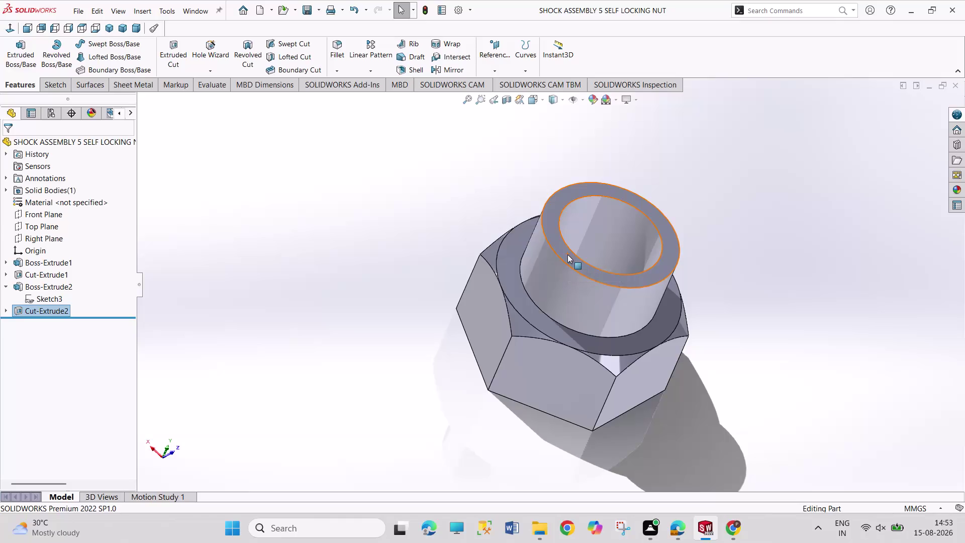
Create a new Part document, check the washer drawing, and return to SOLIDWORKS.
key(Return)
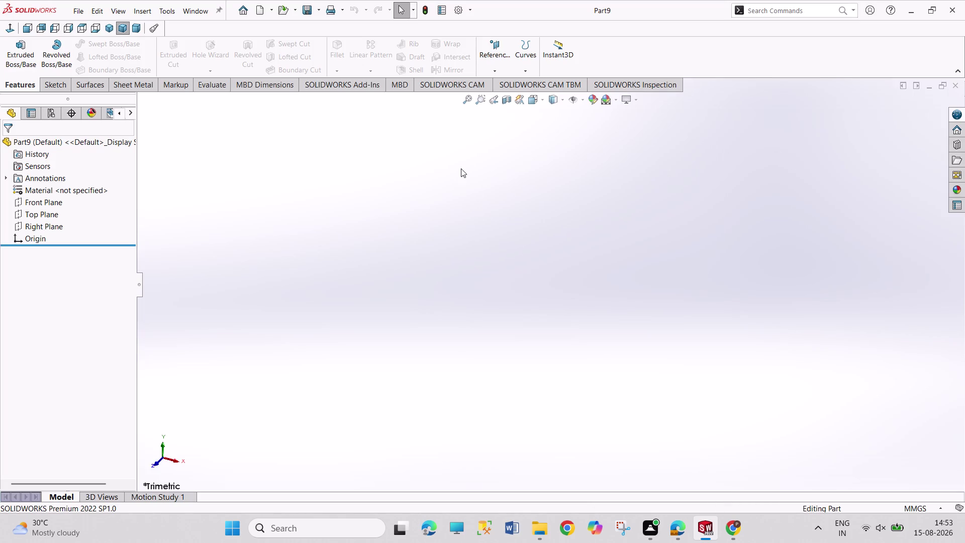
drag(461, 171, 677, 287)
drag(449, 162, 619, 246)
drag(468, 156, 773, 367)
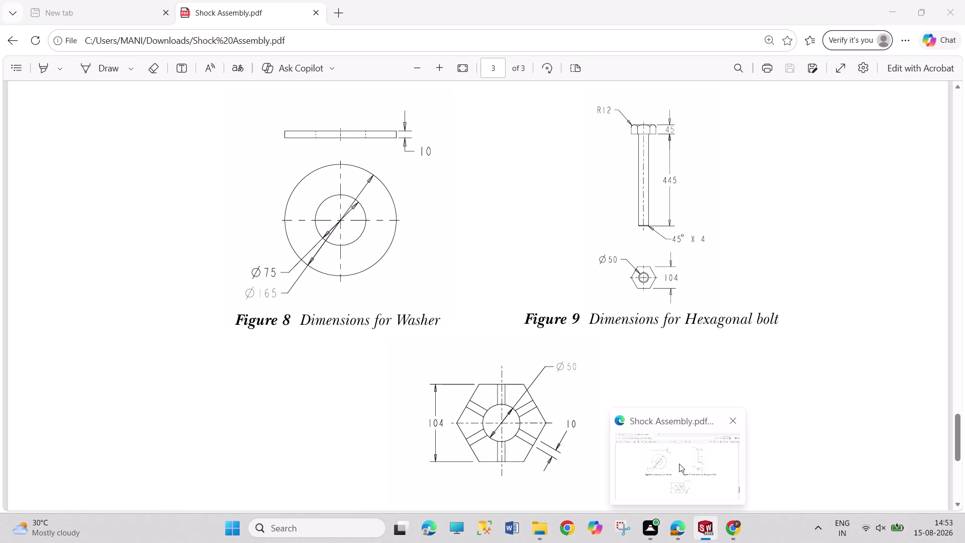
click(55, 213)
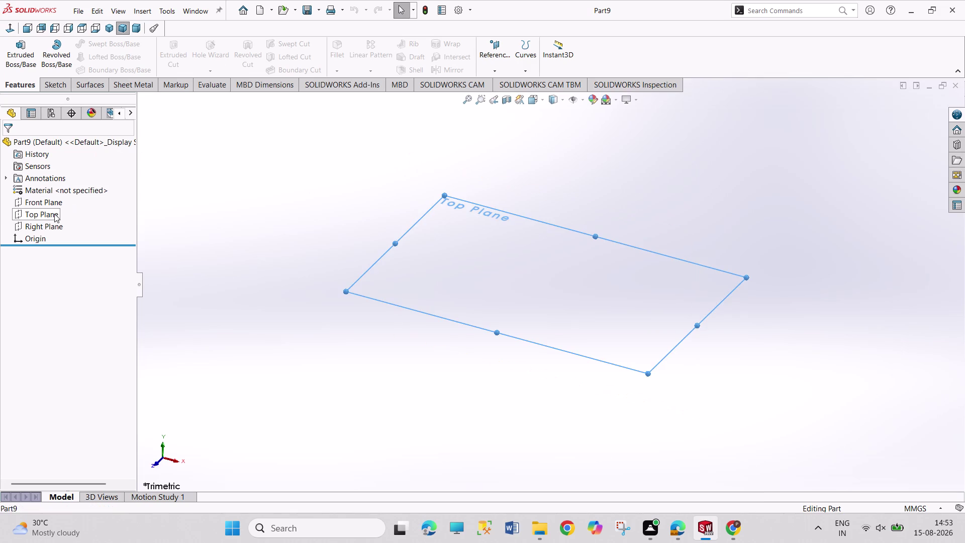
Sketch two circles centred on the origin on the Top Plane.
click(63, 199)
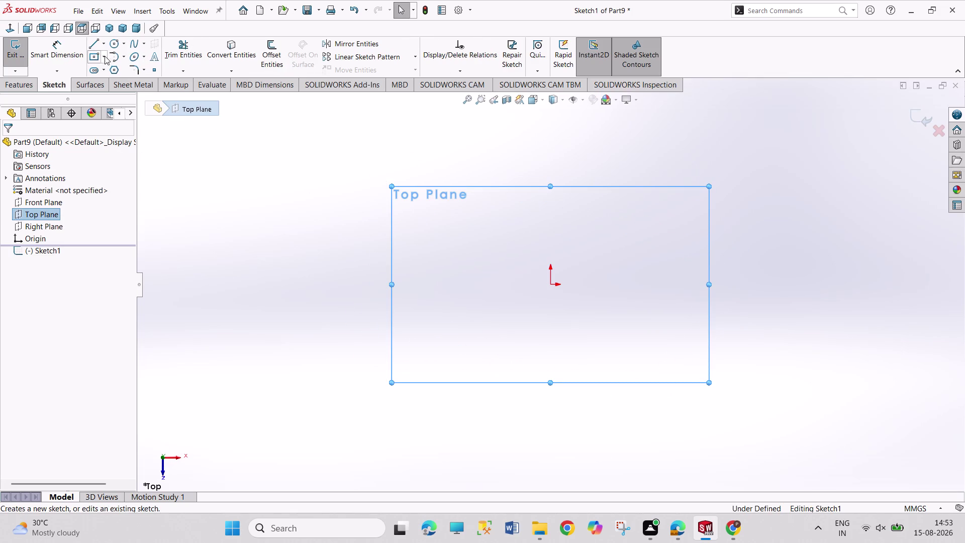
click(109, 45)
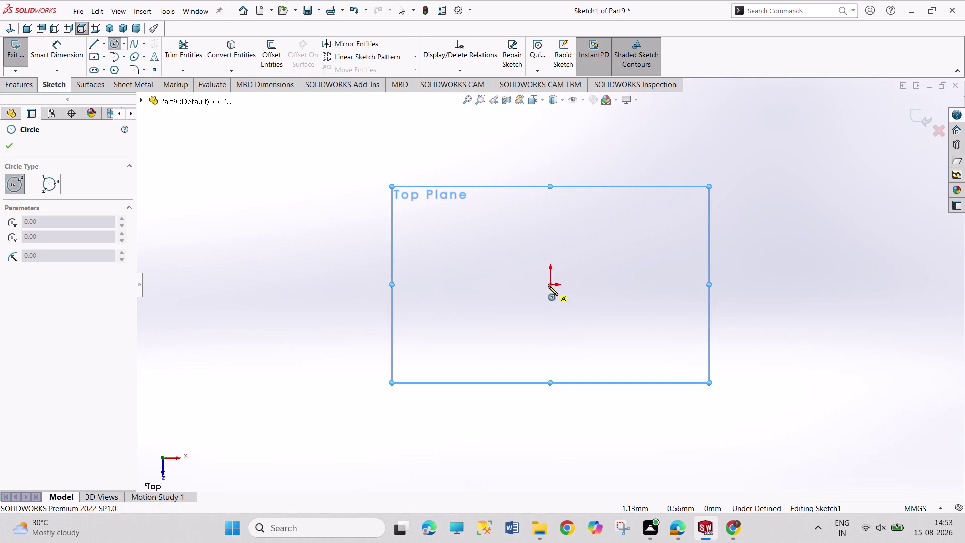
drag(548, 285, 551, 298)
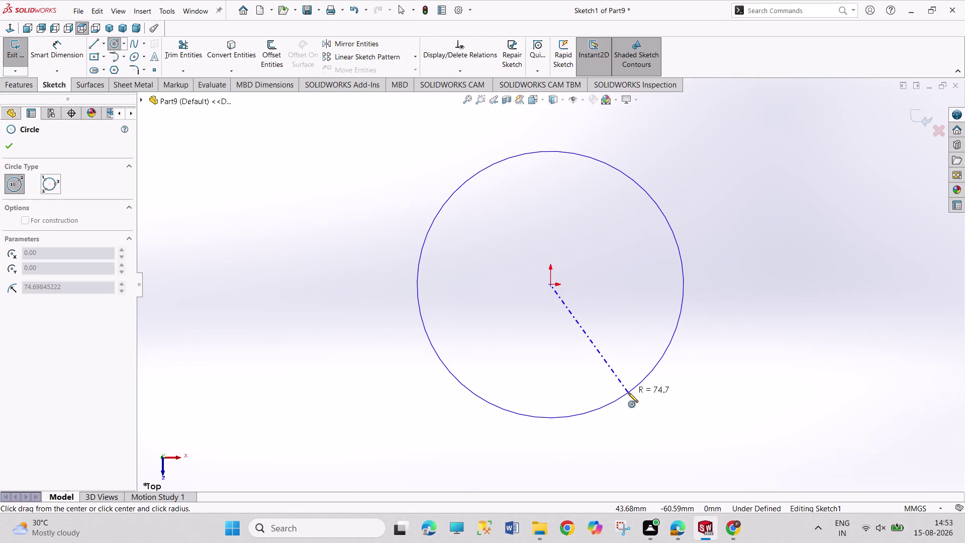
click(653, 403)
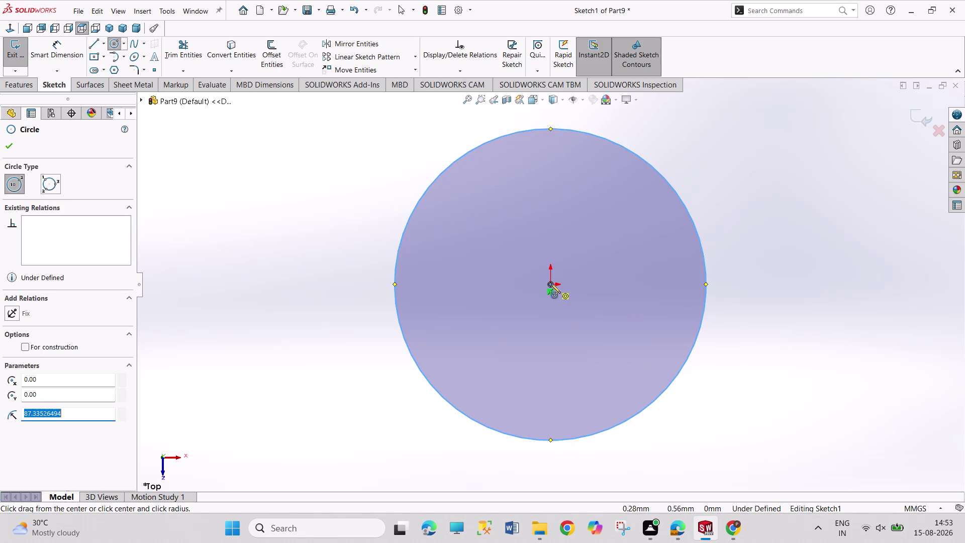
drag(550, 283, 551, 287)
click(583, 369)
right_drag(838, 383, 759, 146)
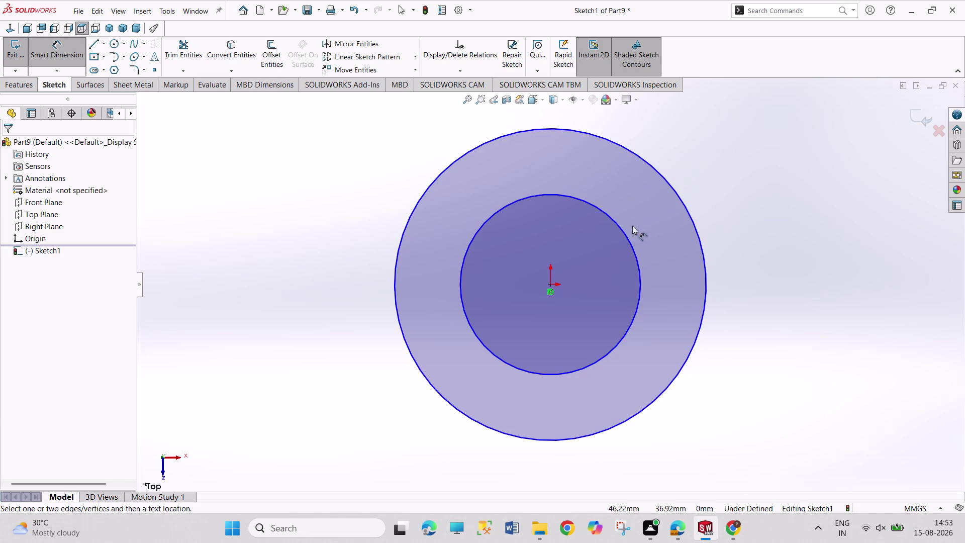
Dimension the inner circle to Ø75 and add a diameter dimension to the outer circle.
click(628, 242)
click(780, 180)
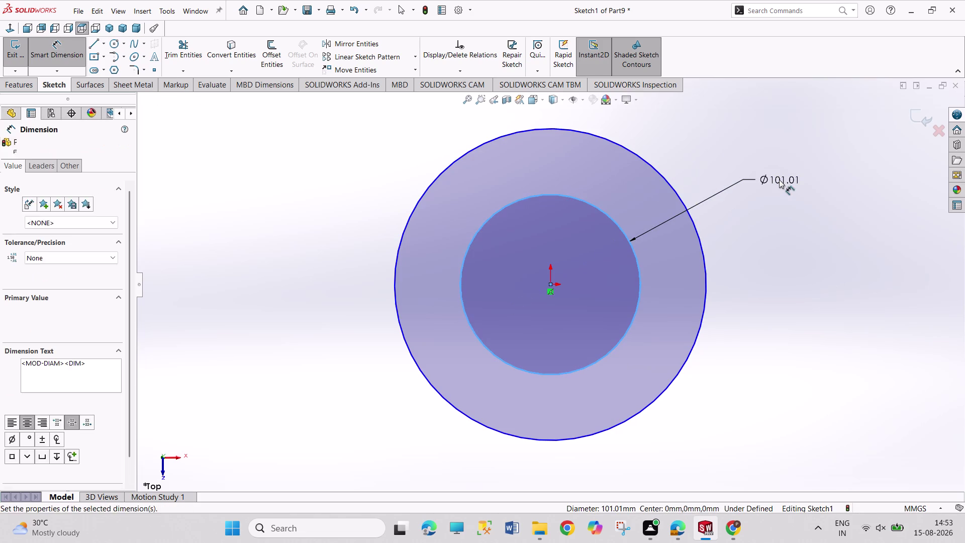
text(75)
key(Return)
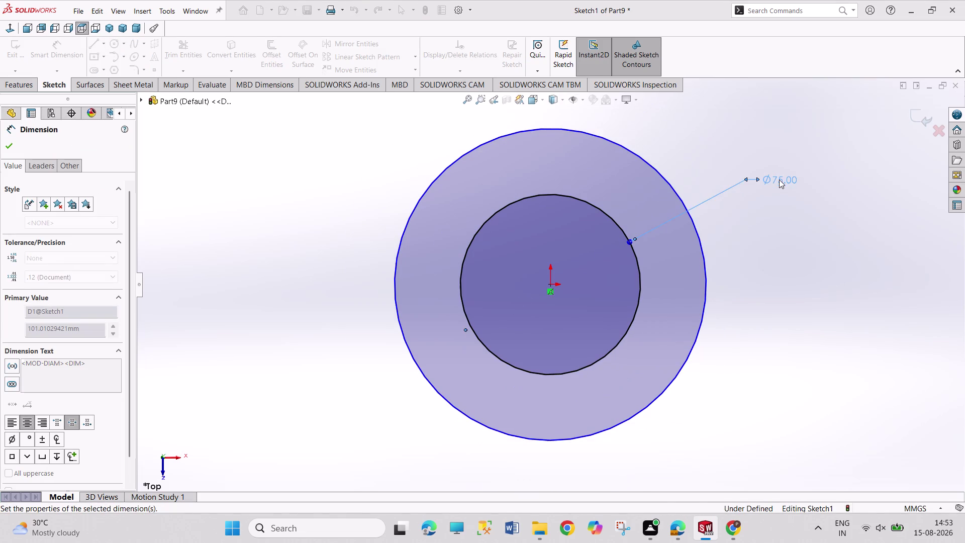
click(676, 192)
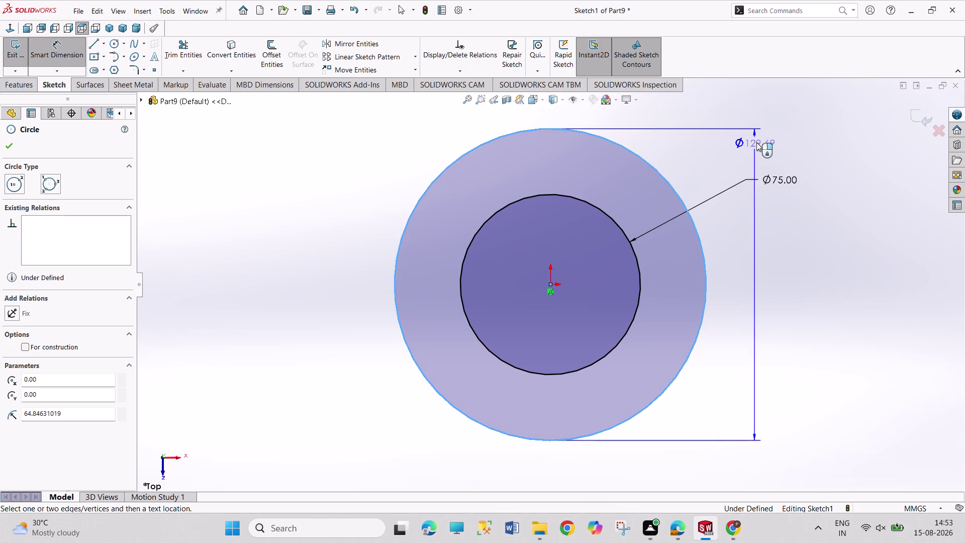
click(777, 107)
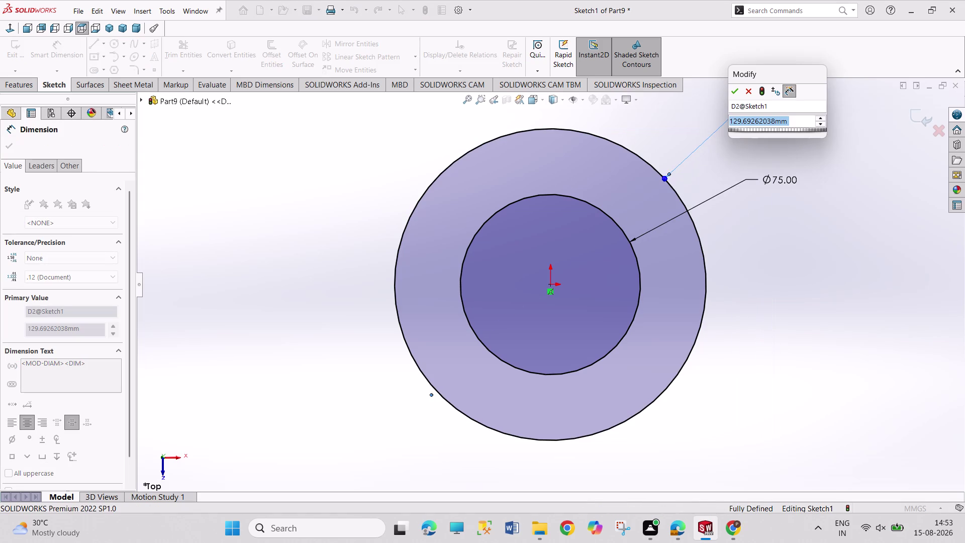
text(73)
key(BackSpace)
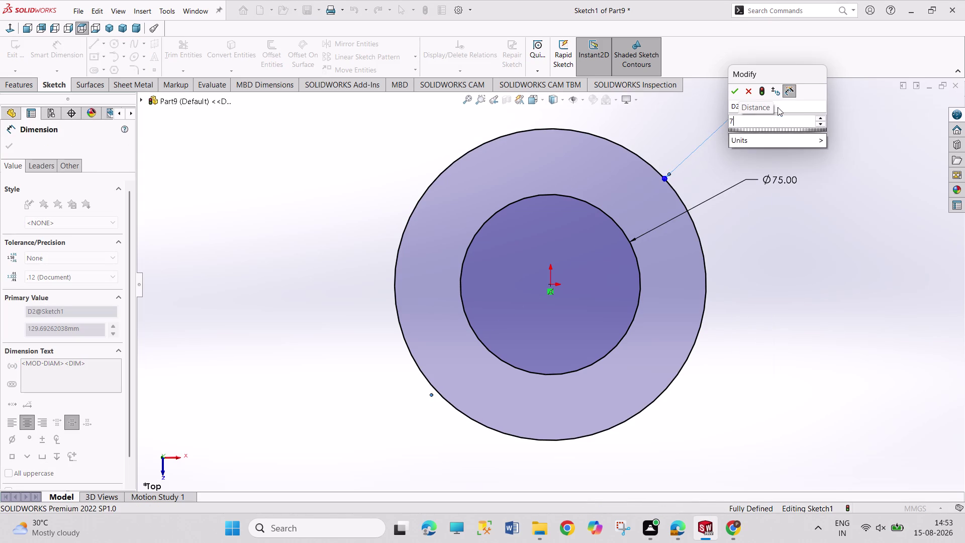
text(65)
key(Return)
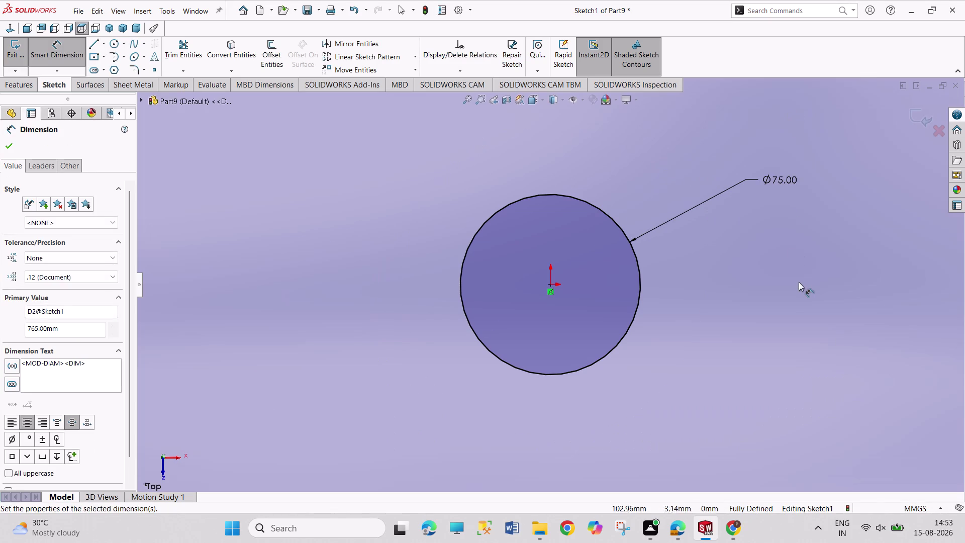
scroll(up, 3)
scroll(up, 3)
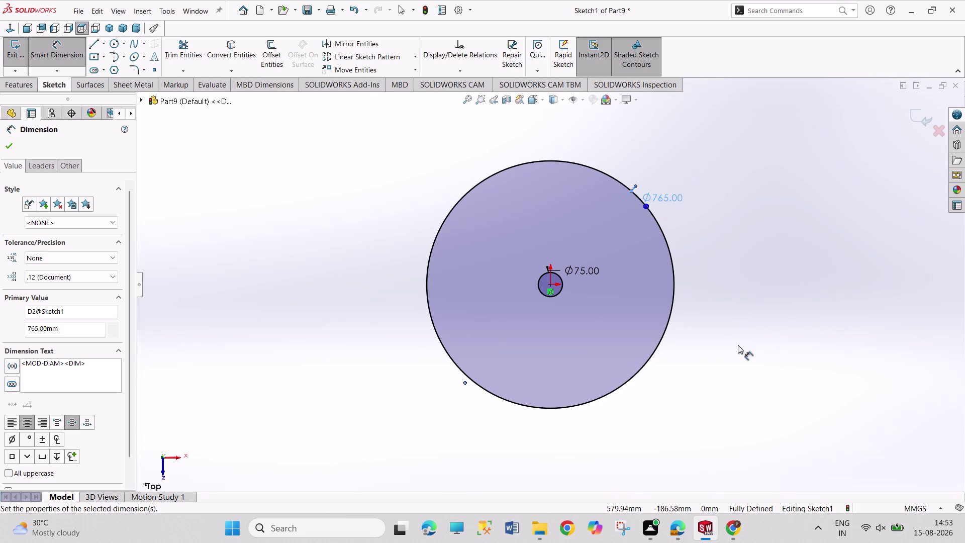
right_click(738, 345)
click(757, 378)
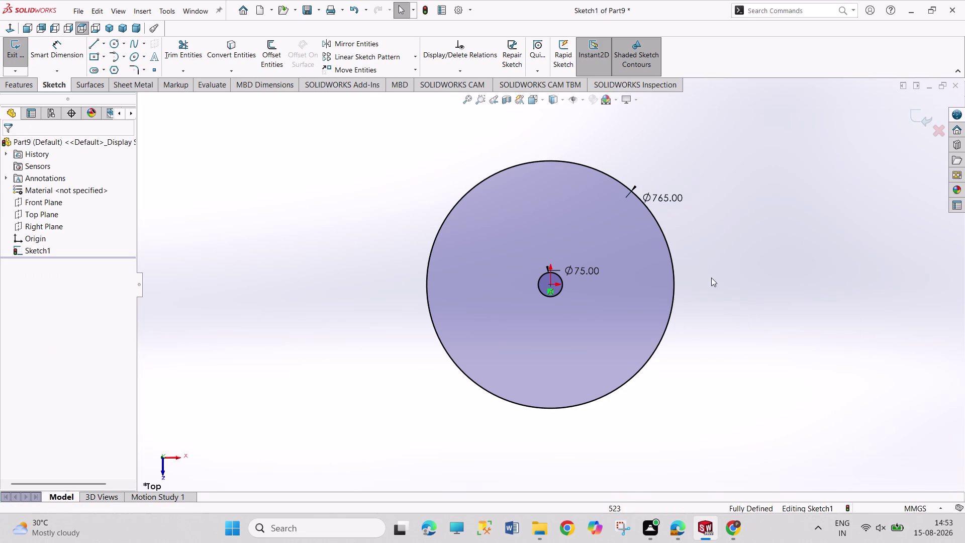
Correct the outer diameter to Ø165 and reposition the diameter labels.
double_click(675, 195)
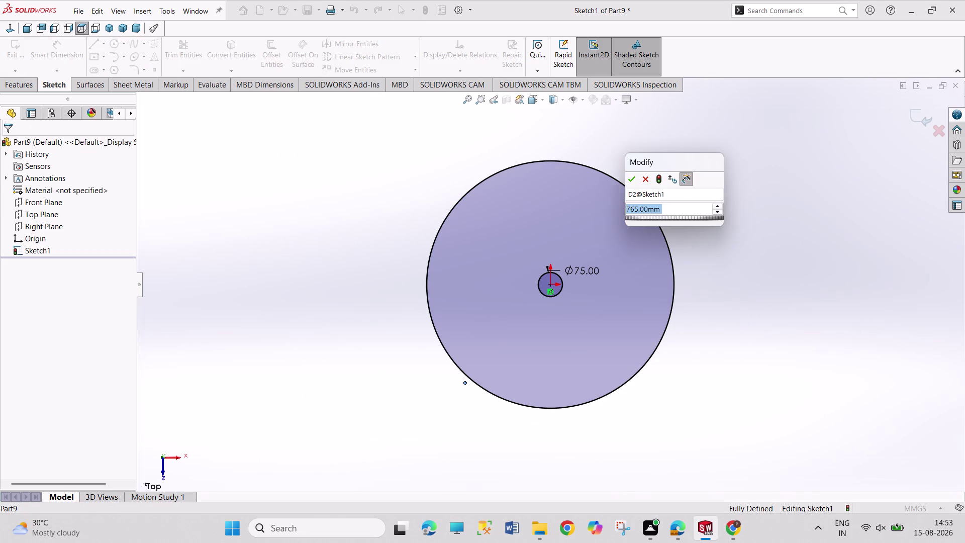
text(165)
key(Return)
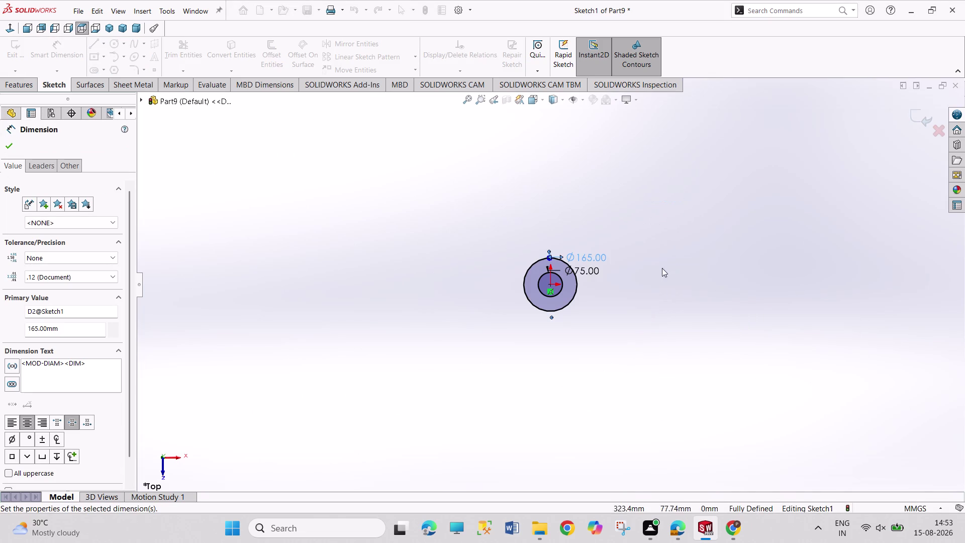
drag(585, 273, 638, 272)
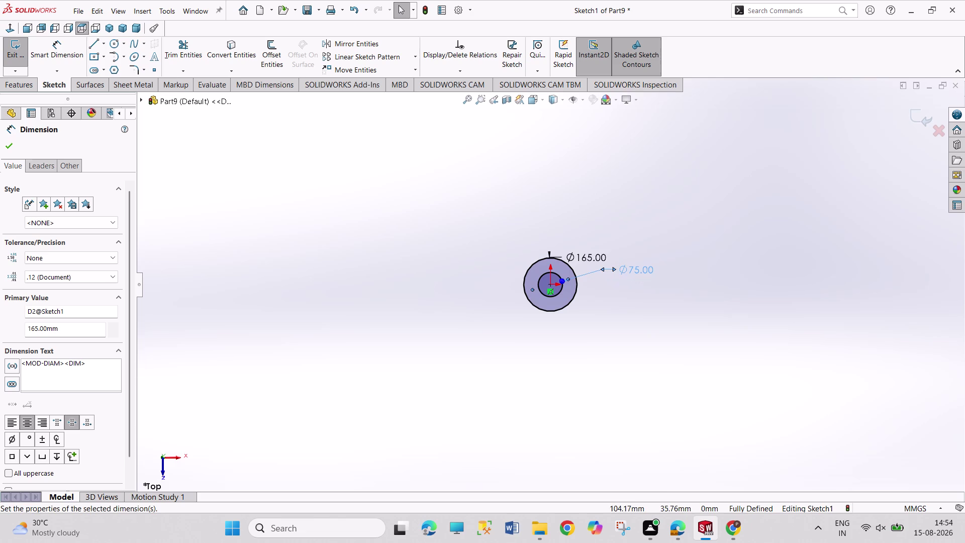
drag(587, 259, 637, 249)
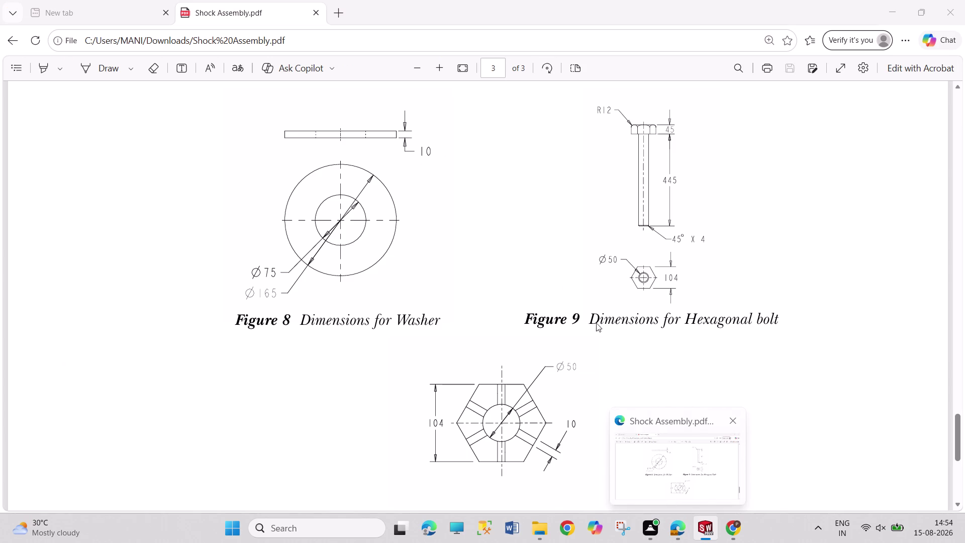
Exit the washer sketch and preview it as a 10 mm boss extrusion.
scroll(up, 3)
scroll(down, 3)
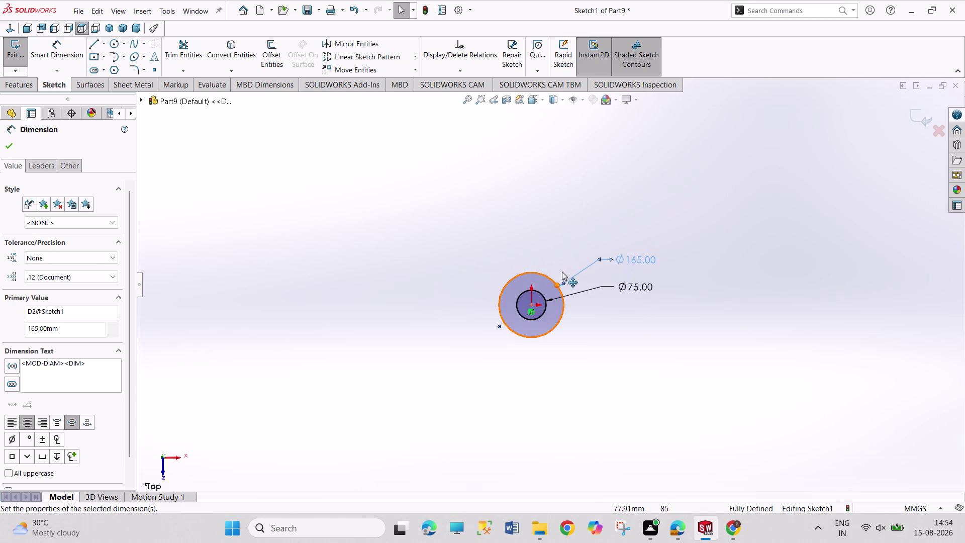
scroll(down, 3)
scroll(down, 3)
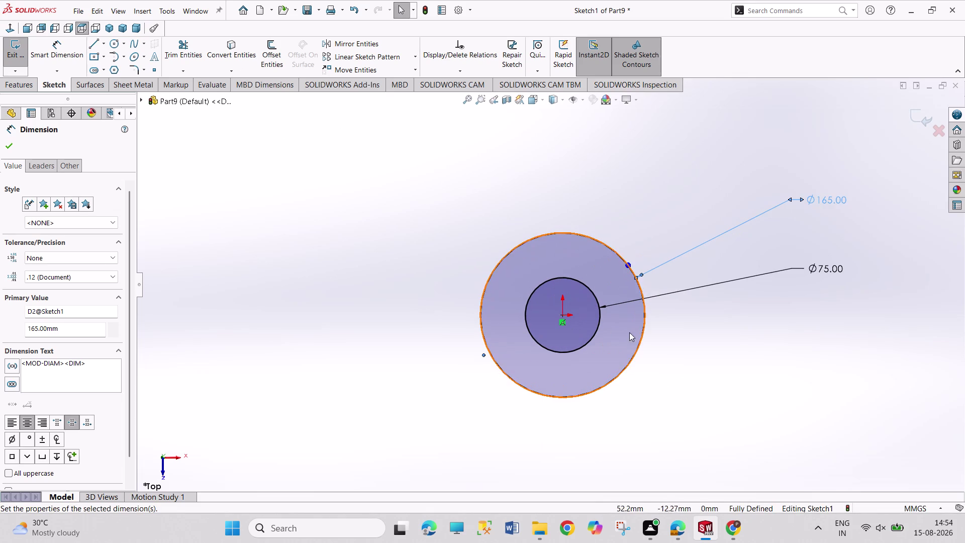
click(10, 60)
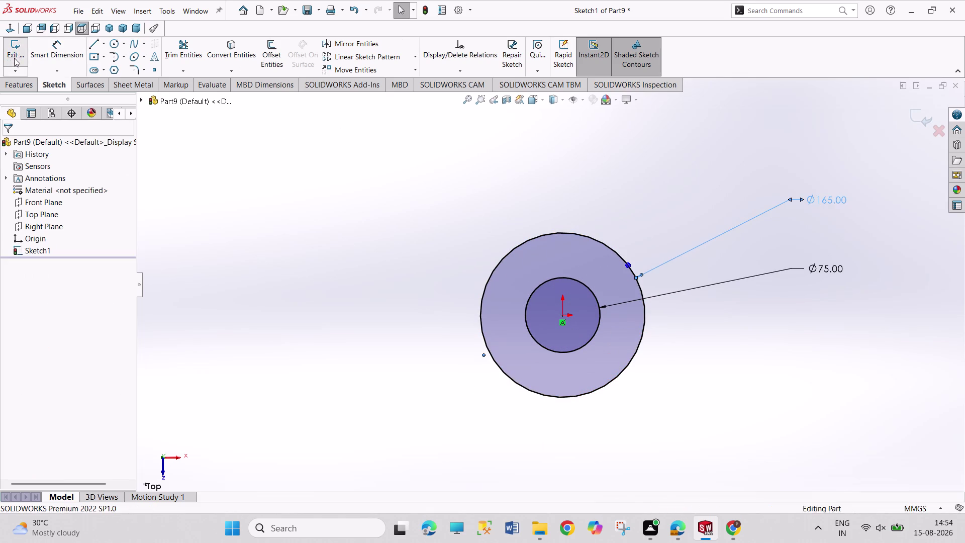
click(16, 56)
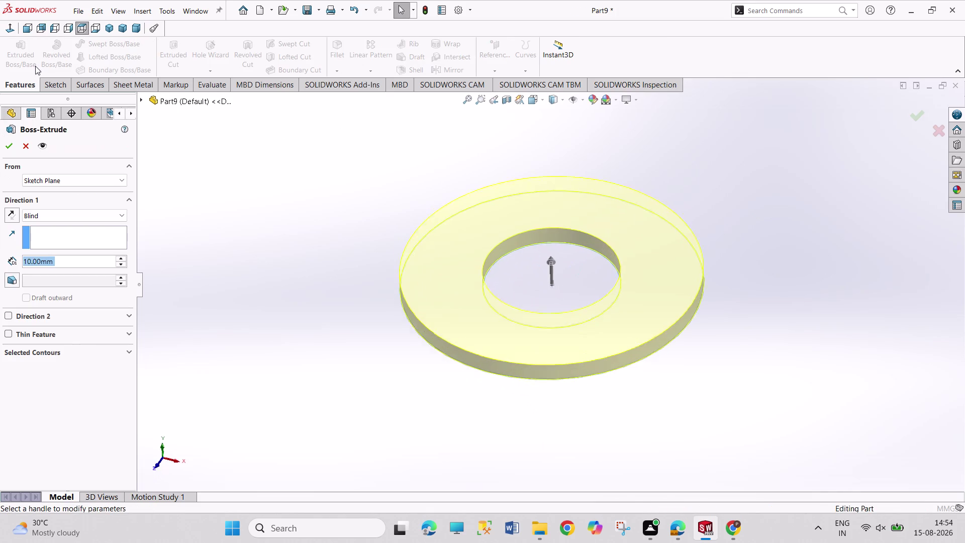
Confirm the 10 mm washer extrusion and open Save As in the FUJI folder.
click(10, 145)
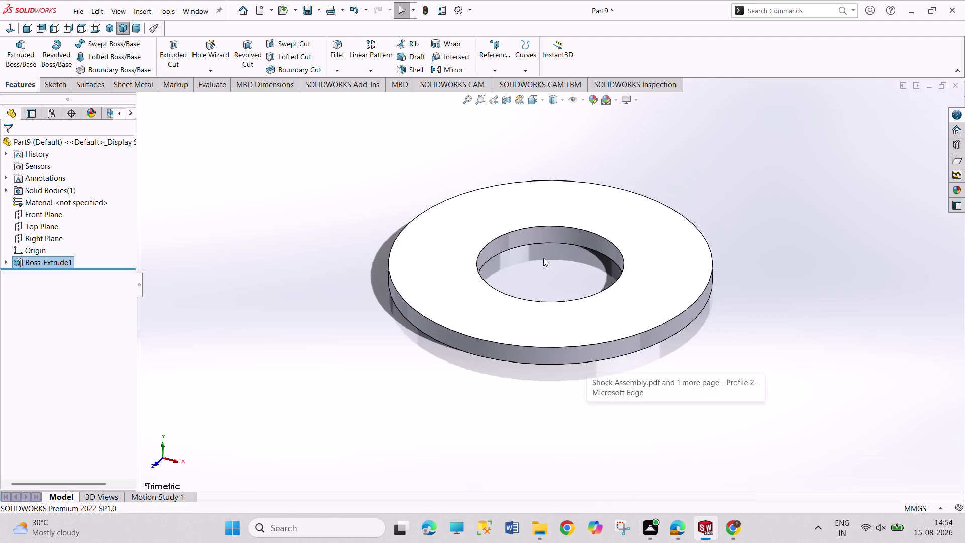
key(ctrl+s)
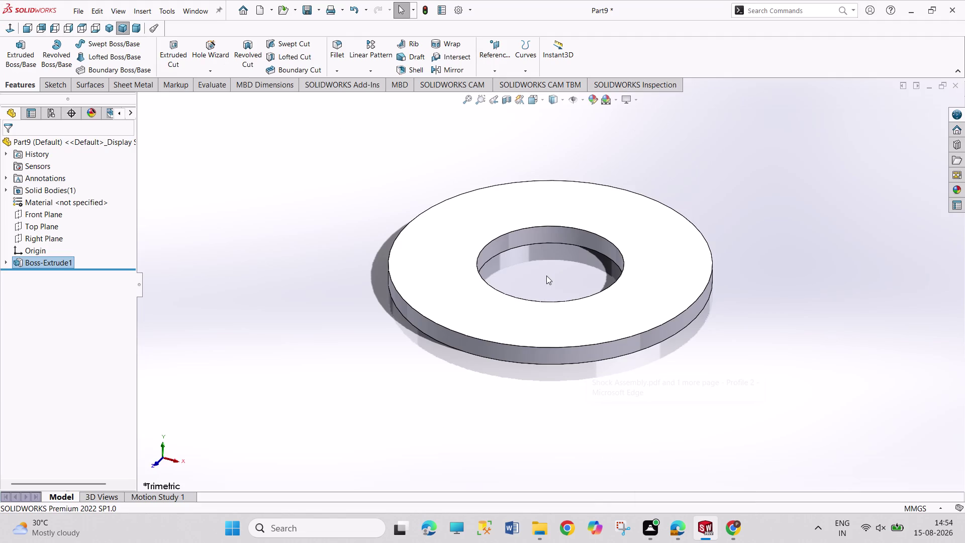
scroll(down, 3)
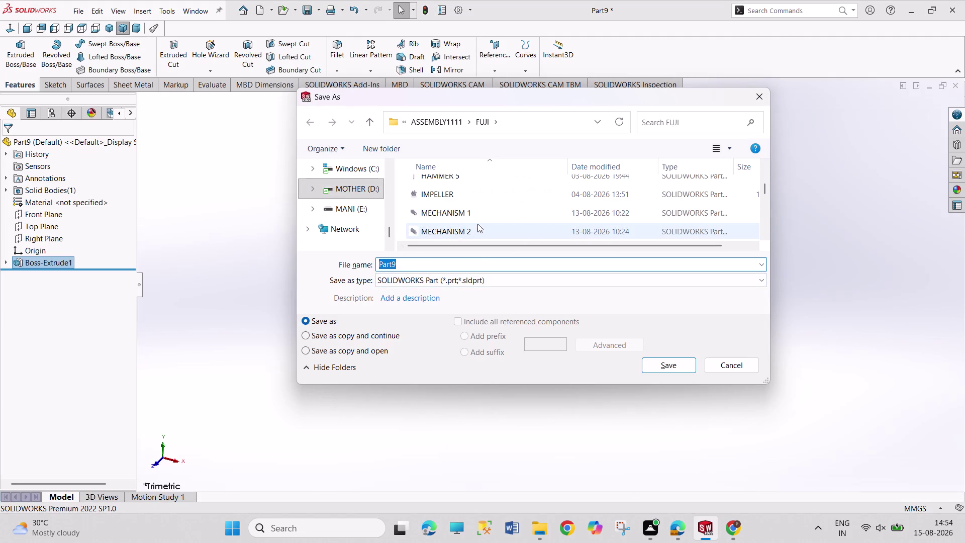
scroll(down, 3)
scroll(down, 3)
scroll(down, 3)
scroll(down, 3)
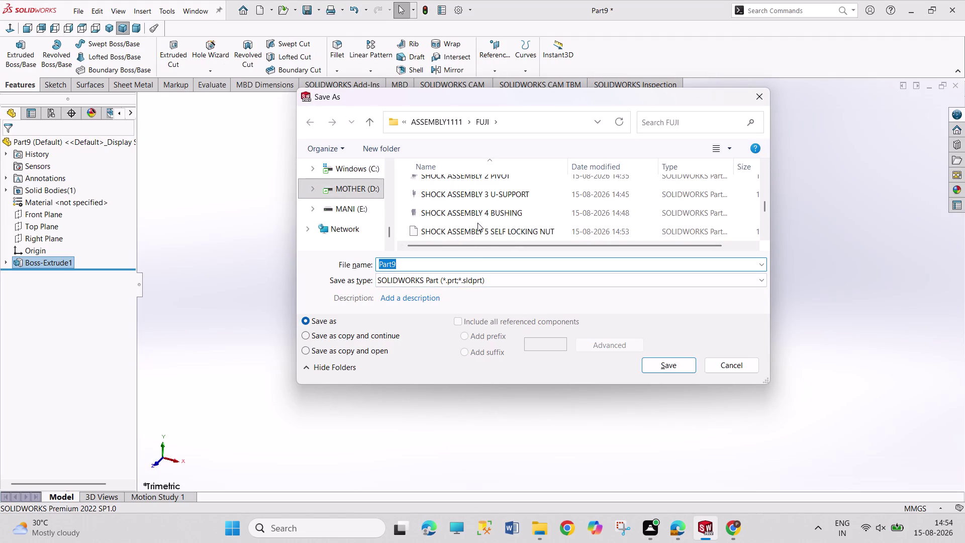
scroll(down, 3)
scroll(up, 3)
scroll(up, 3)
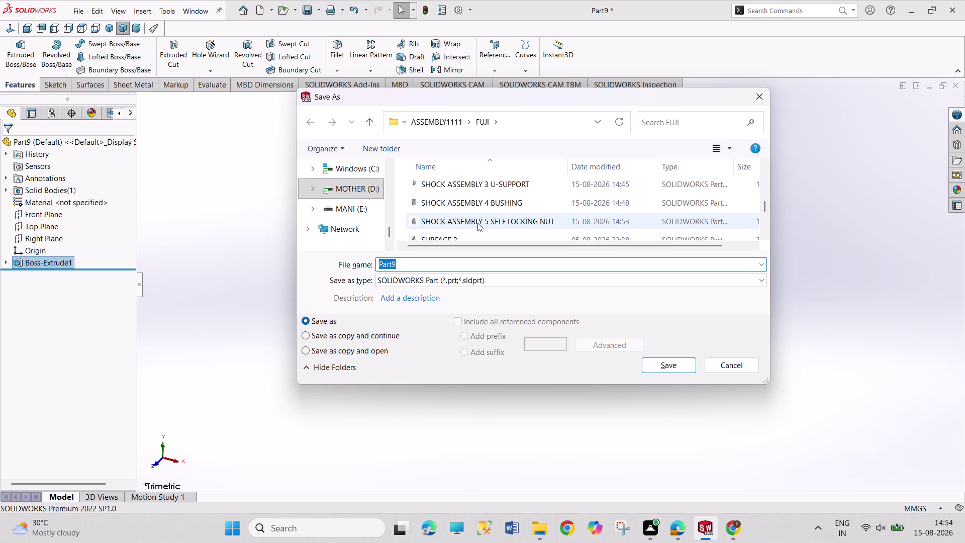
Rename the file from the old NUT name to SHOCK ASSEMBLY 6 WASHER and save.
click(477, 223)
double_click(522, 266)
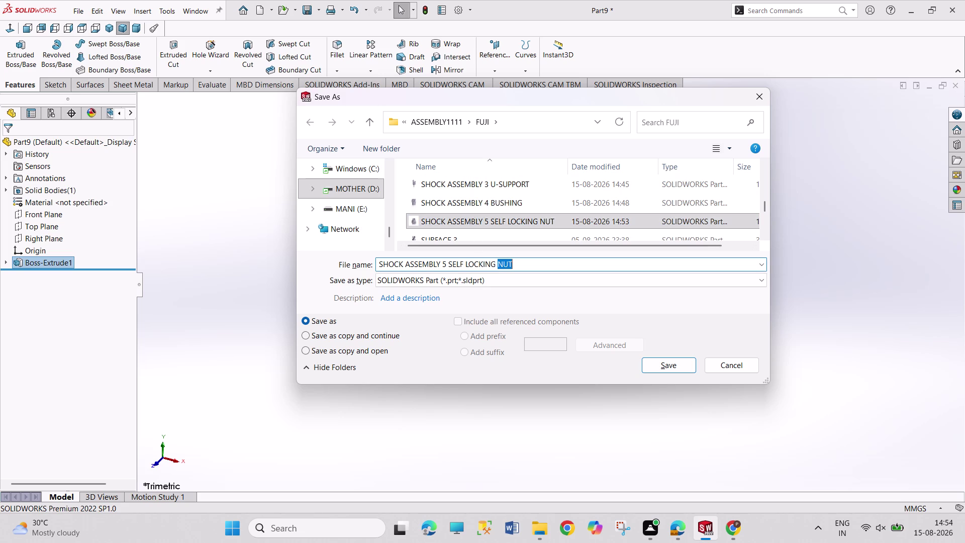
key(BackSpace)
key(BackSpace)
key(BackSpace)
key(BackSpace)
key(BackSpace)
key(BackSpace)
key(BackSpace)
key(BackSpace)
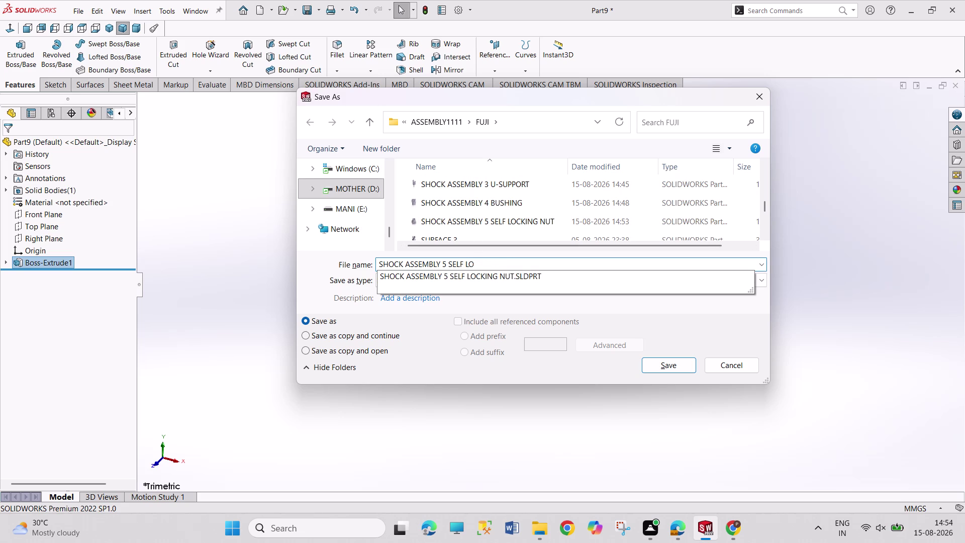
key(BackSpace)
key(BackSpace)
key(BackSpace)
key(BackSpace)
key(BackSpace)
key(BackSpace)
key(BackSpace)
key(BackSpace)
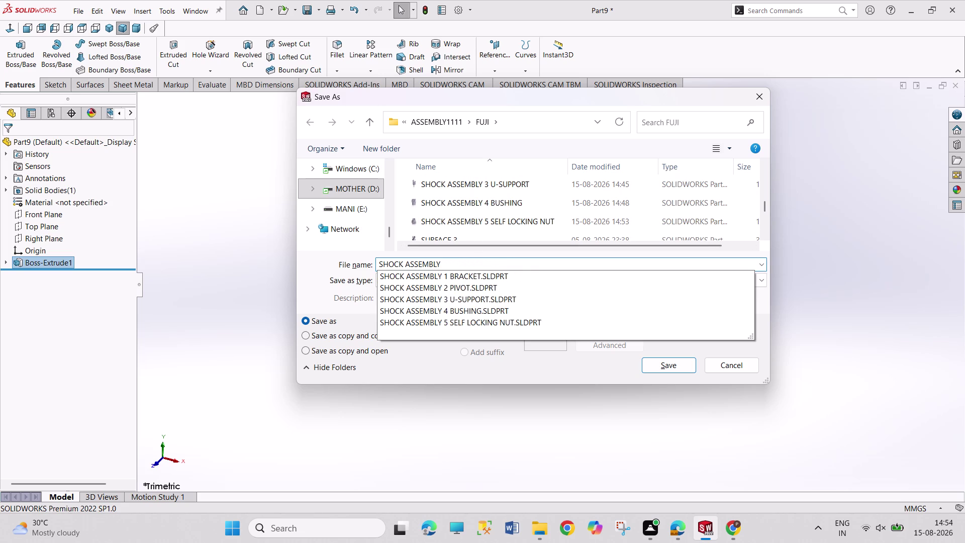
text(6 WA)
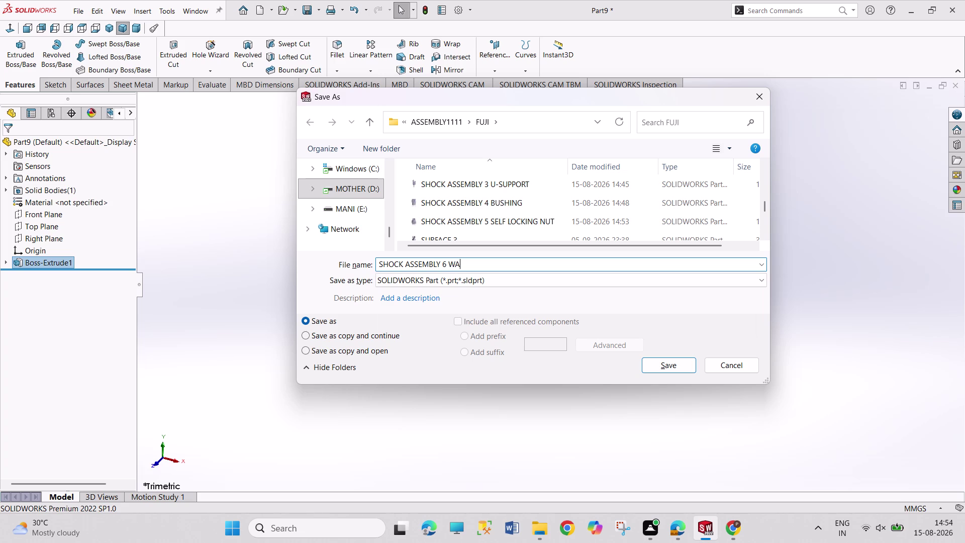
text(S)
text(HER)
key(Return)
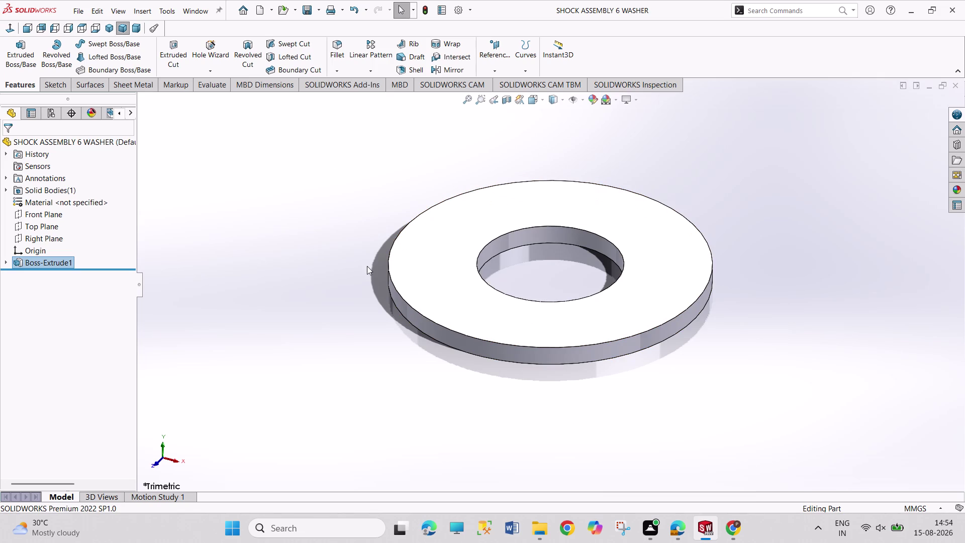
key(ctrl+n)
Confirm the new part, dismiss the low-memory notice, and start a polygon sketch on Top Plane.
key(Return)
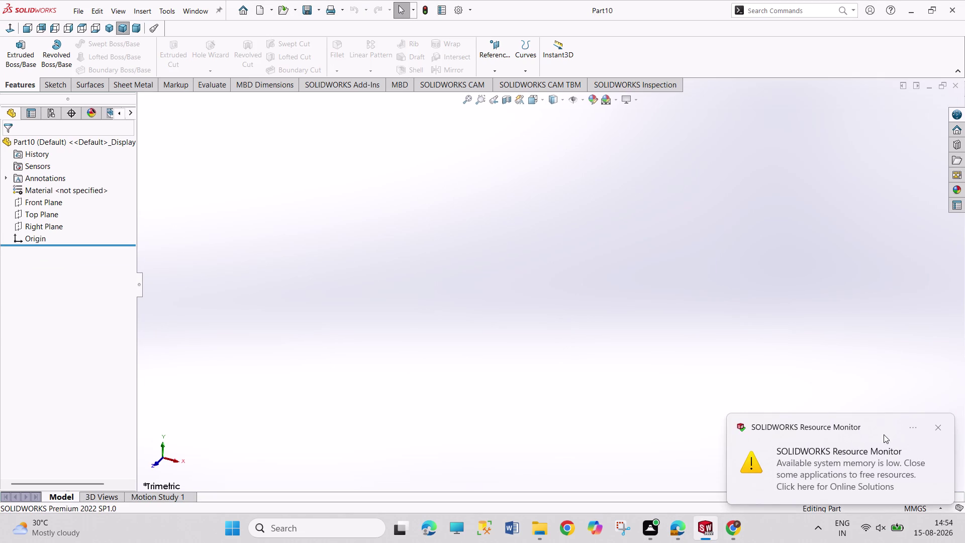
click(937, 425)
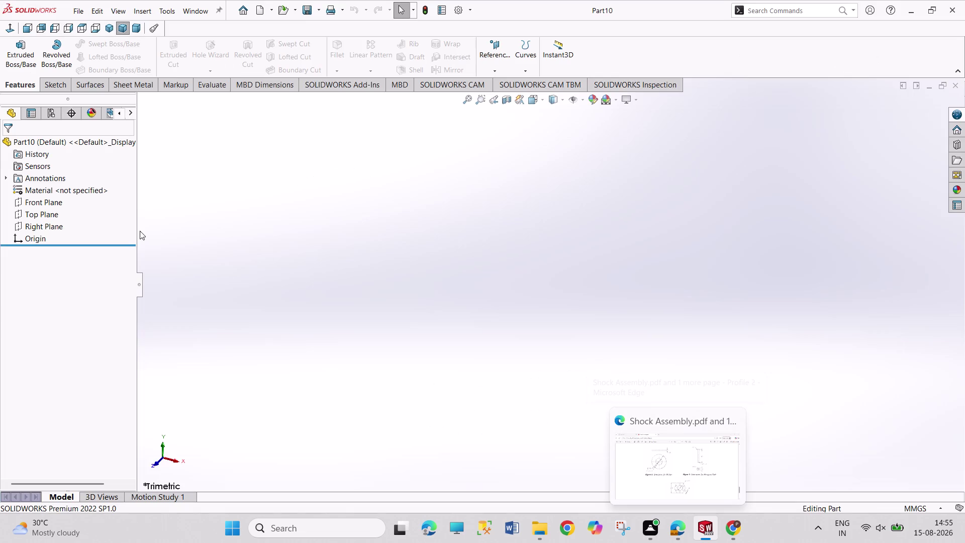
click(49, 209)
click(57, 195)
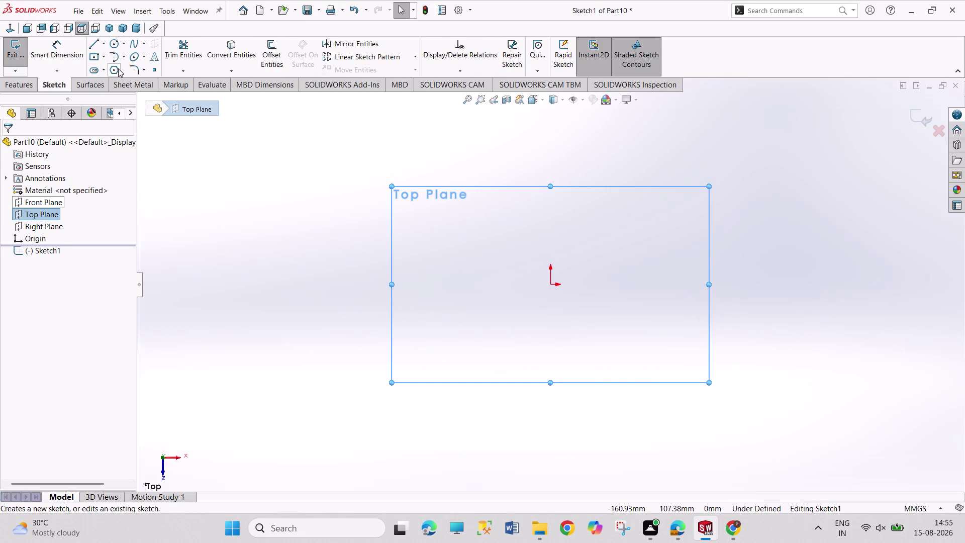
click(113, 70)
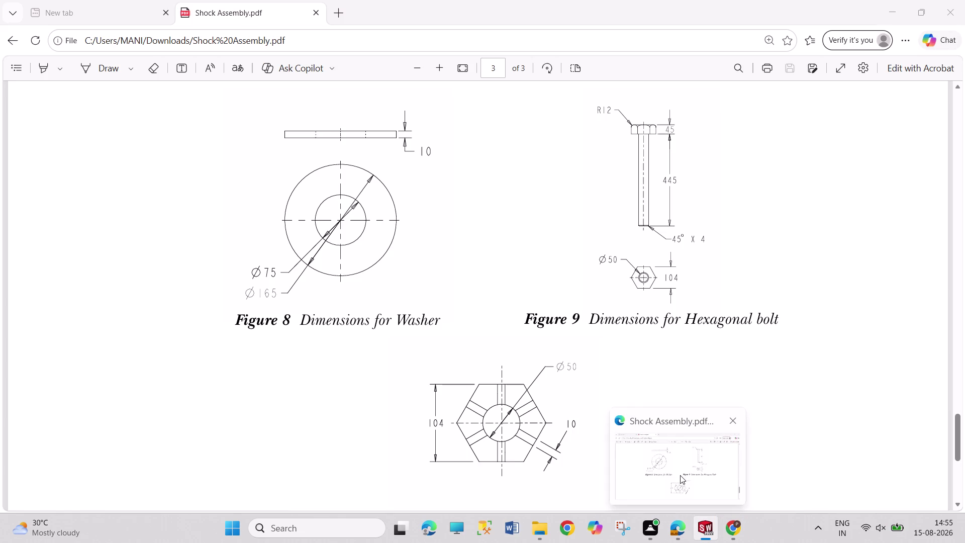
double_click(52, 211)
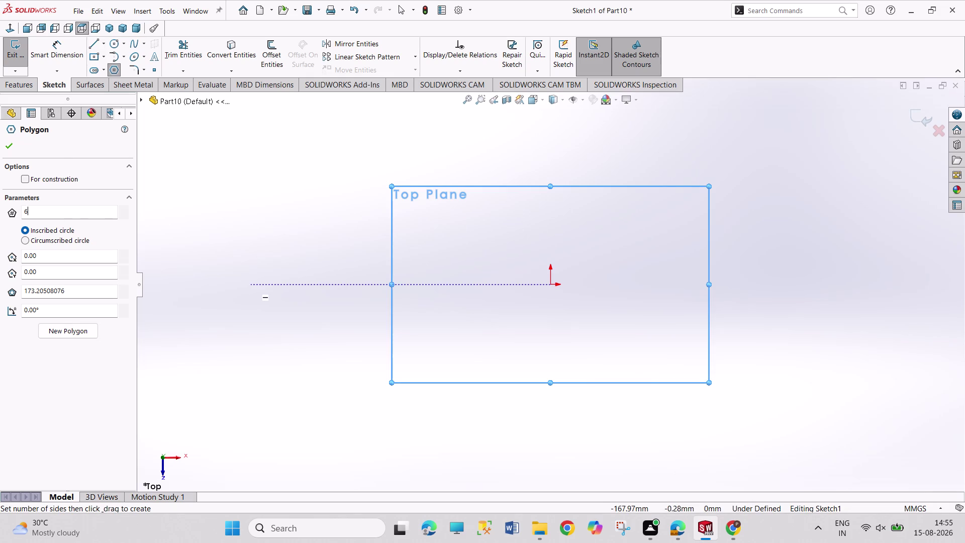
Draw an 8-sided polygon centred on the origin.
key(8)
key(Return)
click(550, 286)
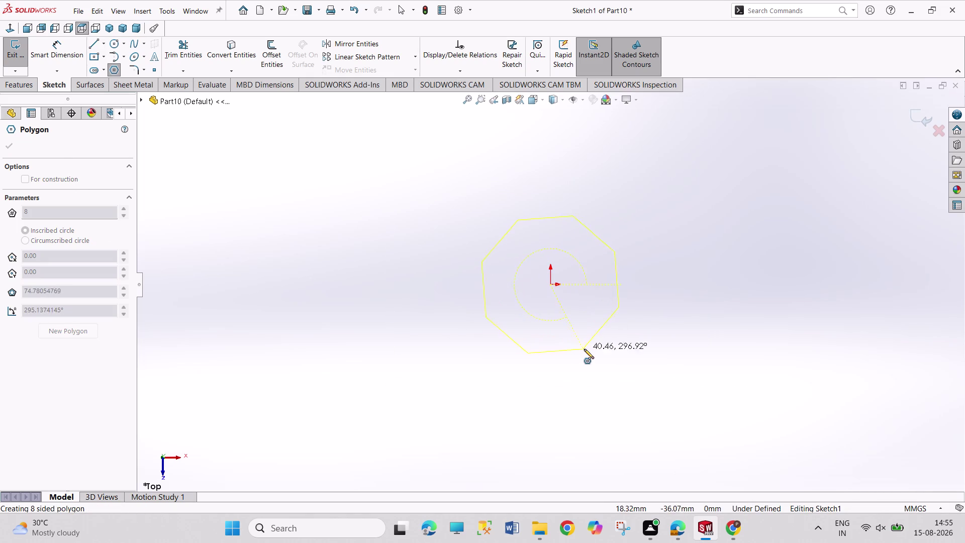
click(584, 362)
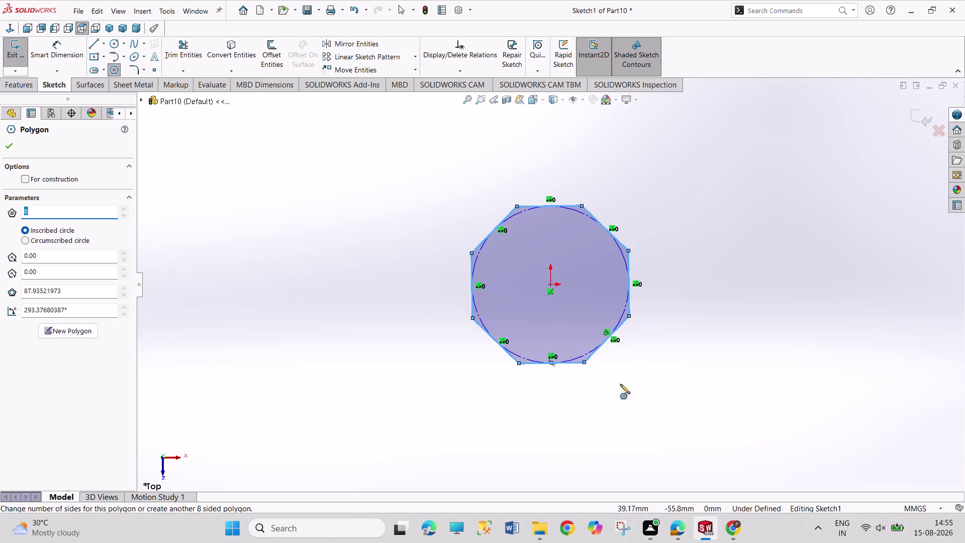
right_click(621, 384)
click(631, 391)
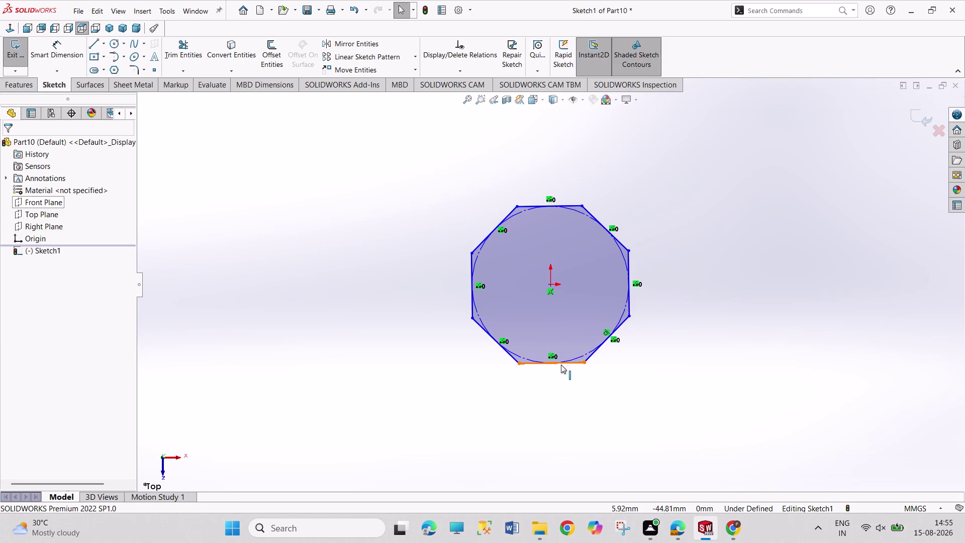
Give the octagon's bottom edge a Horizontal relation.
click(561, 364)
click(29, 275)
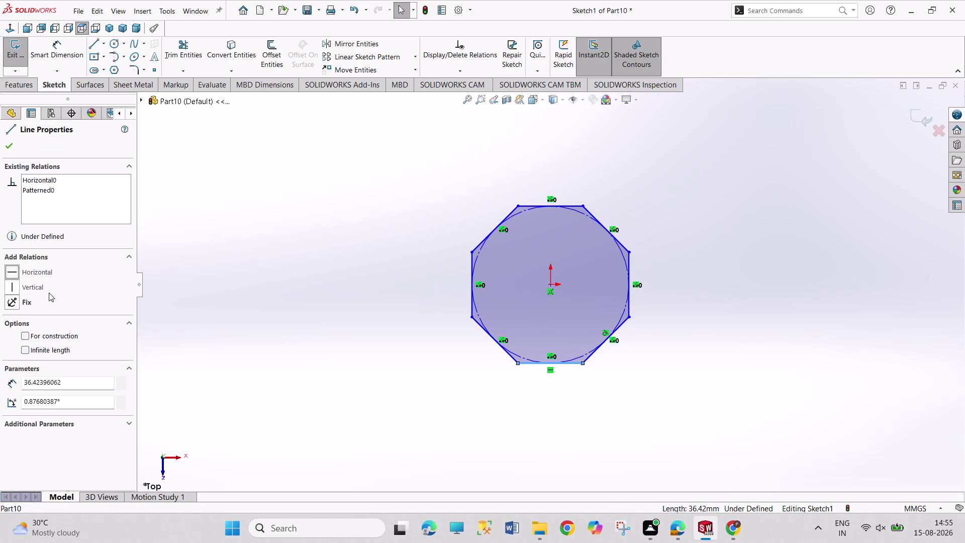
click(636, 425)
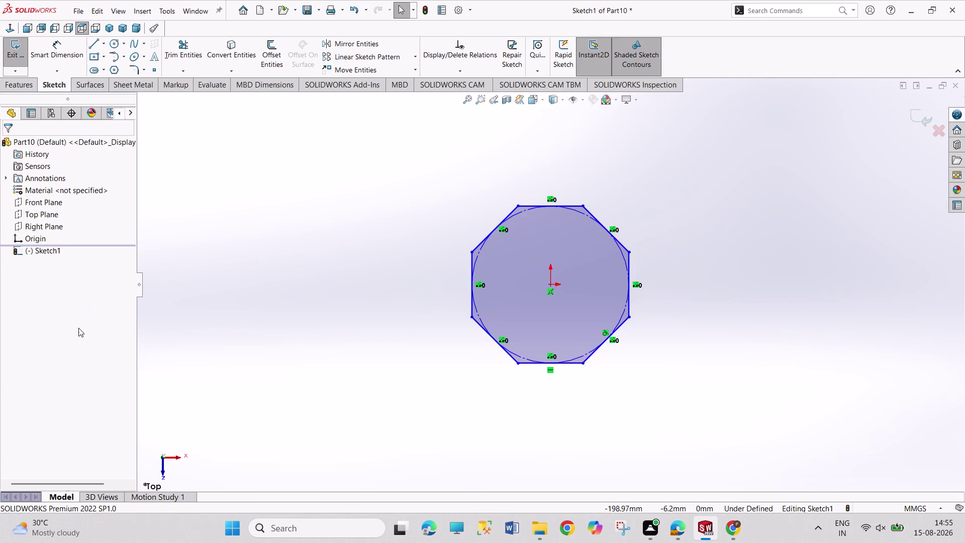
right_click(47, 255)
click(254, 258)
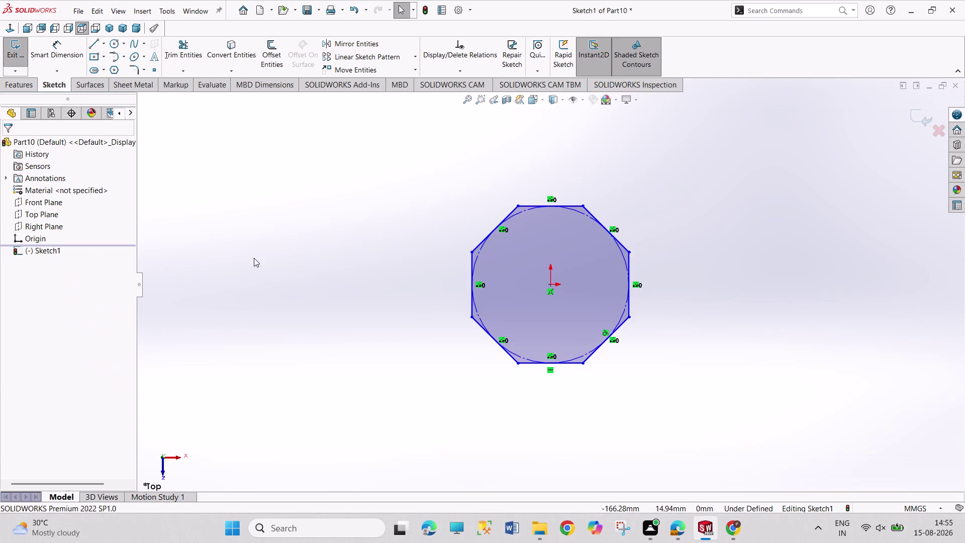
Undo the horizontal relation and the octagon, then reactivate the Polygon tool.
click(254, 258)
key(ctrl+z)
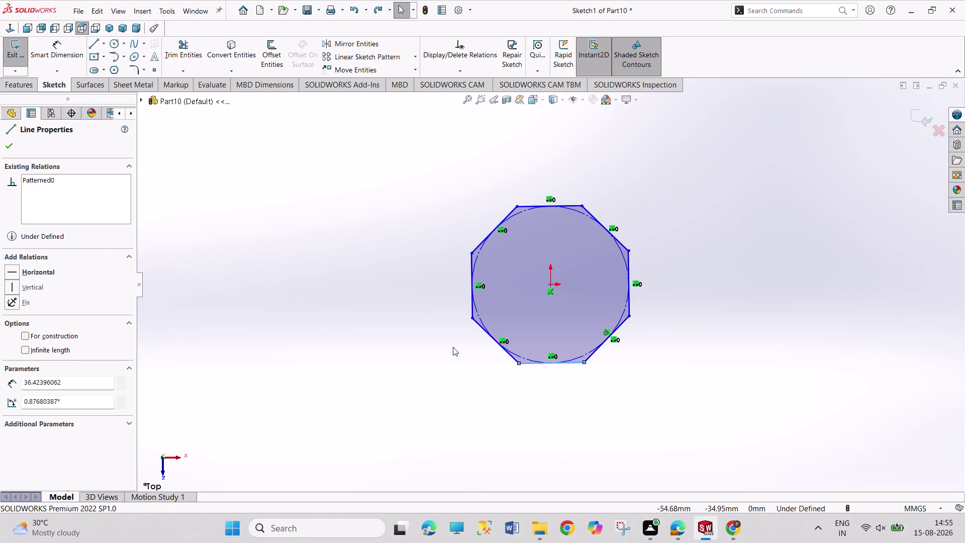
key(ctrl+z)
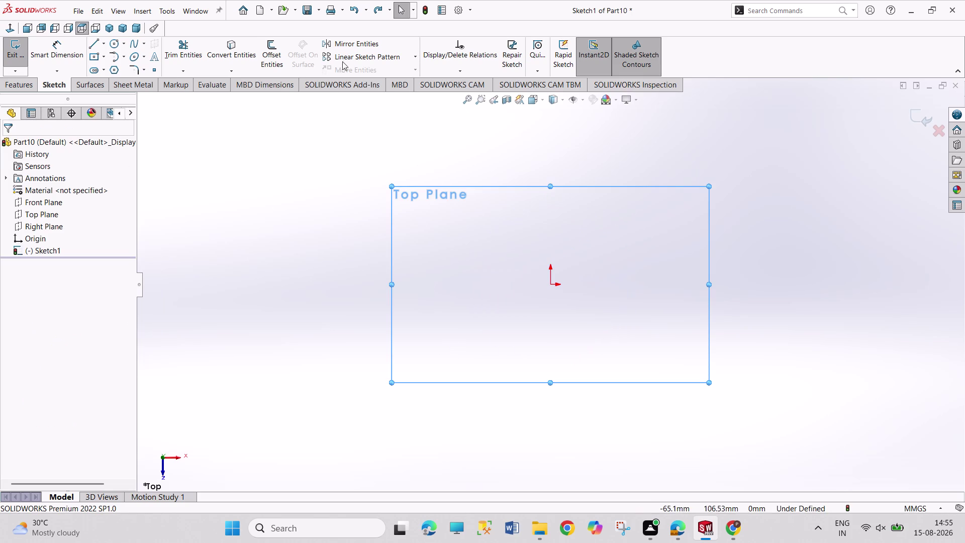
click(117, 67)
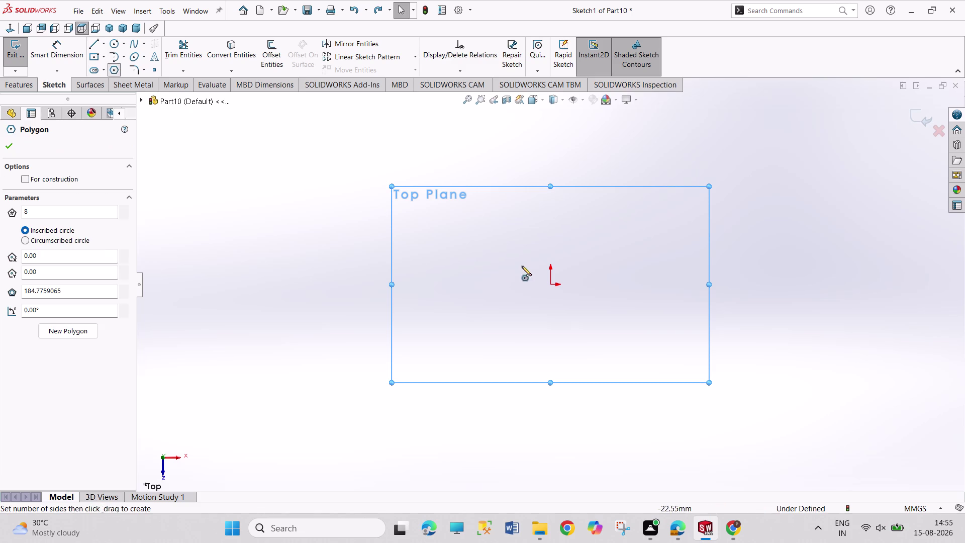
Draw a 6-sided polygon centred on the origin.
double_click(43, 212)
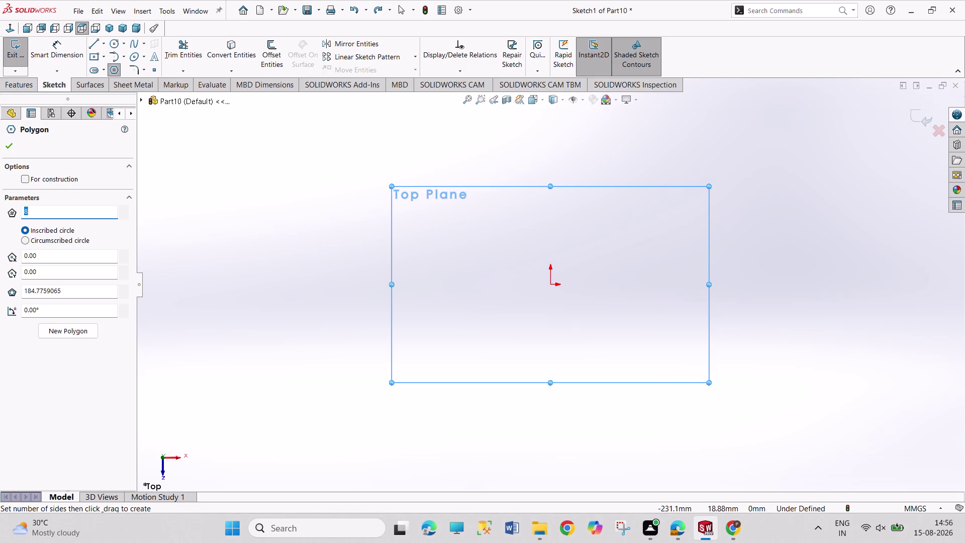
key(6)
key(Return)
click(550, 284)
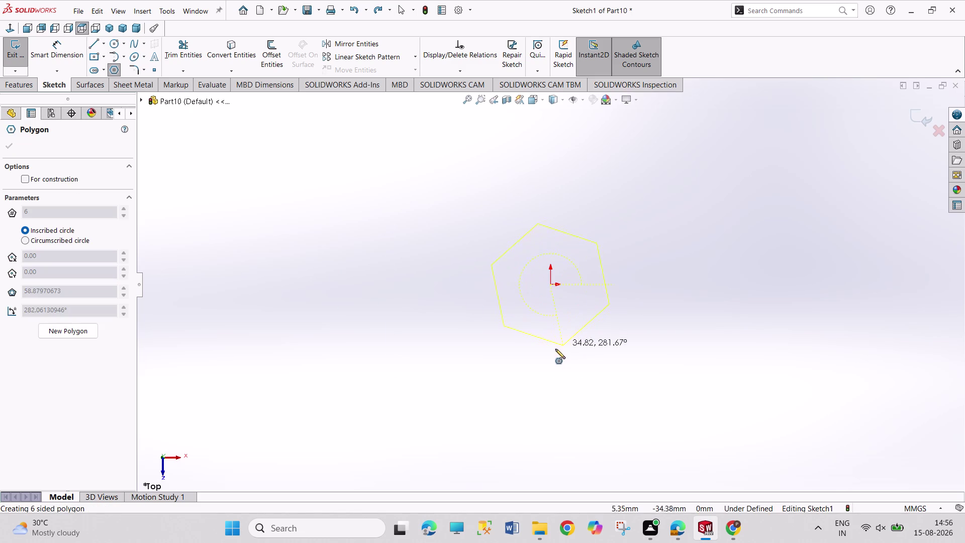
click(596, 357)
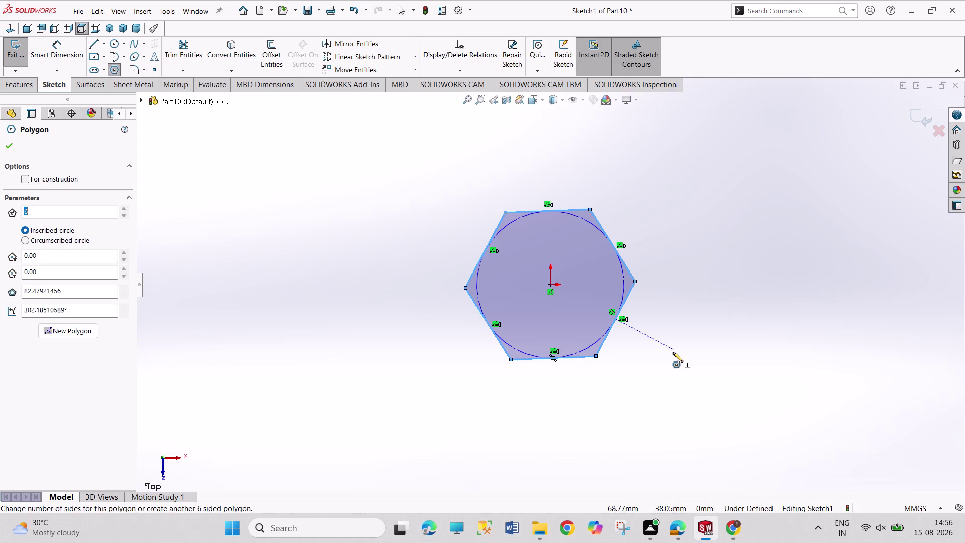
right_drag(673, 353, 685, 253)
Dimension the hexagon's top and bottom edges 104 across flats.
click(543, 360)
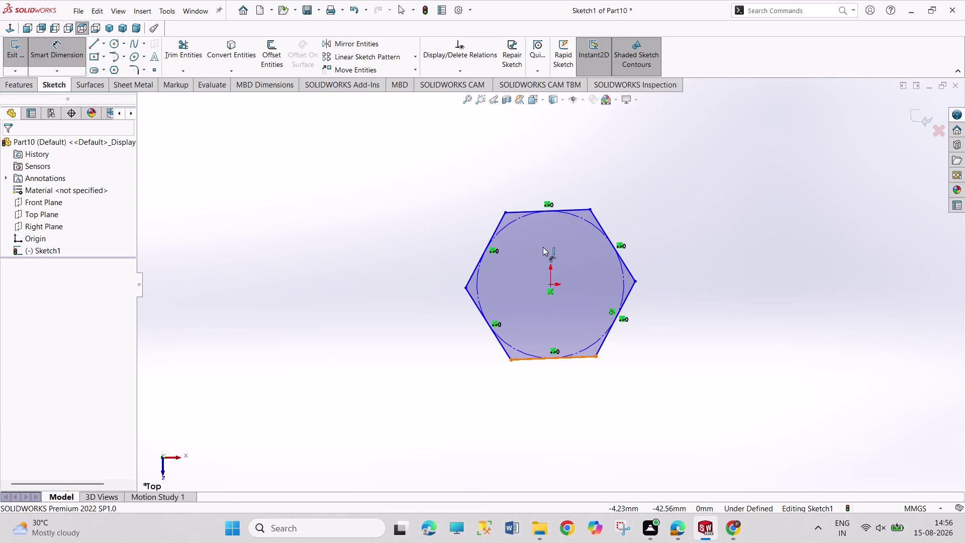
click(548, 212)
click(399, 256)
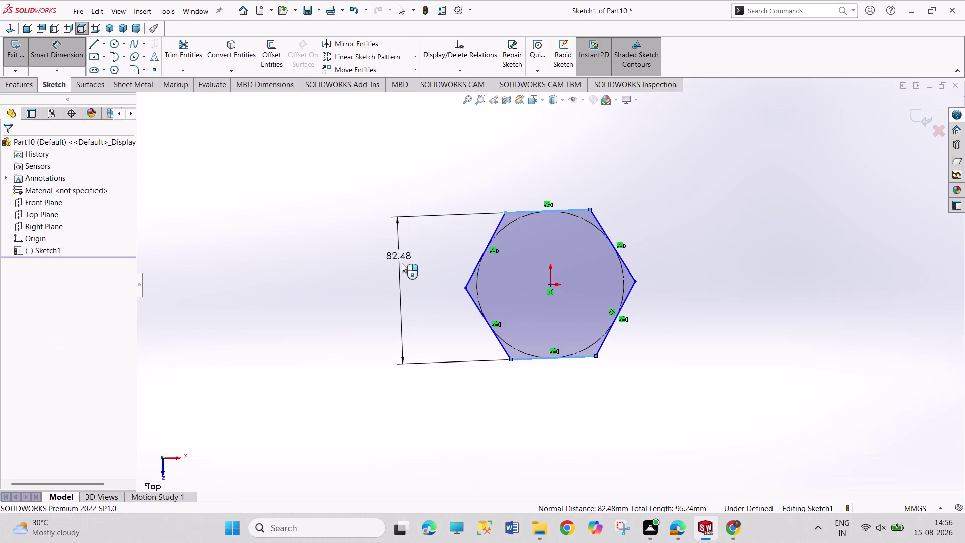
text(104)
key(Return)
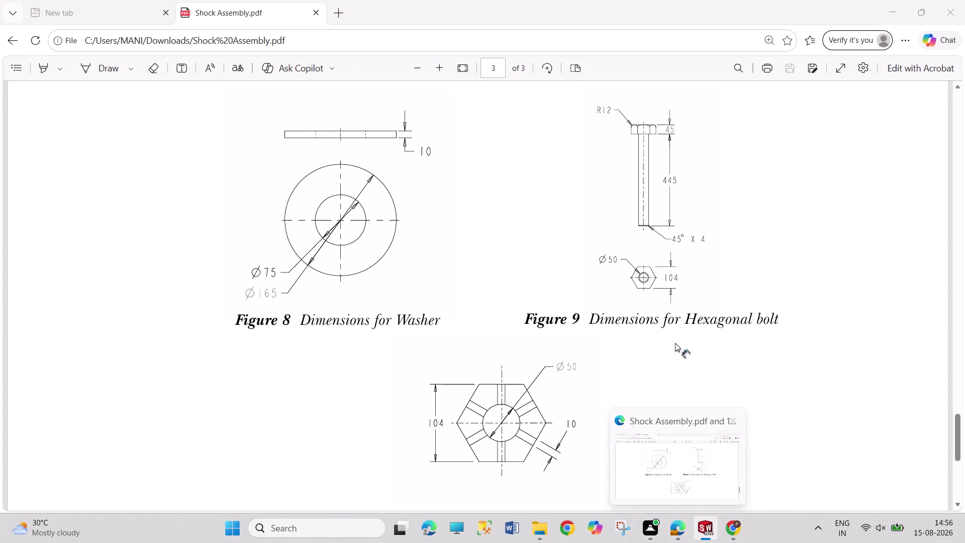
Make the hexagon's bottom edge horizontal and exit the fully defined sketch.
right_click(717, 299)
click(735, 334)
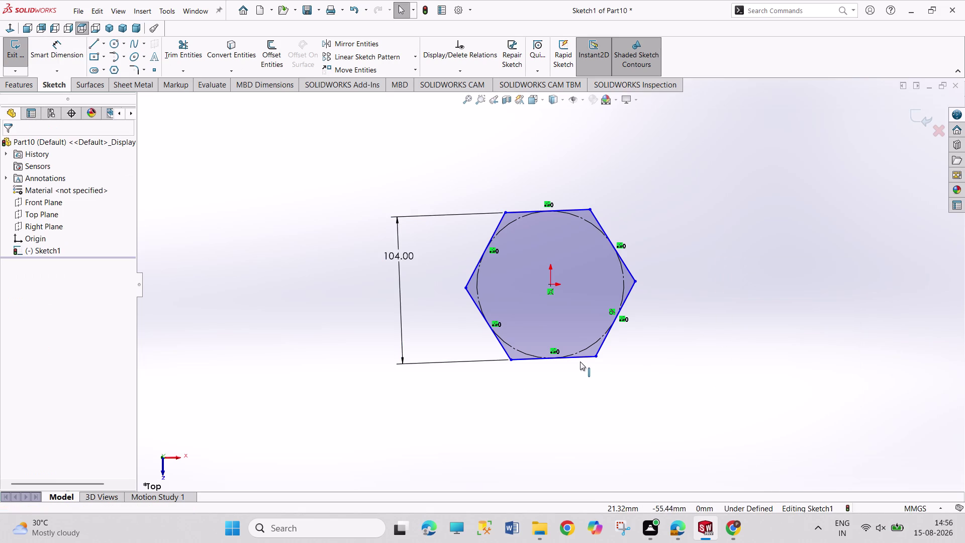
click(579, 358)
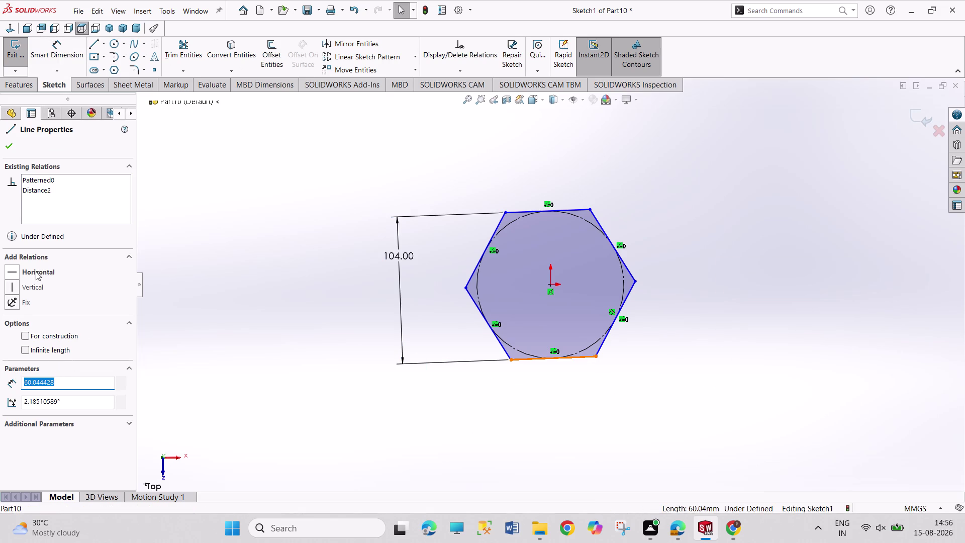
click(35, 272)
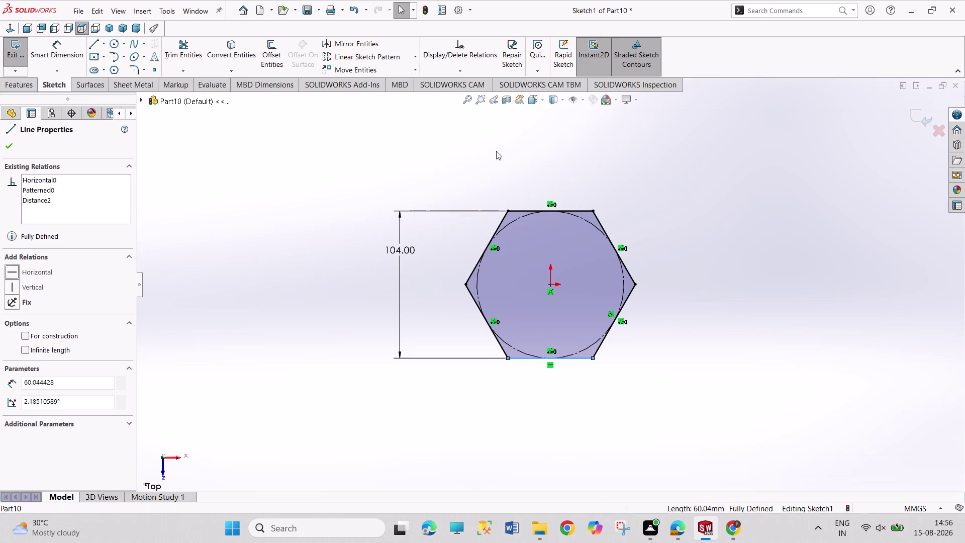
click(14, 53)
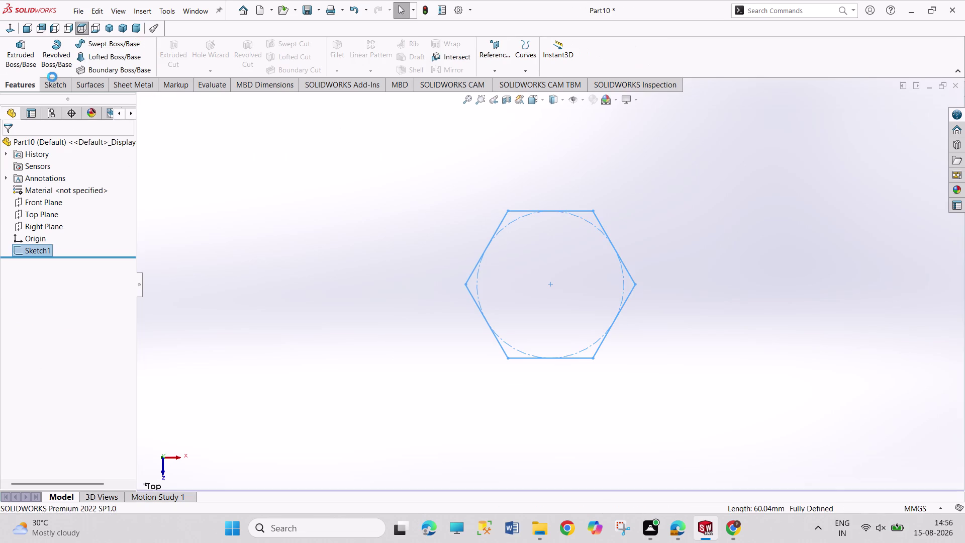
Extrude the hexagon 45 mm and view its end face Normal To.
click(28, 68)
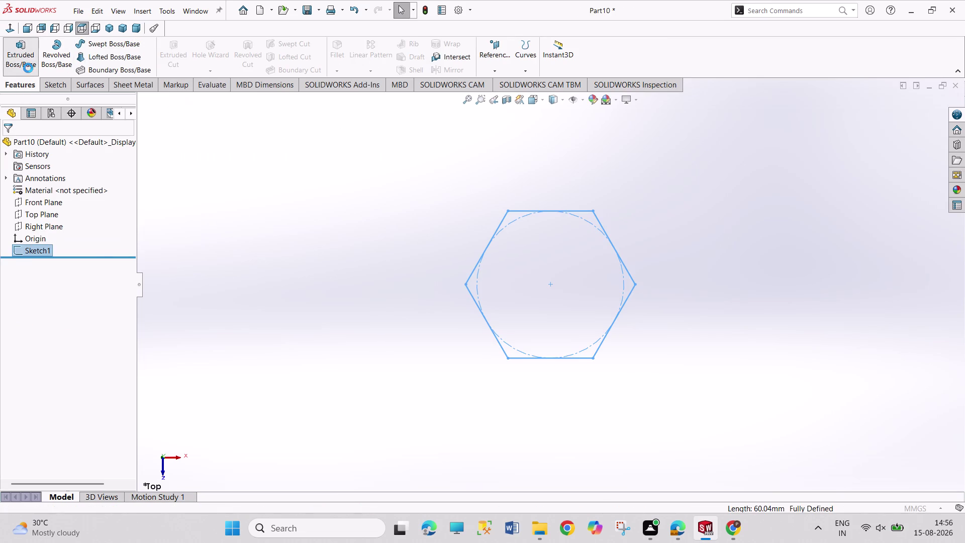
text(45)
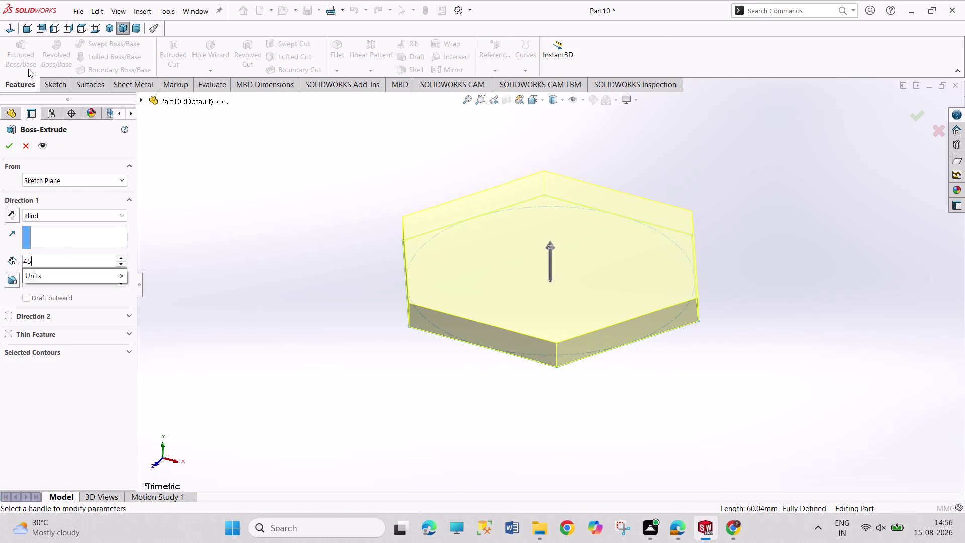
key(Return)
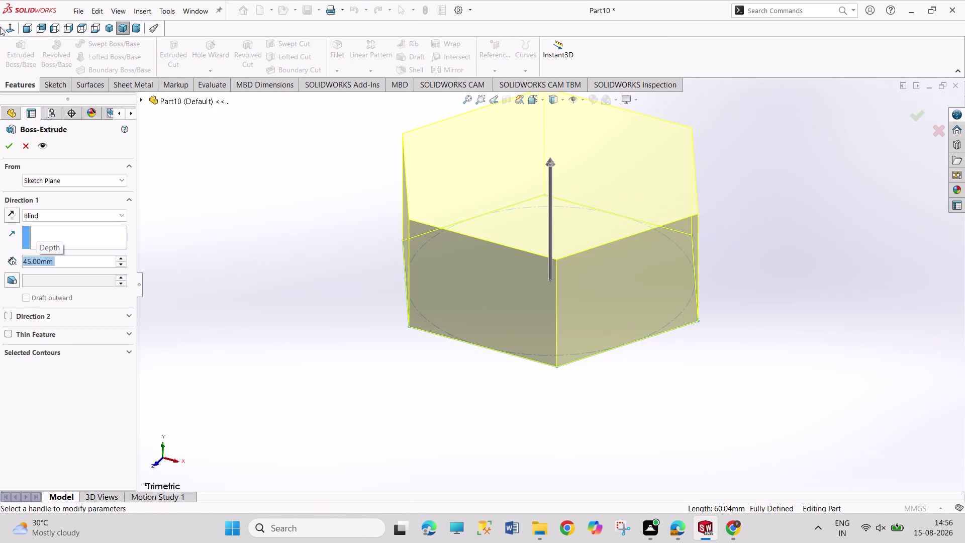
click(5, 148)
click(508, 194)
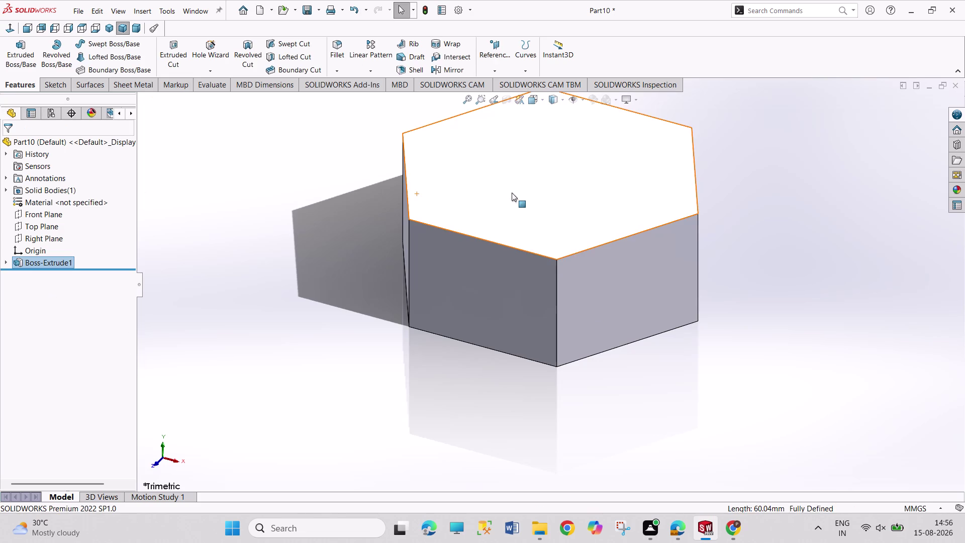
click(547, 168)
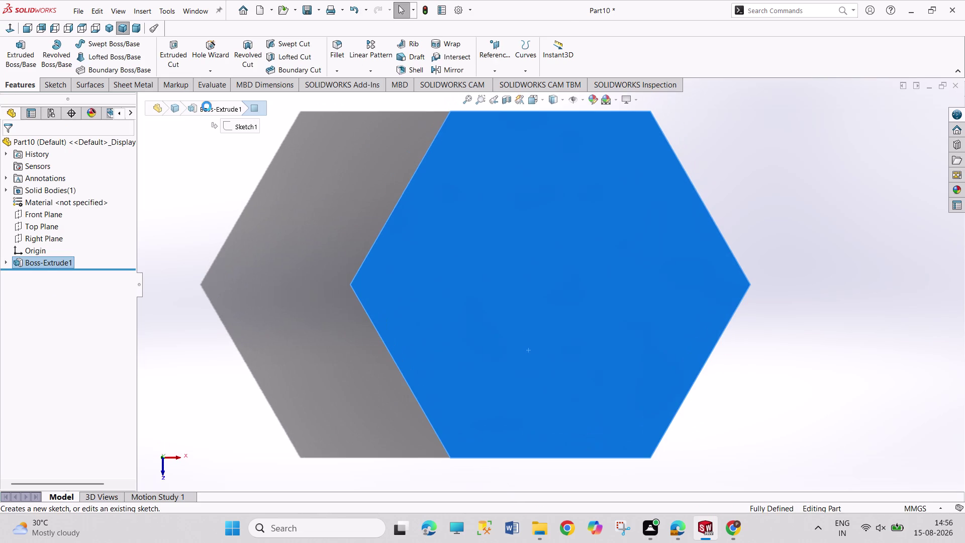
Sketch an origin-centred circle tangent to the hexagon's bottom edge and exit the sketch.
click(110, 45)
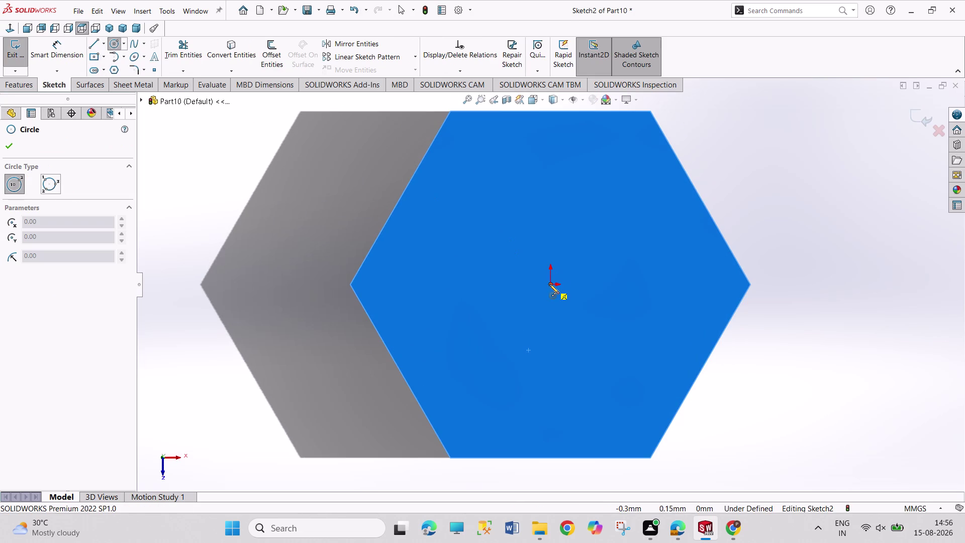
click(549, 284)
drag(609, 420, 619, 423)
right_drag(753, 429, 778, 319)
right_click(784, 232)
click(804, 264)
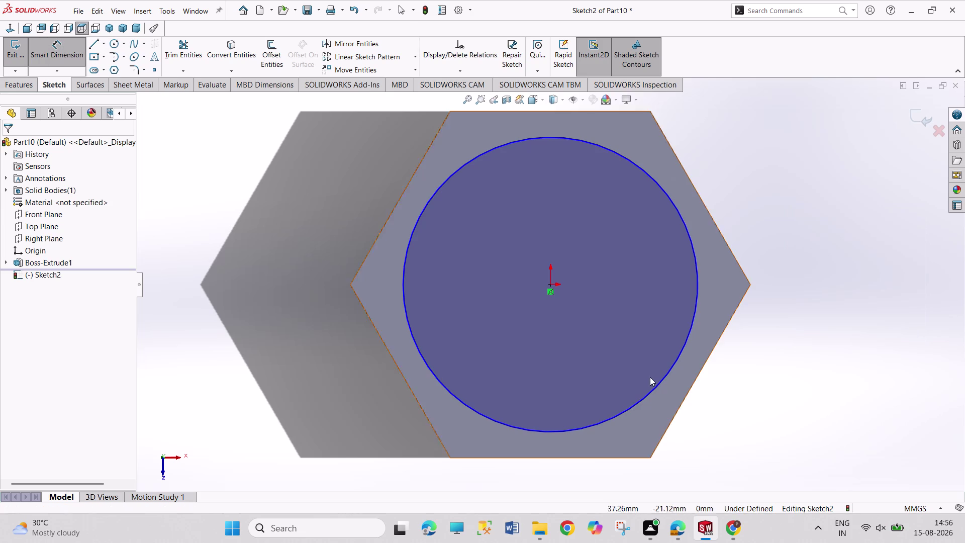
click(597, 426)
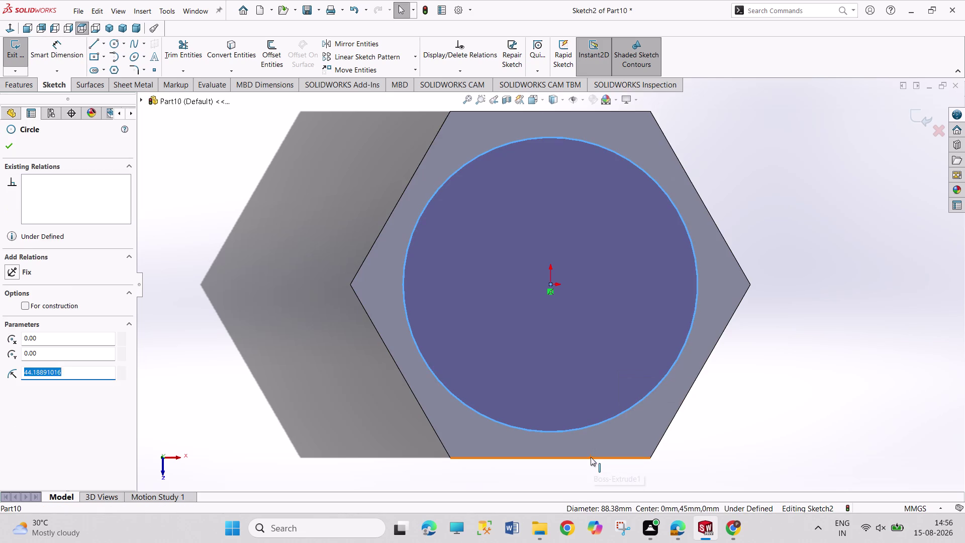
click(591, 458)
click(615, 409)
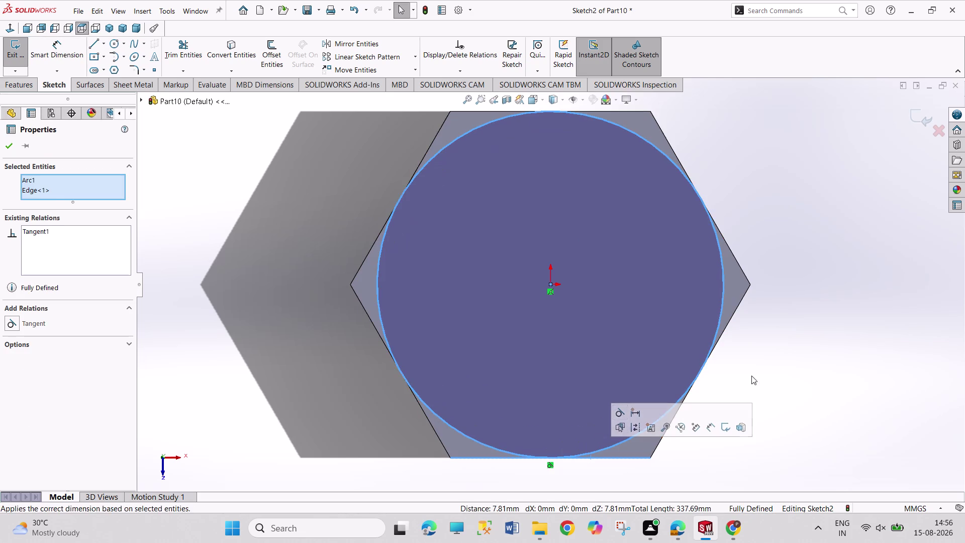
click(779, 370)
click(6, 49)
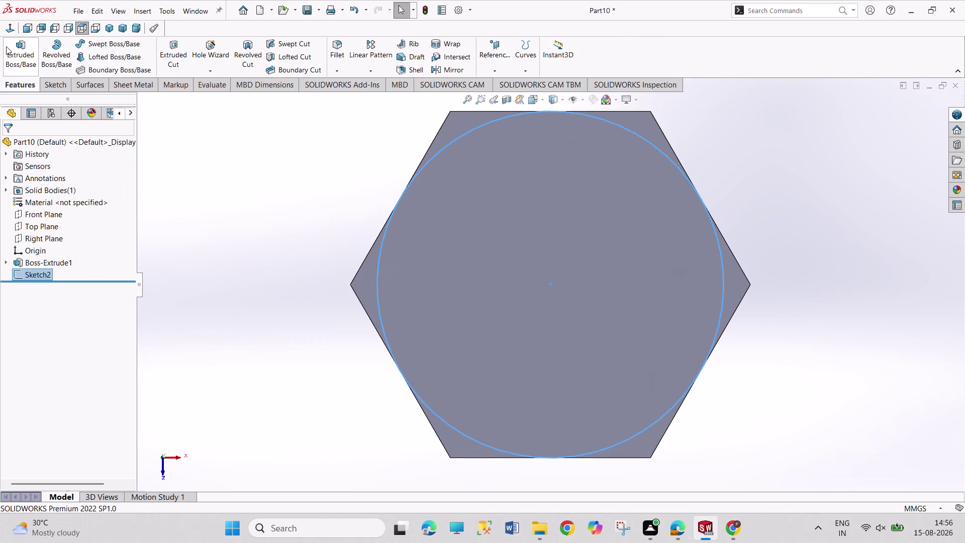
Cut-extrude outside the circle with a 45° draft, then orbit to inspect the head.
click(176, 66)
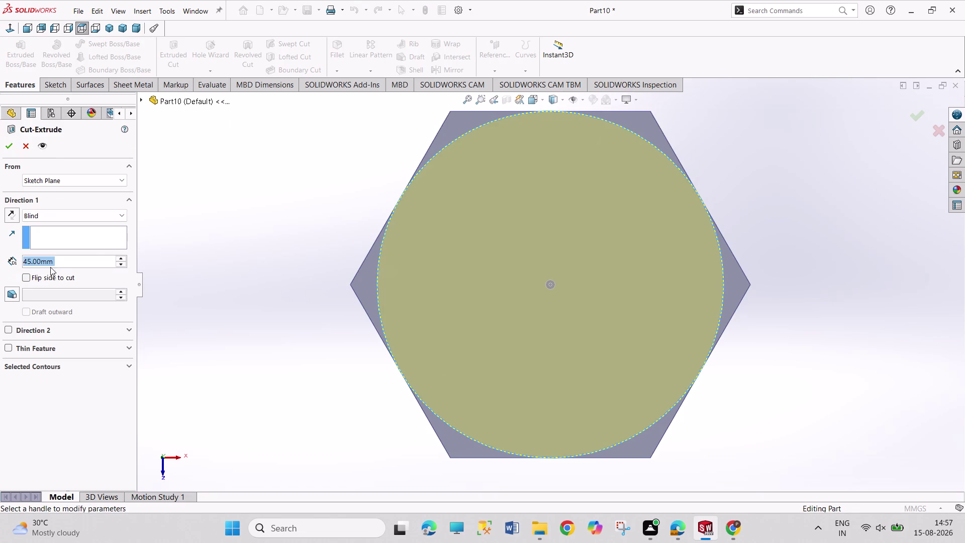
click(26, 279)
click(10, 295)
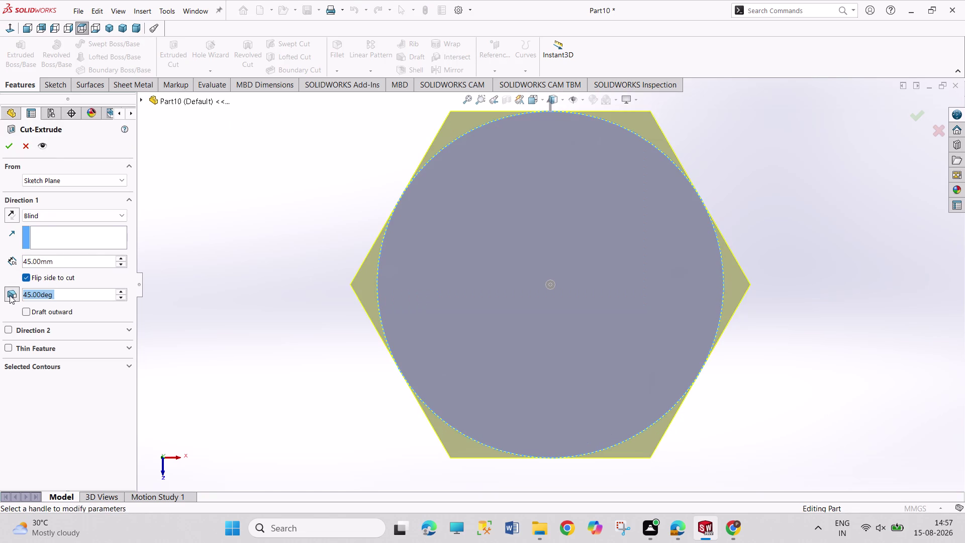
click(6, 141)
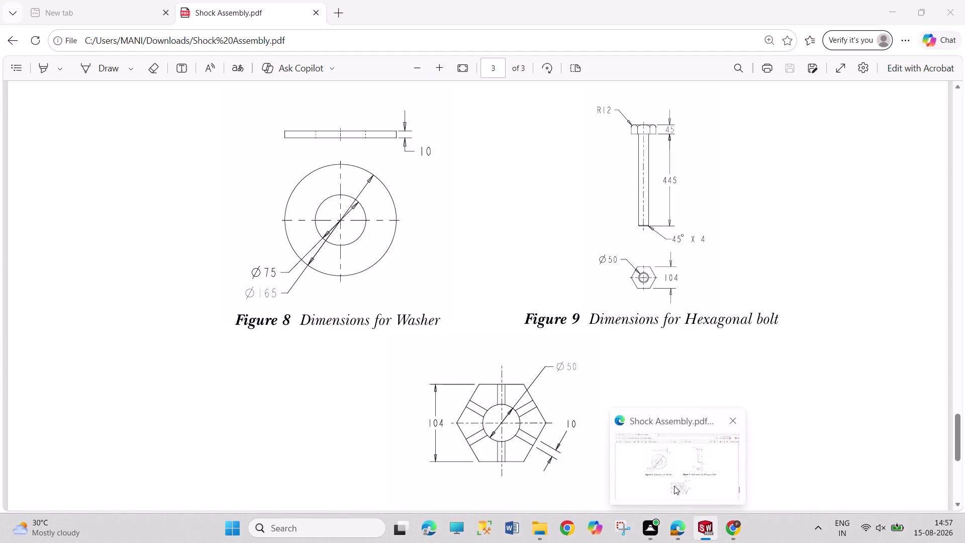
middle_drag(397, 390, 485, 120)
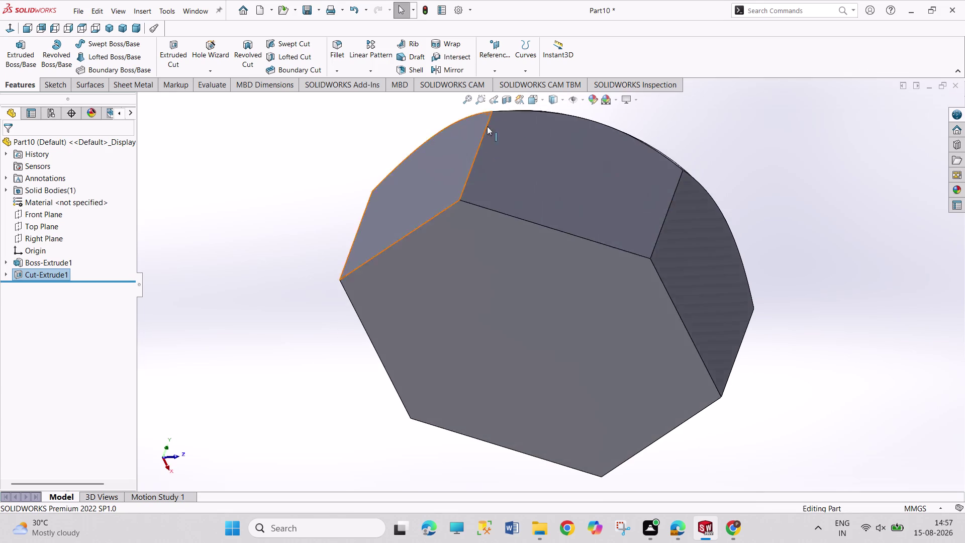
Orbit the bolt and start Sketch3 on the head's opposite flat hexagonal face.
click(498, 276)
drag(543, 247, 546, 255)
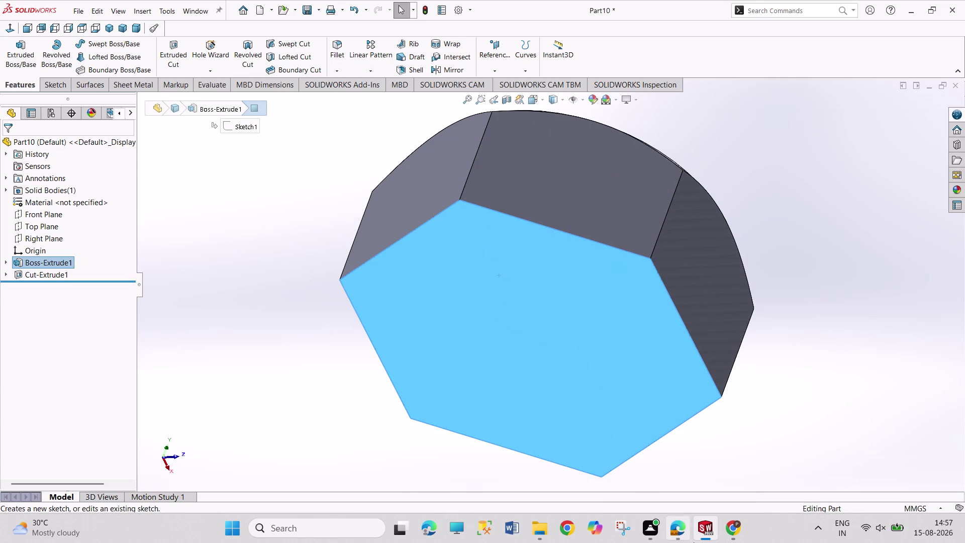
click(570, 411)
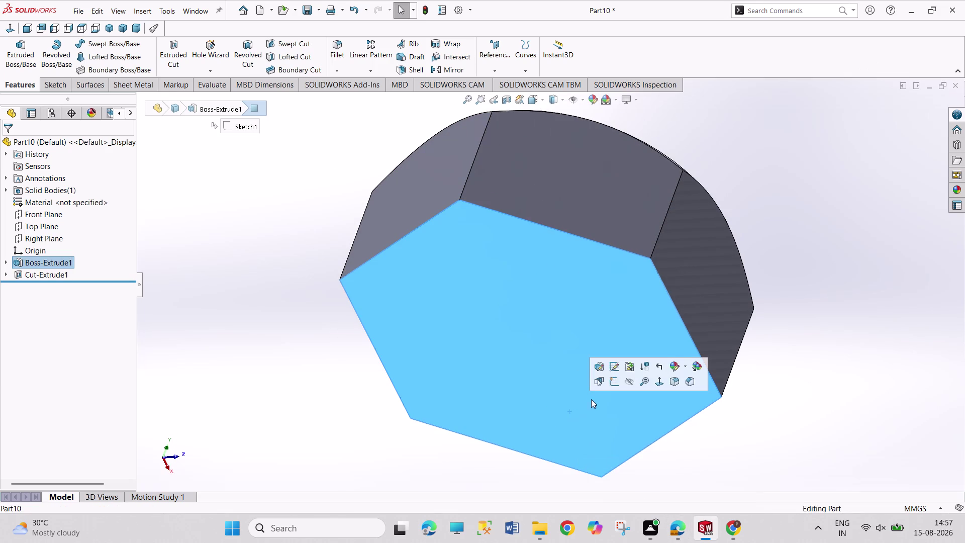
click(610, 382)
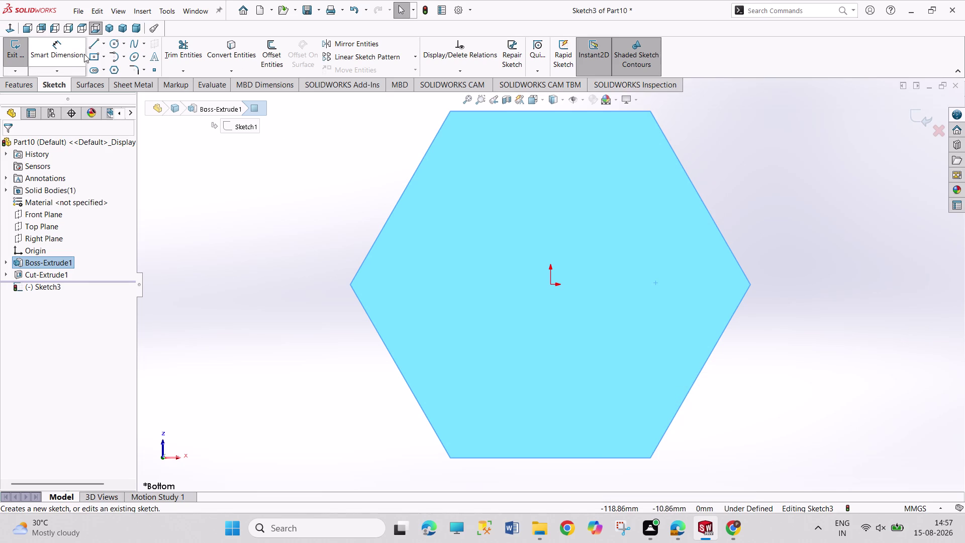
Draw a circle centred on the origin and dimension its diameter to 50 mm.
click(114, 43)
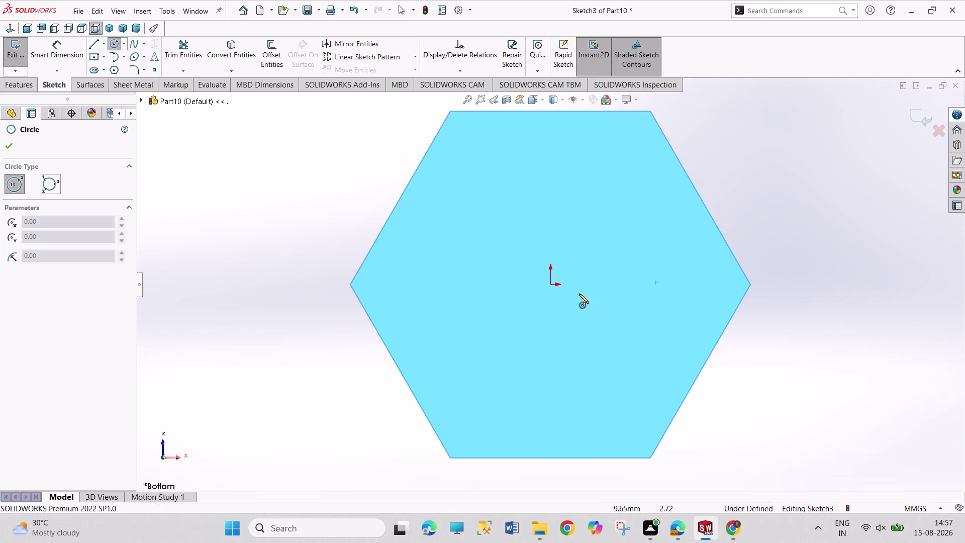
drag(551, 285, 550, 291)
click(608, 365)
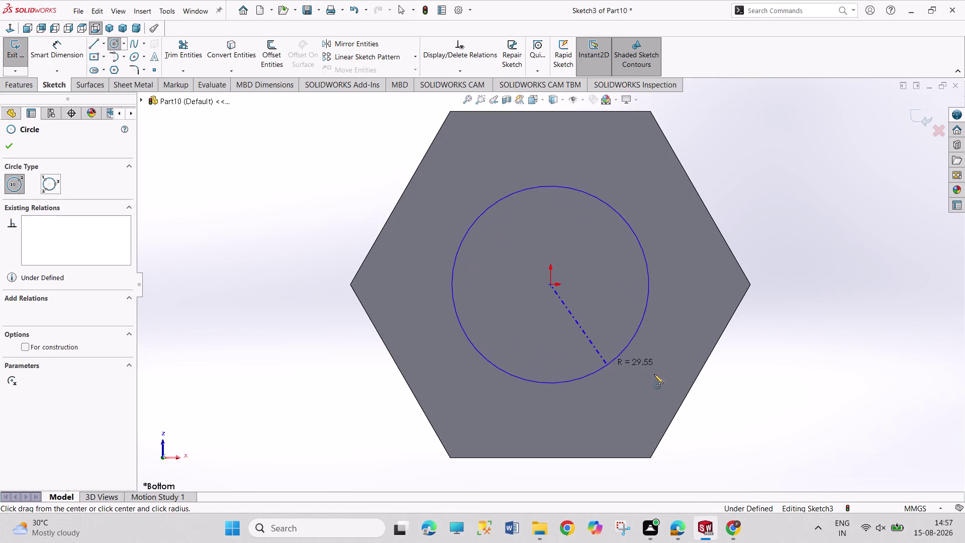
right_drag(803, 380, 741, 188)
click(643, 256)
click(742, 216)
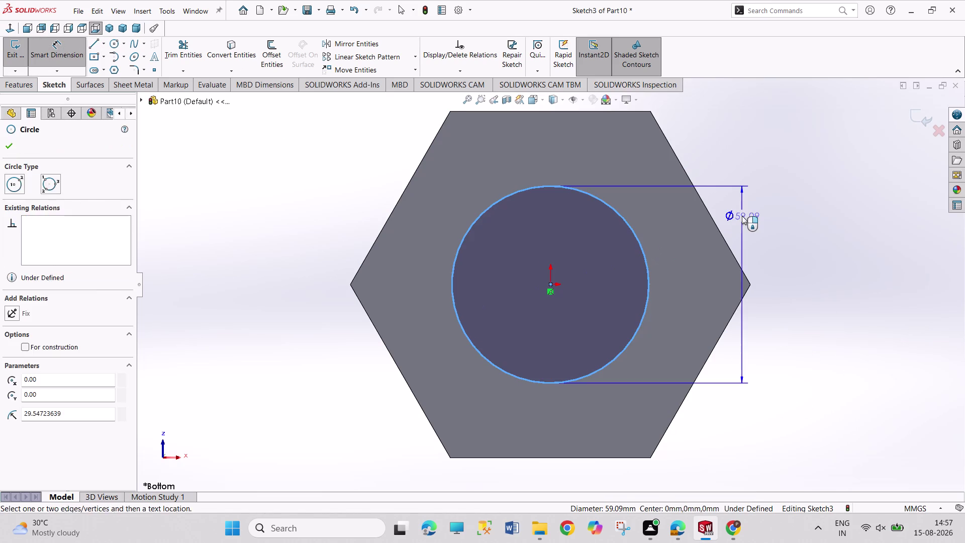
text(50)
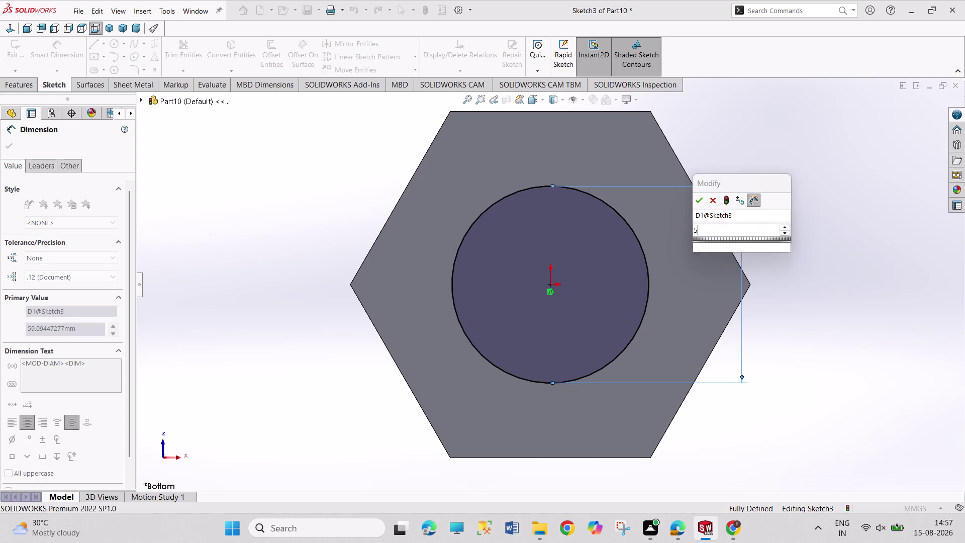
key(Return)
Close the dimension tool and exit the circle sketch.
right_click(841, 268)
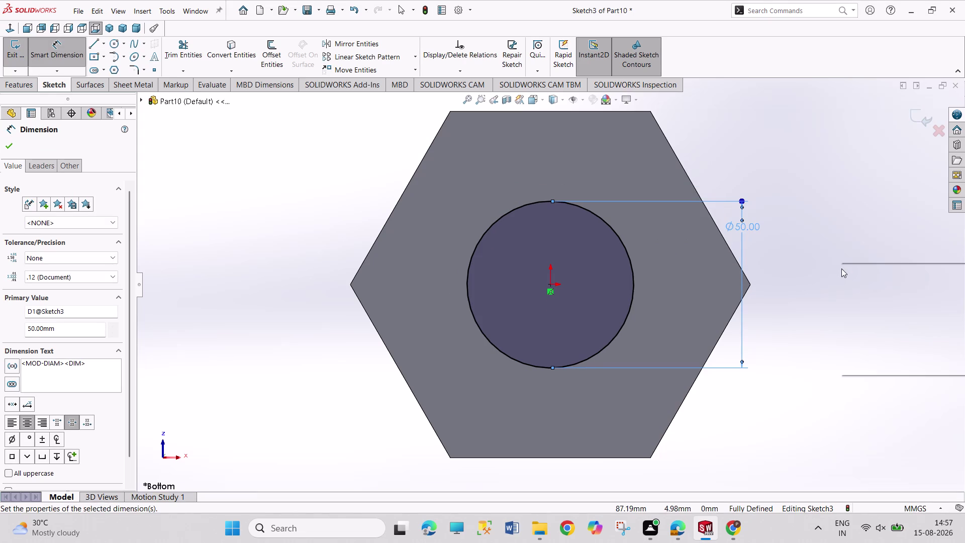
click(853, 306)
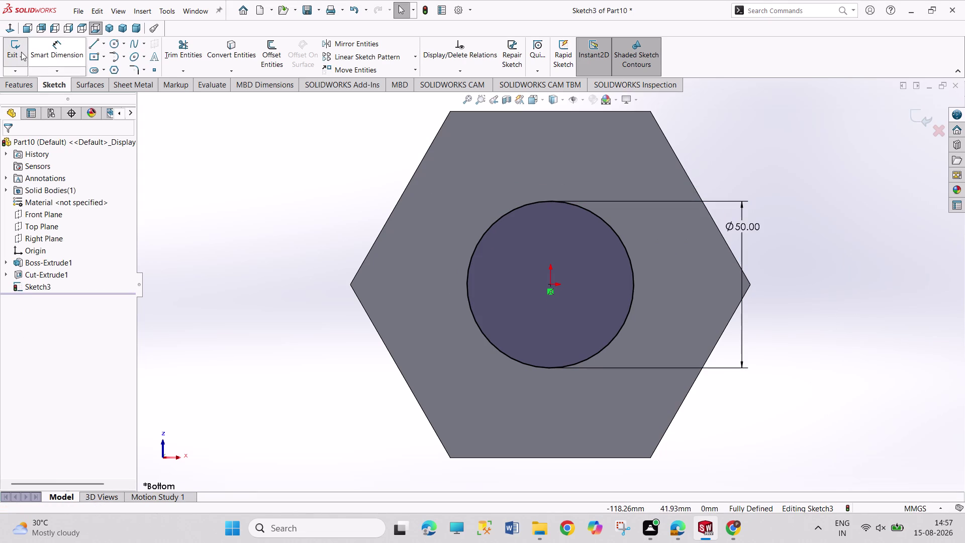
click(21, 52)
click(21, 52)
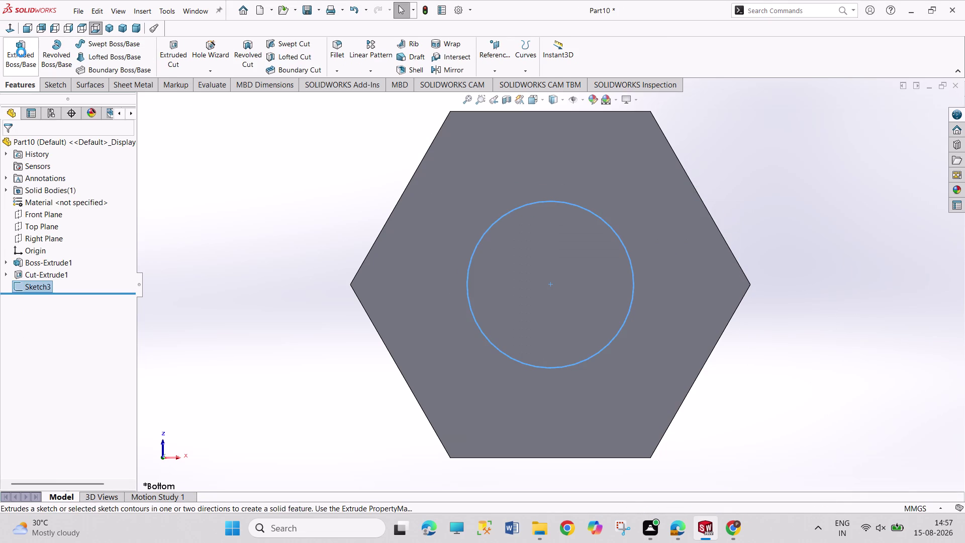
click(108, 31)
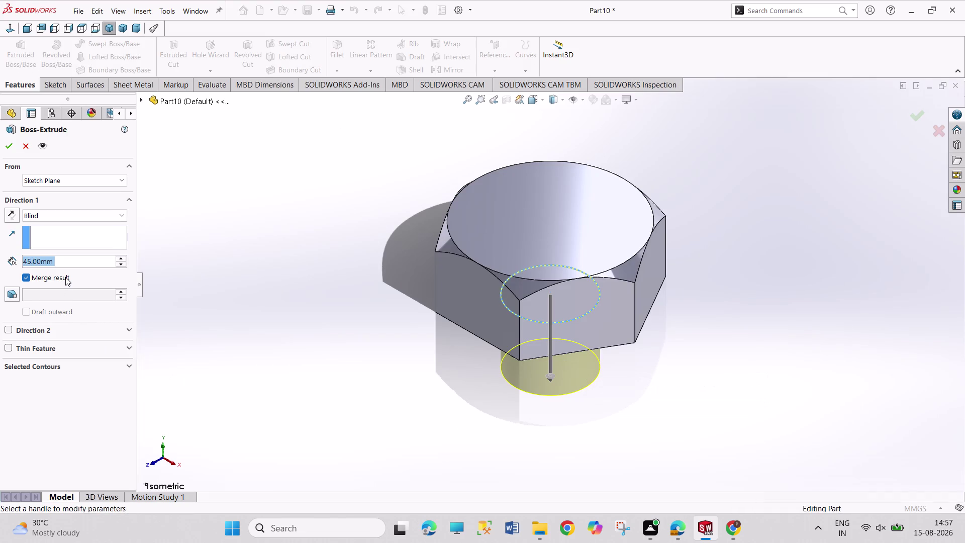
Extrude the 50 mm circle 445 mm blind as Boss-Extrude2, merged with the head.
text(445)
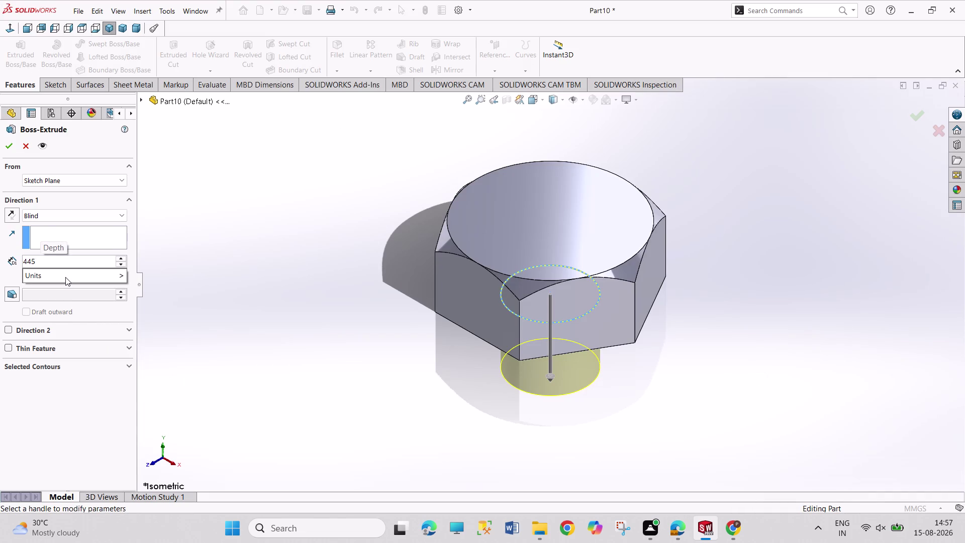
key(Return)
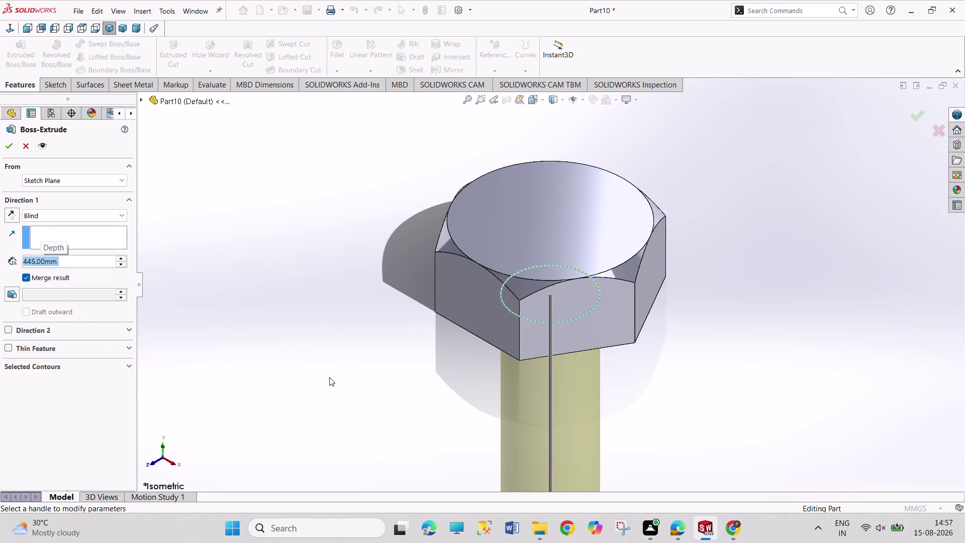
scroll(up, 3)
scroll(up, 3)
scroll(down, 3)
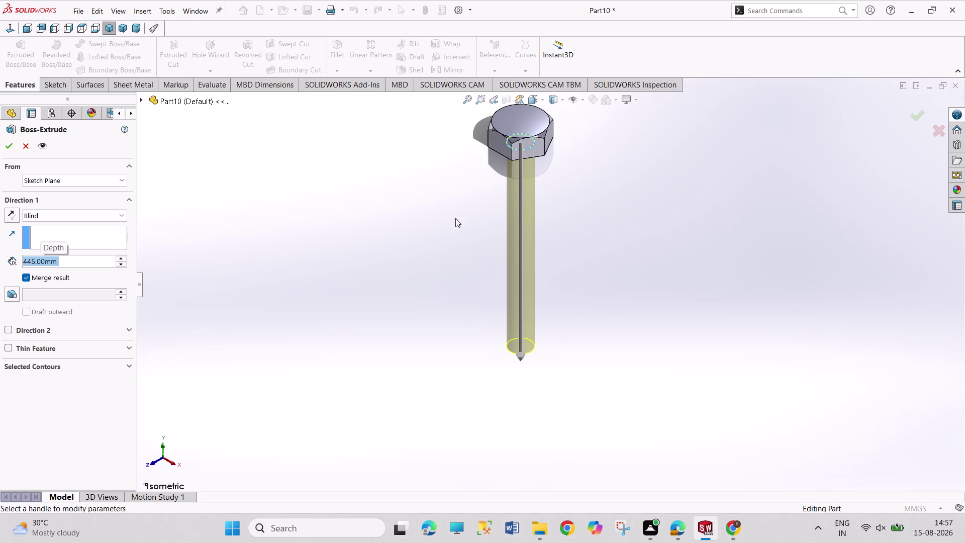
click(7, 141)
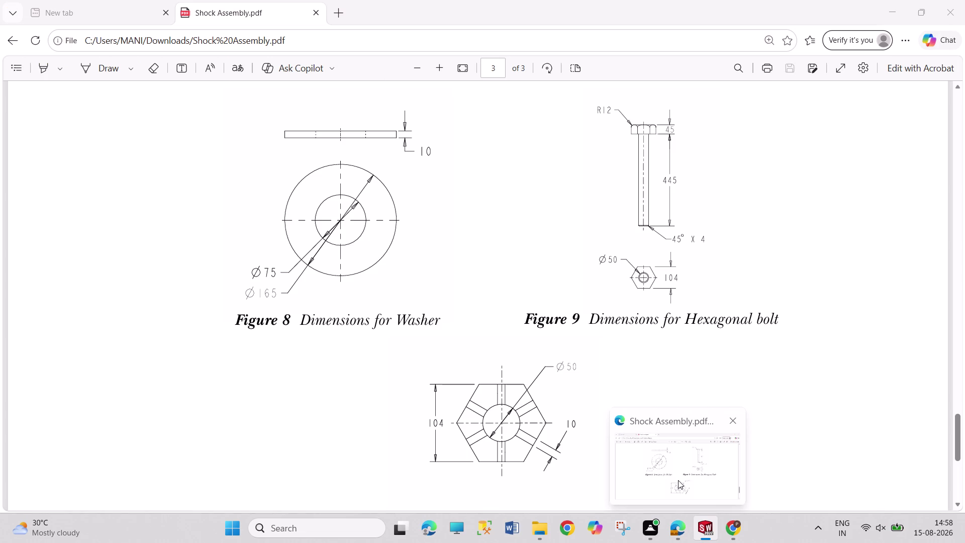
scroll(down, 3)
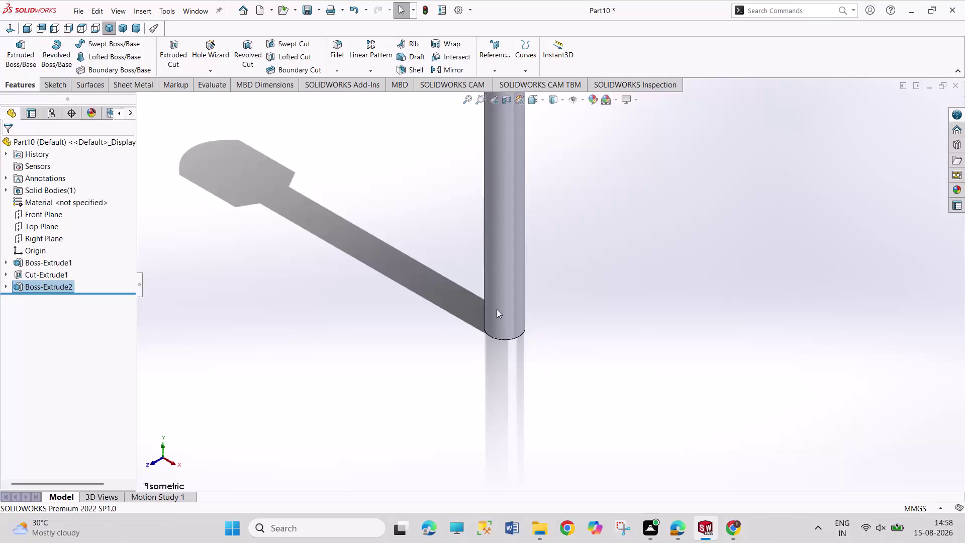
scroll(down, 3)
scroll(down, 3)
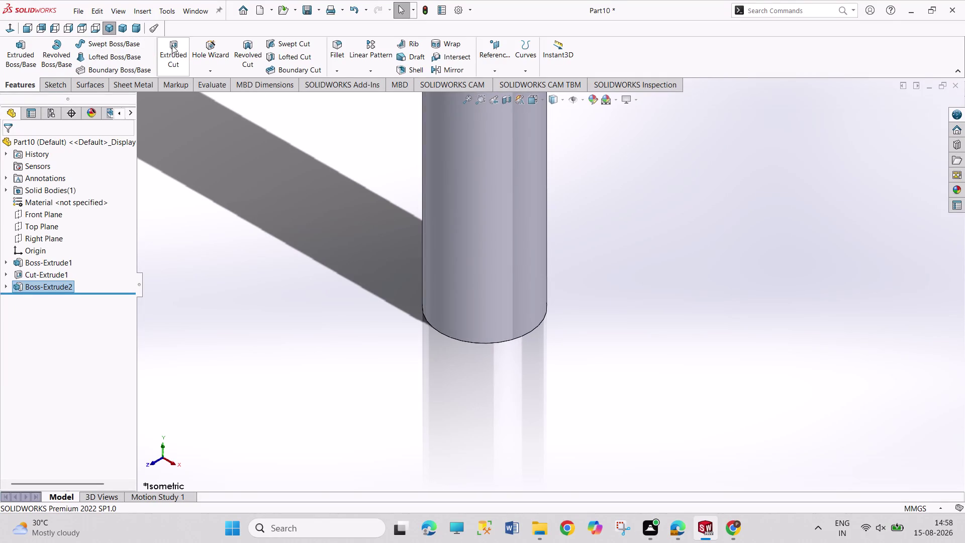
click(337, 70)
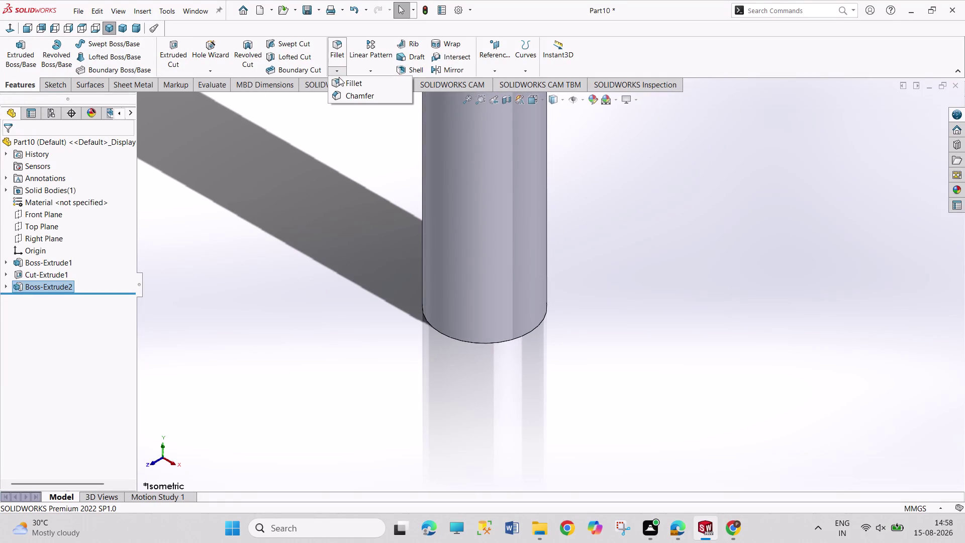
Add Chamfer1 to the shank's end edge: 4 mm distance at 45°.
click(347, 97)
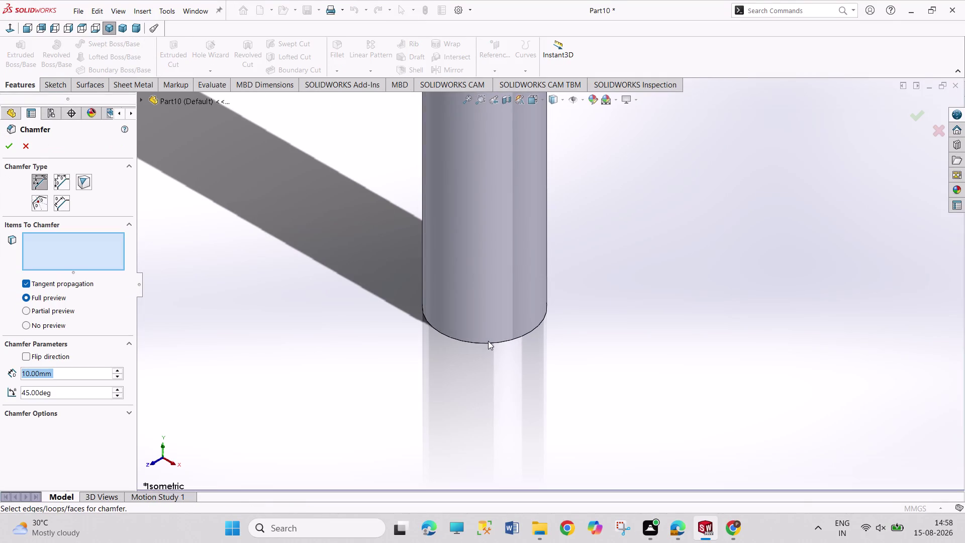
click(492, 343)
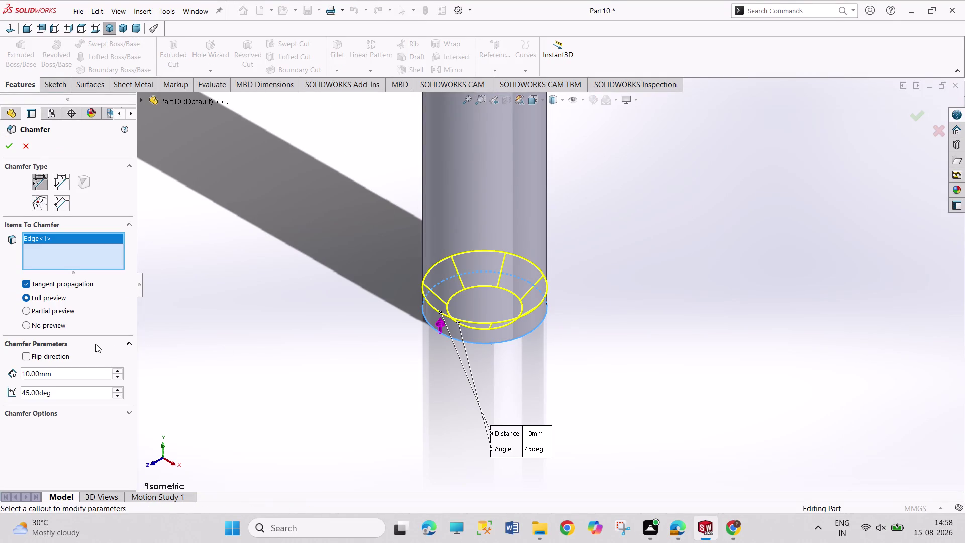
double_click(83, 374)
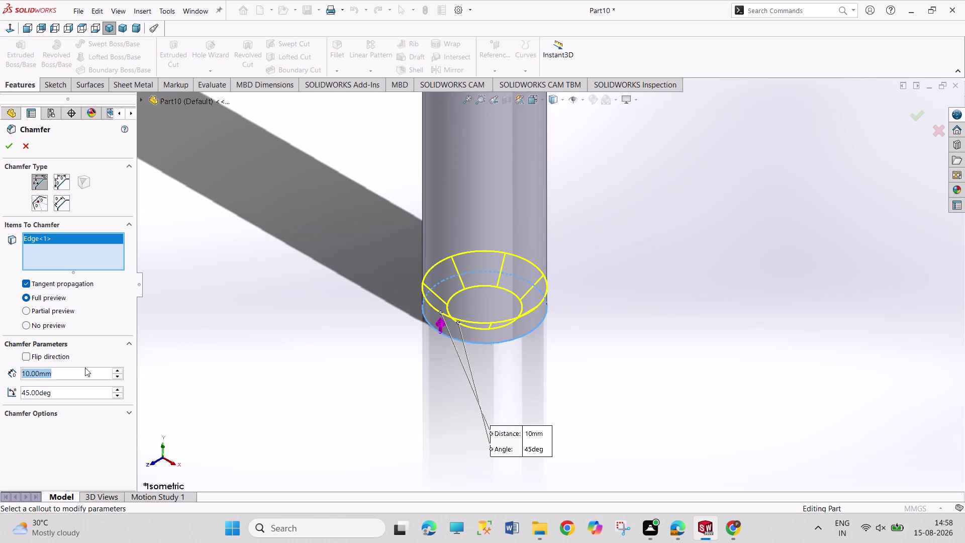
key(4)
key(Return)
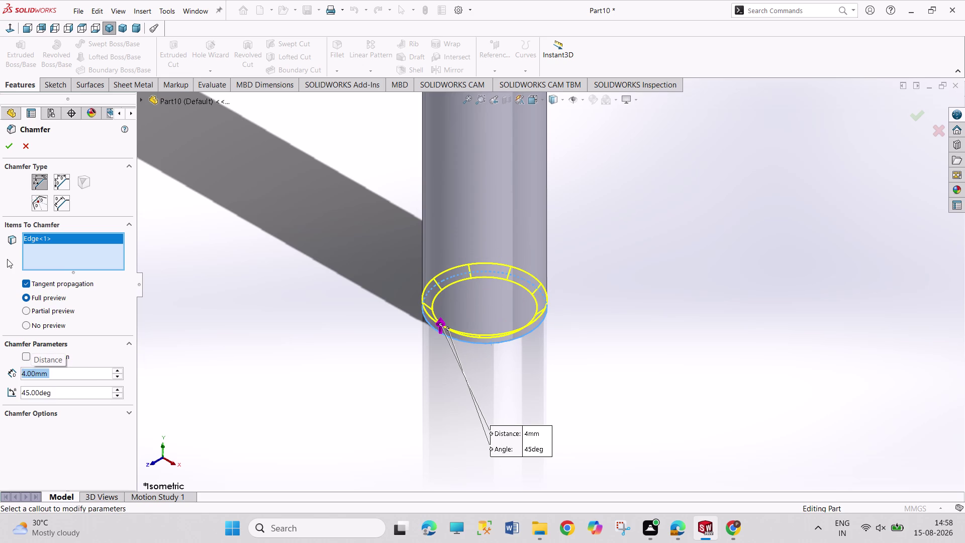
click(9, 138)
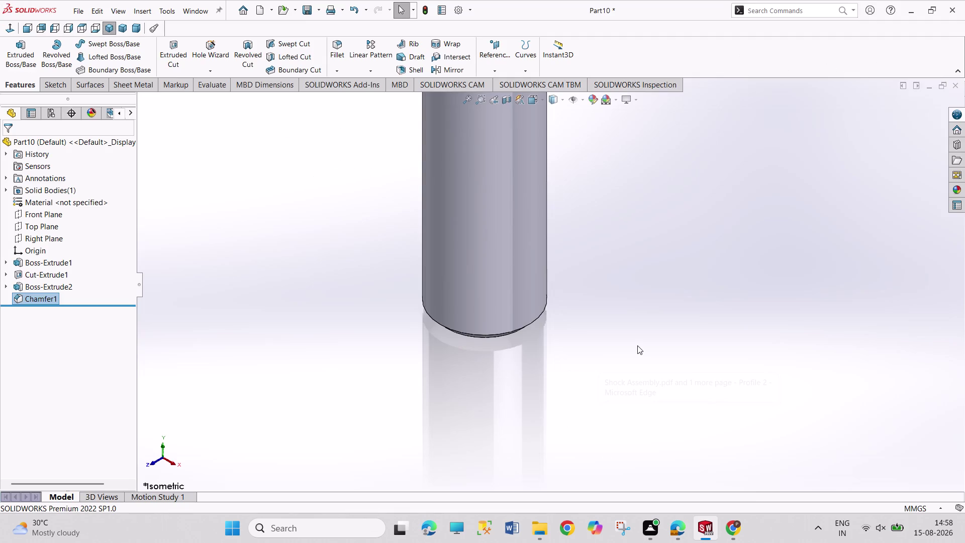
Start saving the bolt part with Ctrl+S and browse the FUJI folder.
scroll(up, 3)
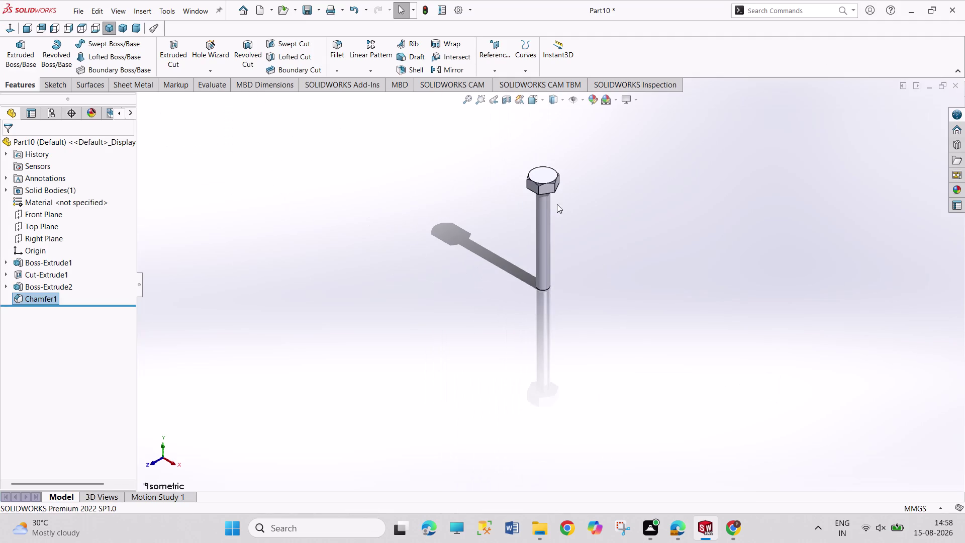
scroll(down, 3)
scroll(down, 3)
scroll(down, 3)
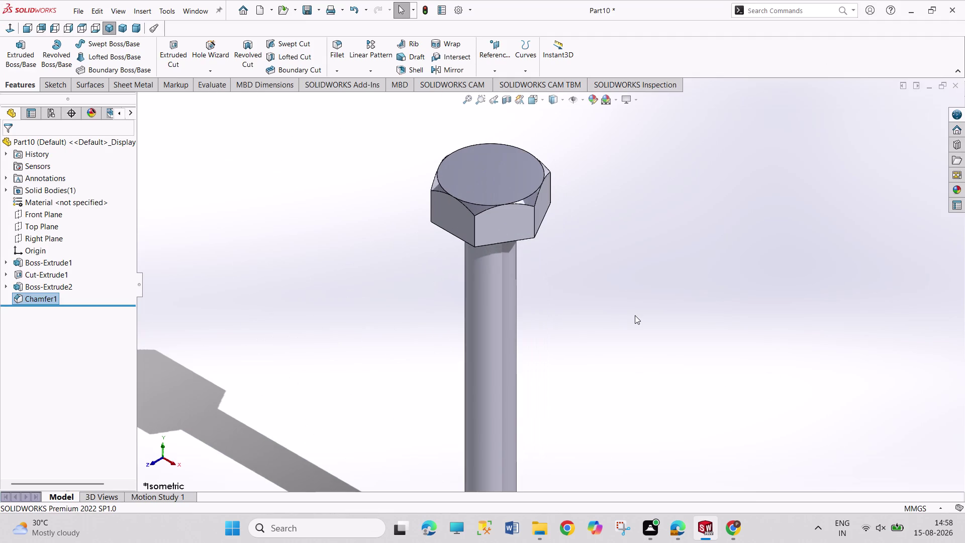
key(ctrl+s)
scroll(down, 3)
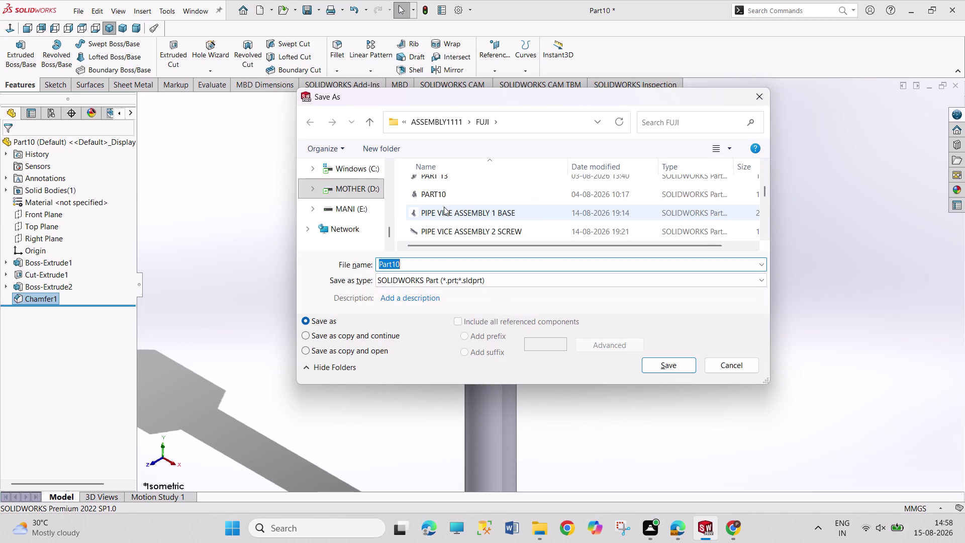
scroll(down, 3)
scroll(down, 3)
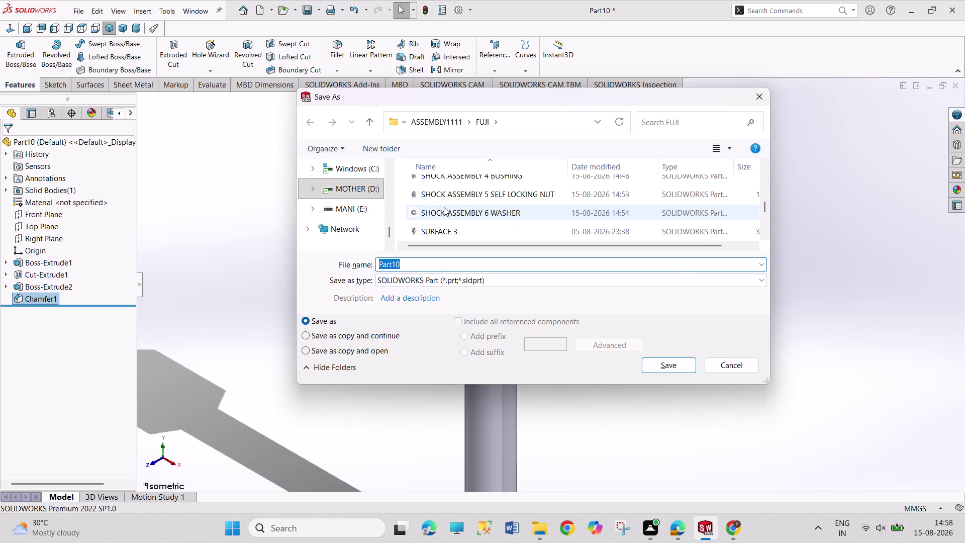
scroll(down, 3)
scroll(up, 3)
scroll(up, 3)
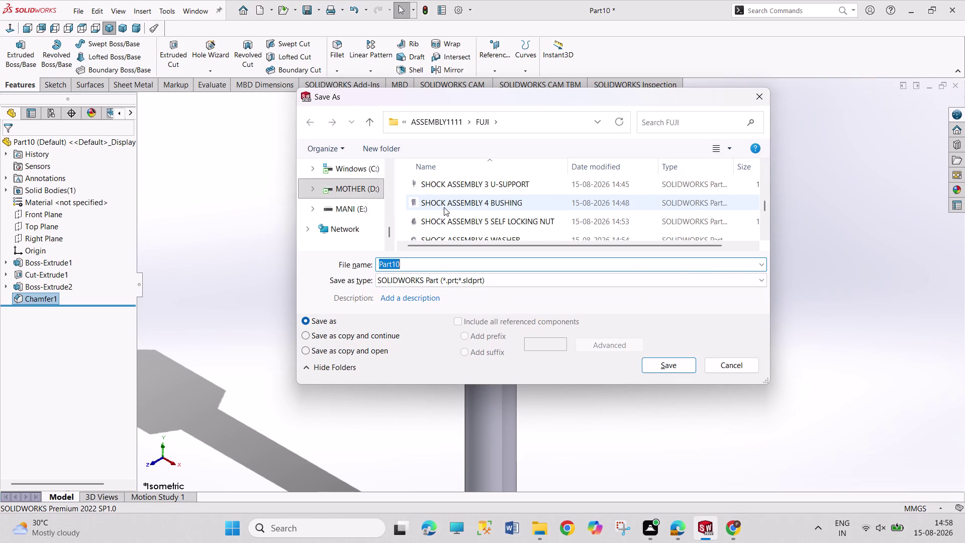
scroll(up, 3)
scroll(up, 3)
scroll(up, 3)
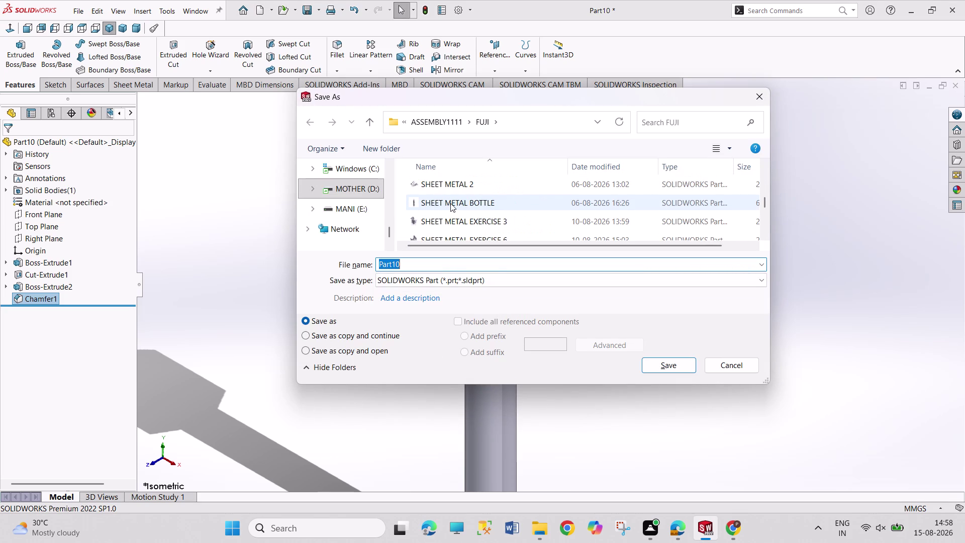
scroll(up, 3)
scroll(up, 3)
scroll(up, 3)
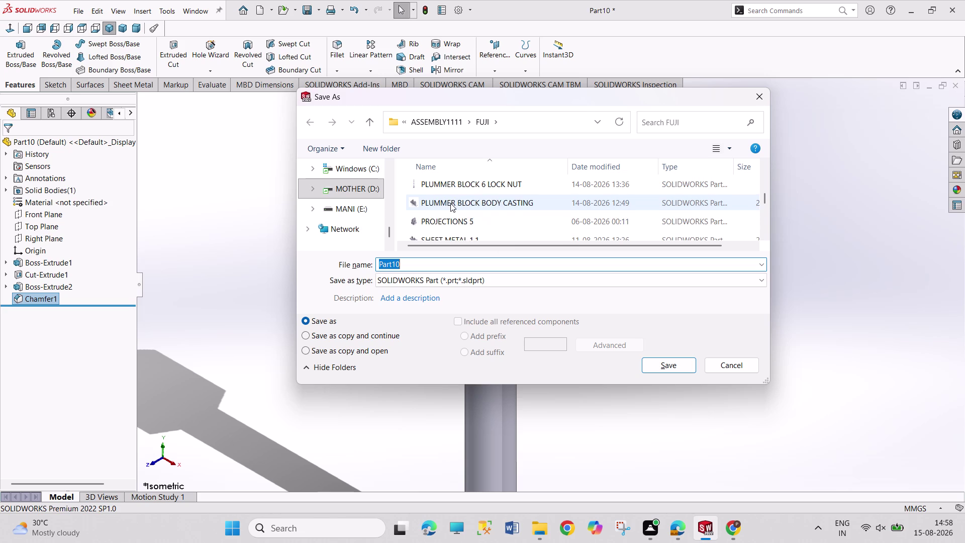
scroll(down, 3)
scroll(down, 3)
scroll(down, 3)
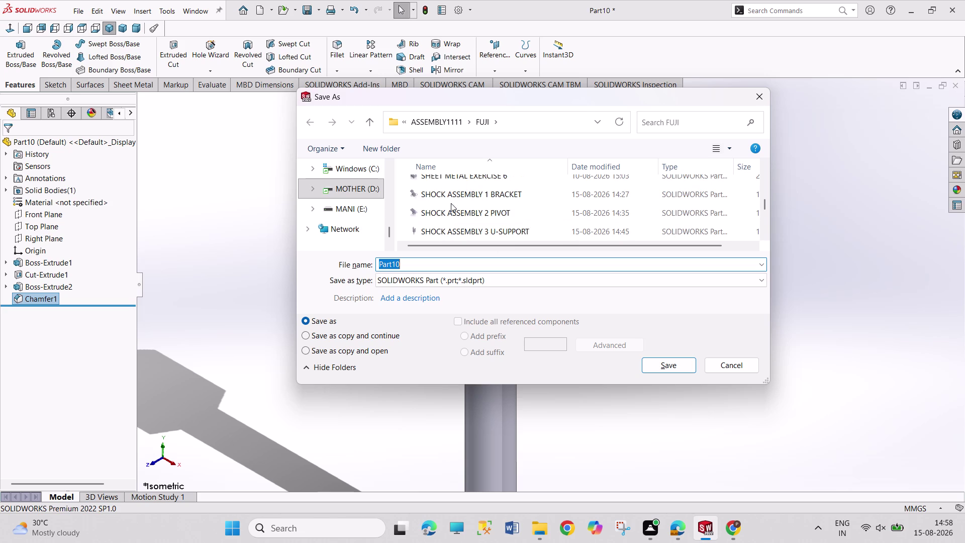
scroll(down, 3)
scroll(down, 3)
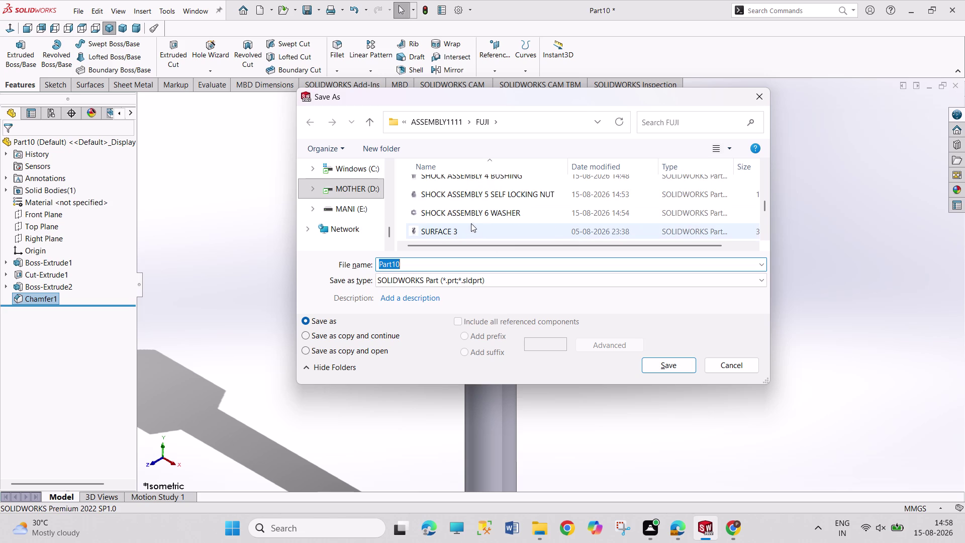
Edit the SHOCK ASSEMBLY 6 WASHER name to 'SHOCK ASSEMBLY 7 HEXAGONAL NUT' and save.
click(475, 216)
click(484, 262)
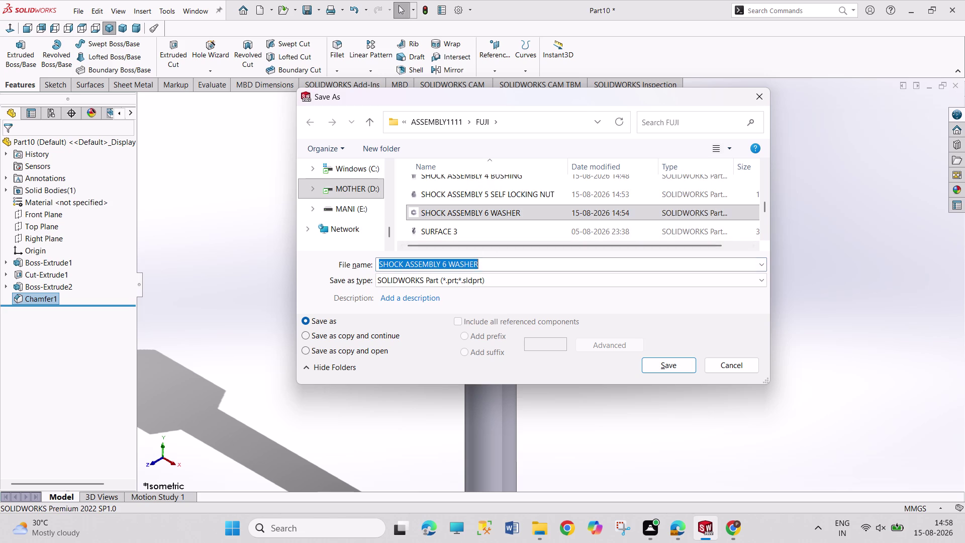
click(484, 262)
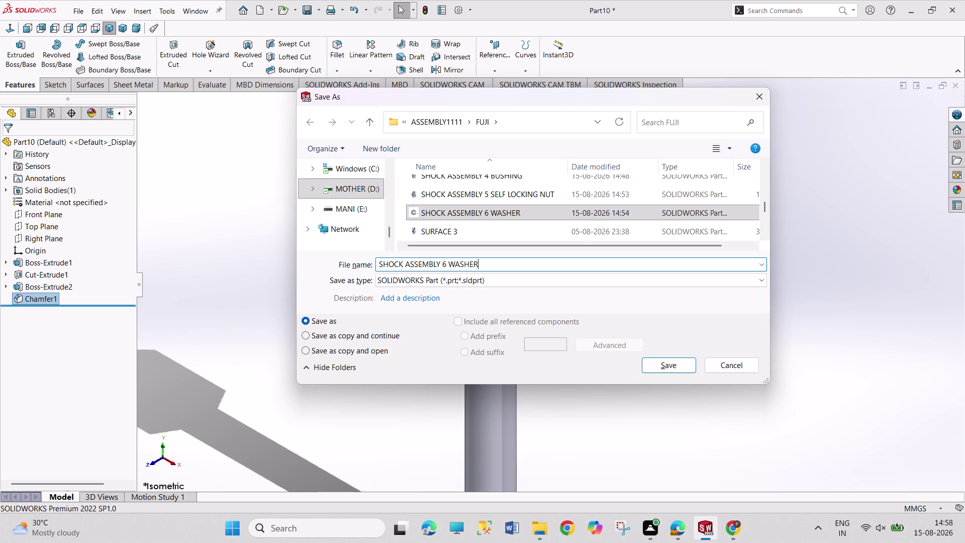
key(ctrl+BackSpace)
key(ctrl+BackSpace)
key(7)
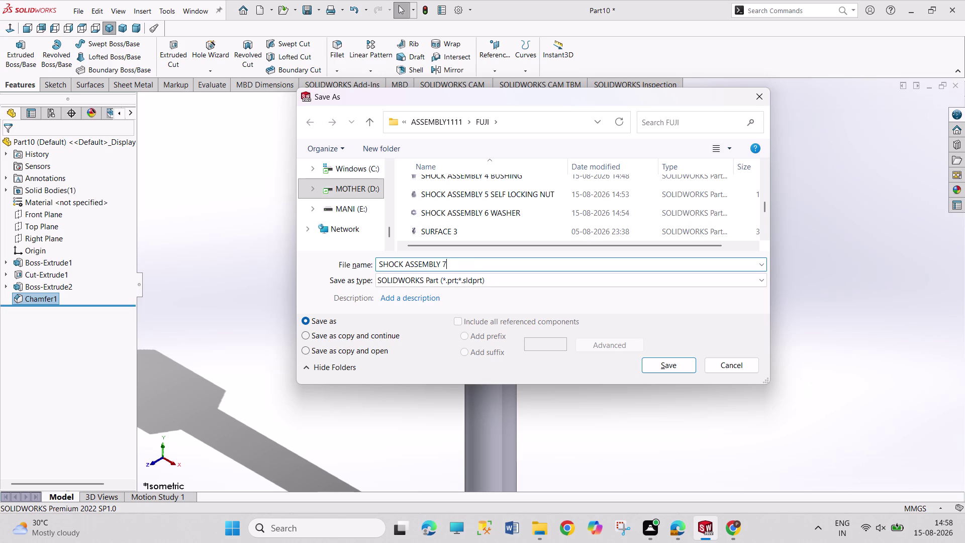
key(space)
text(HE)
text(XA)
text(G)
text(ONA)
text(L)
key(space)
text(N)
key(i)
key(BackSpace)
text(UT)
key(Return)
key(Return)
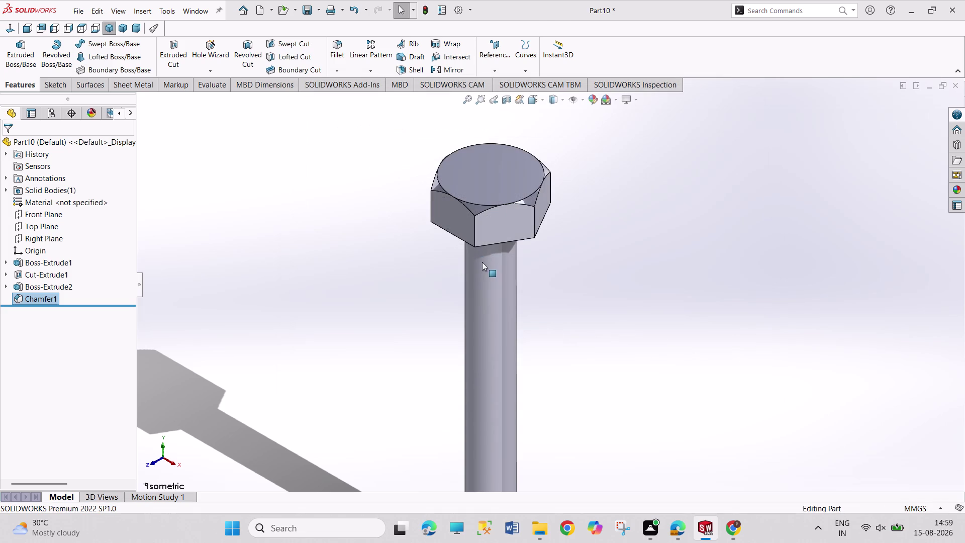
Create new part Part11 and review Figure 10 castle nut dimensions in the PDF.
key(ctrl+n)
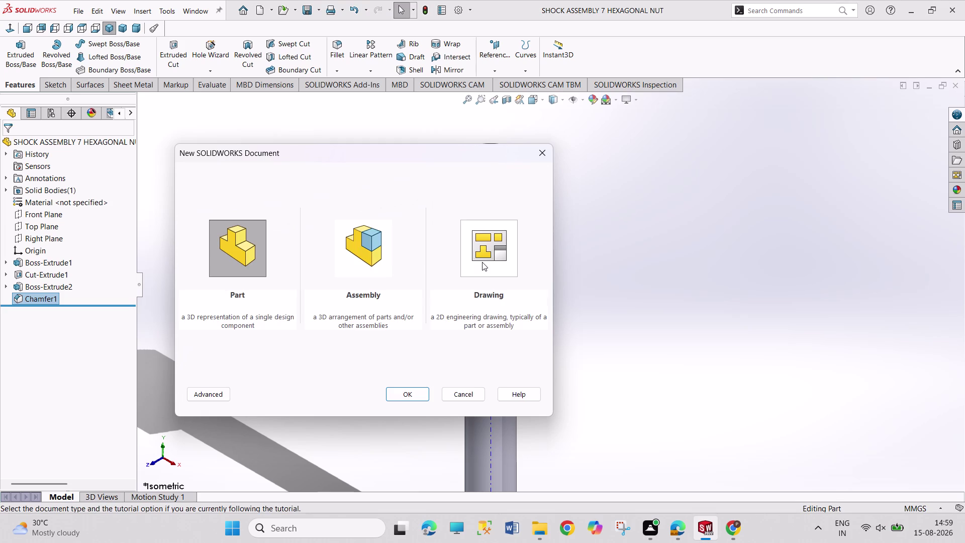
key(Return)
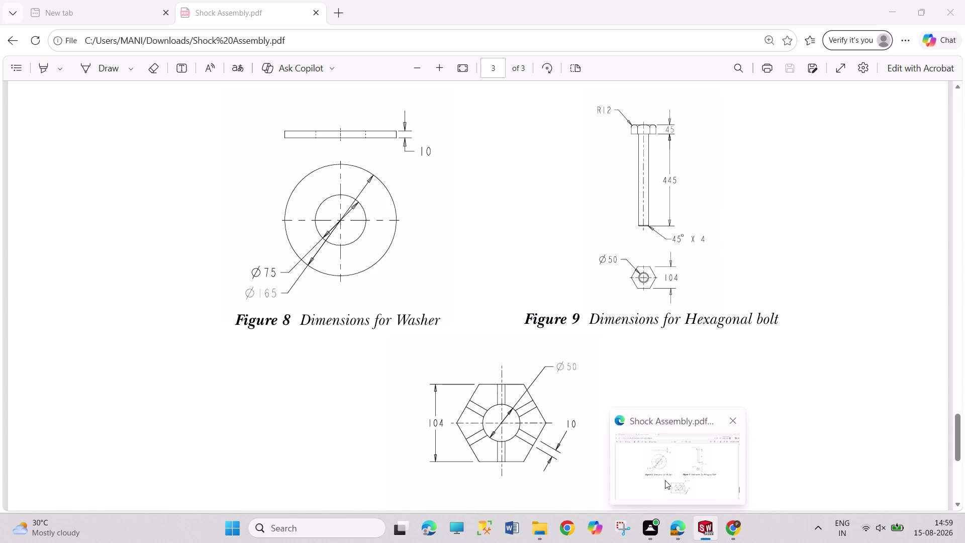
click(665, 481)
scroll(down, 3)
scroll(down, 3)
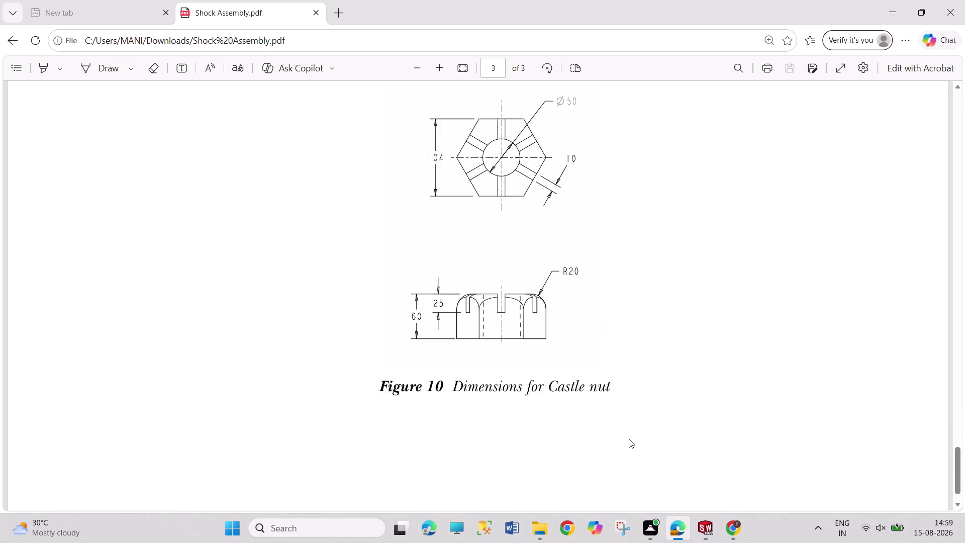
scroll(down, 3)
scroll(up, 3)
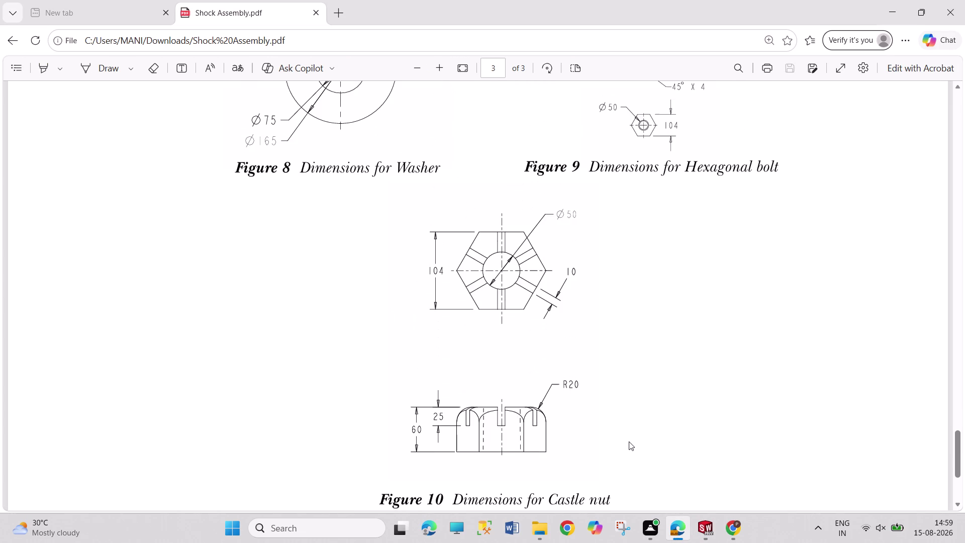
scroll(down, 3)
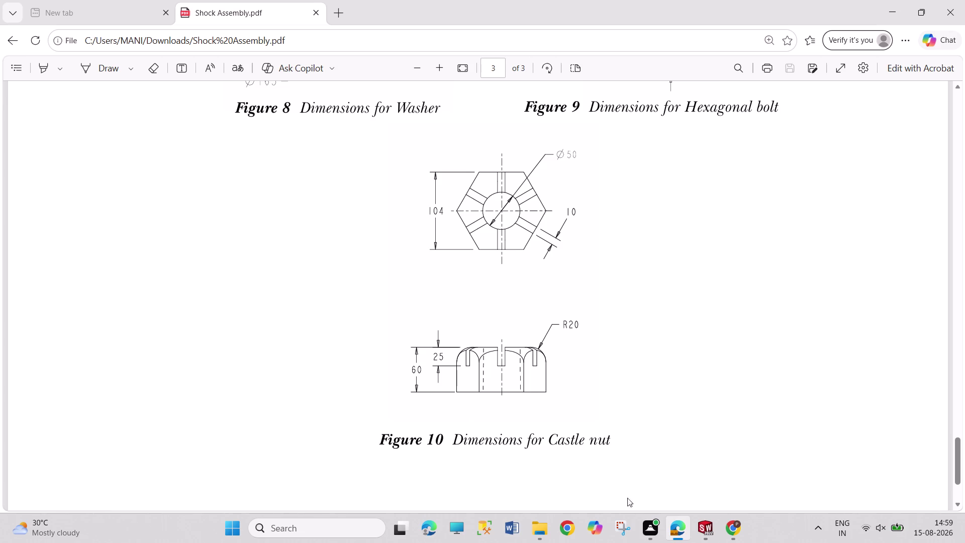
click(703, 528)
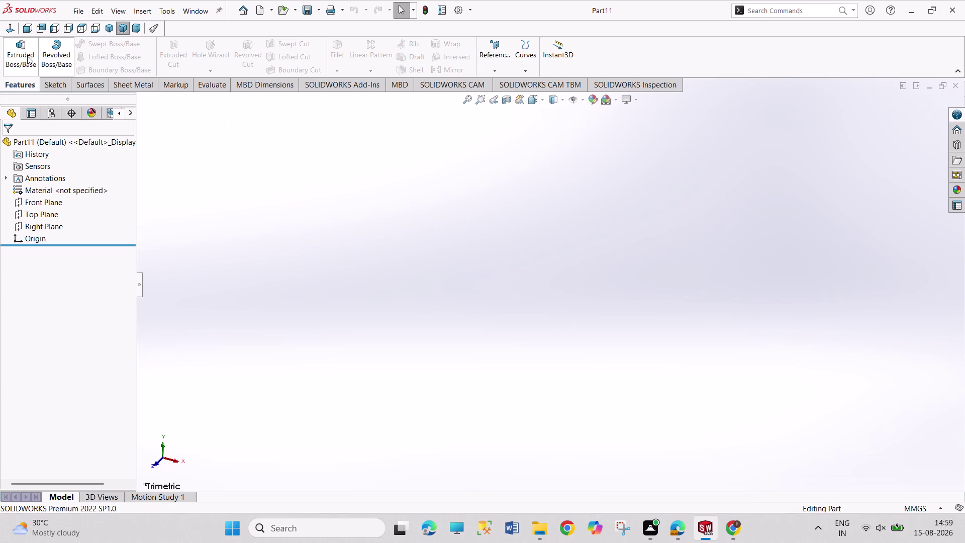
Draw a hexagon centred on the origin in a Top Plane sketch.
click(30, 214)
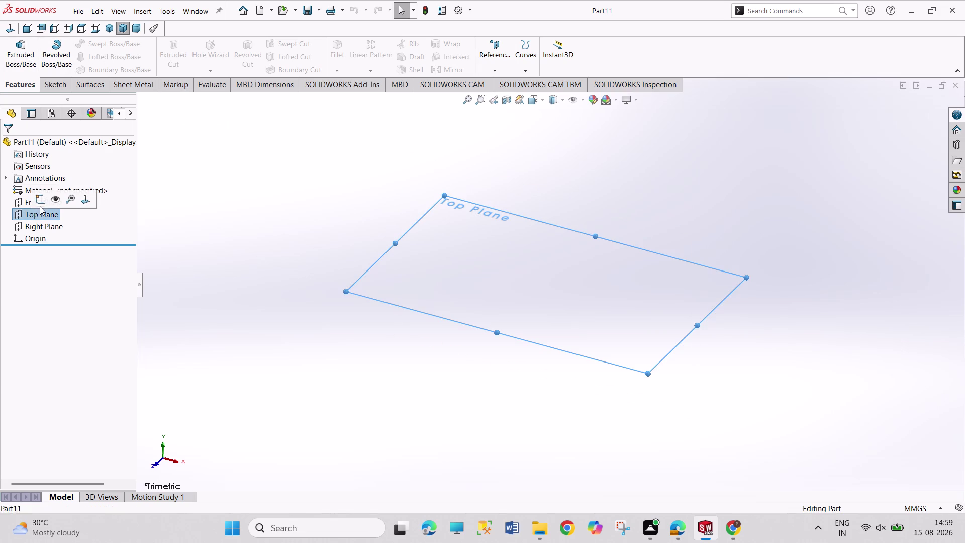
click(39, 204)
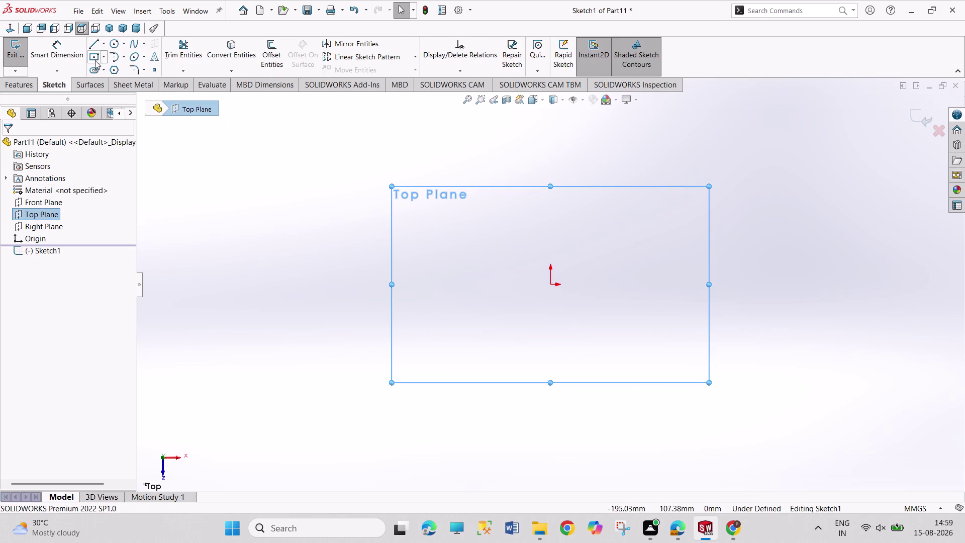
click(114, 71)
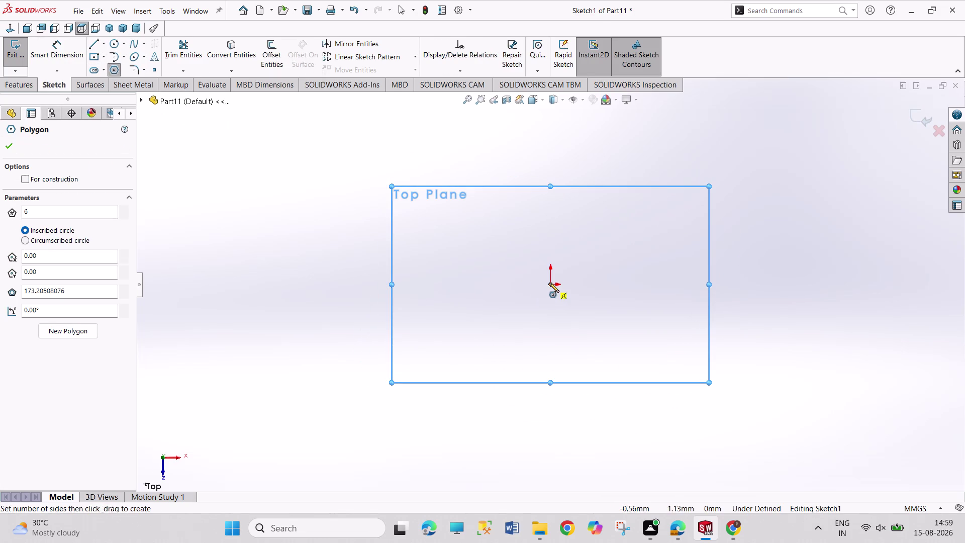
click(550, 285)
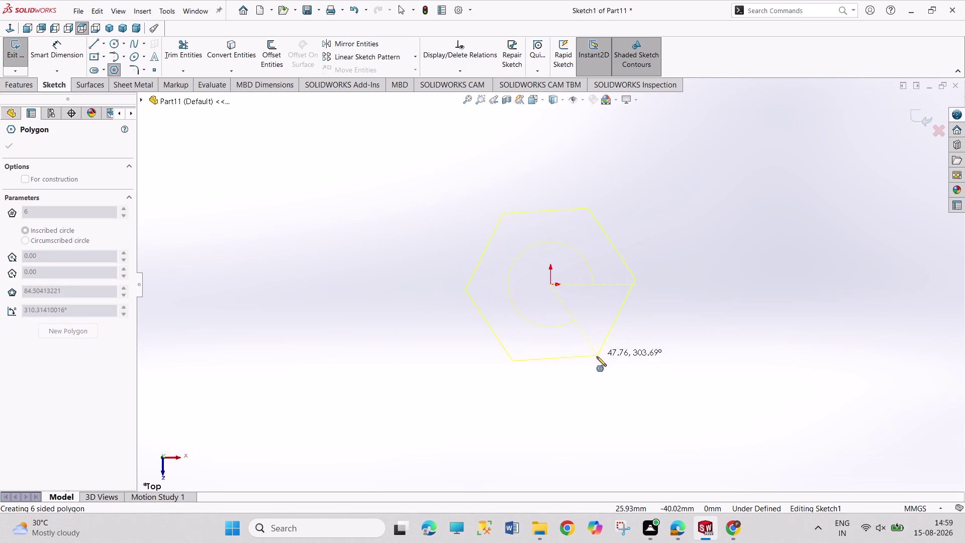
drag(599, 366, 609, 374)
Dimension the hexagon 104 mm across flats.
right_drag(684, 382, 705, 172)
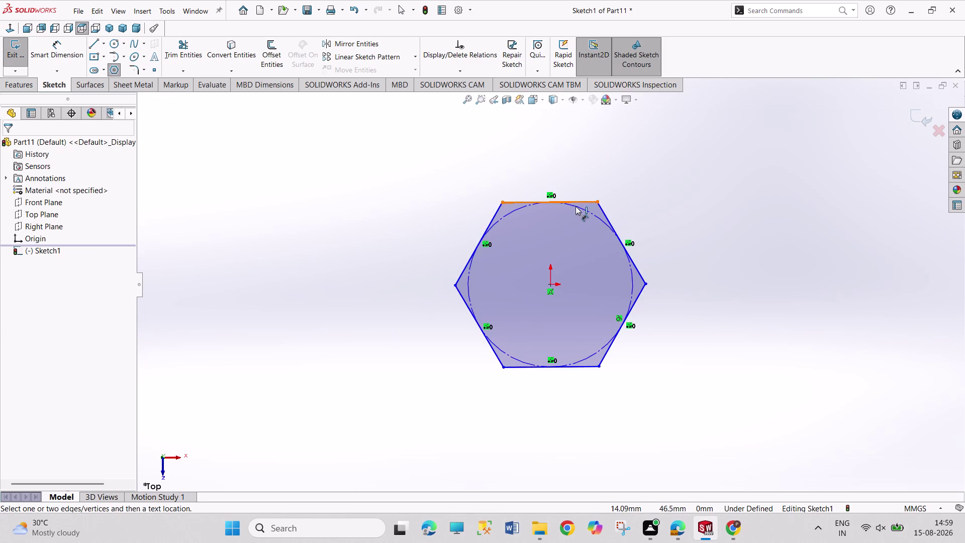
click(573, 203)
click(574, 368)
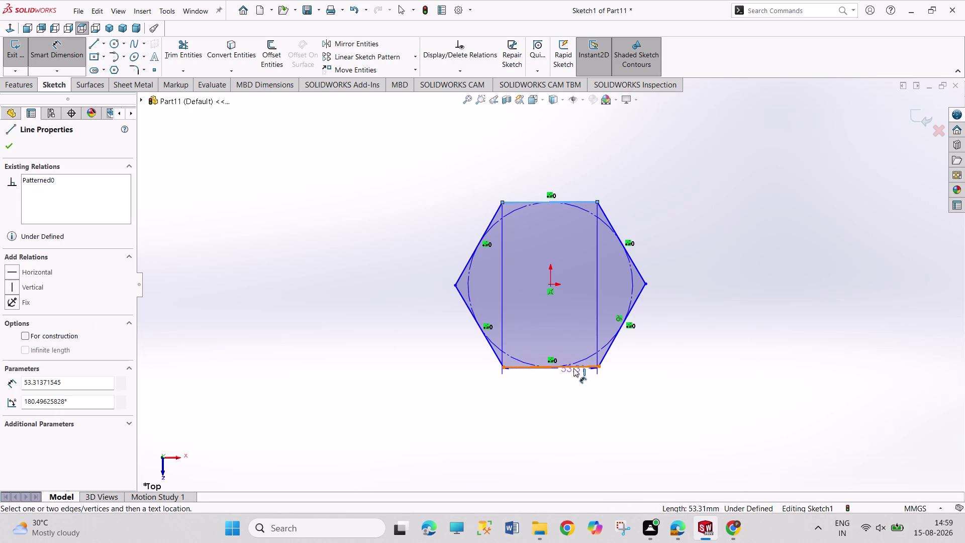
click(386, 308)
text(104)
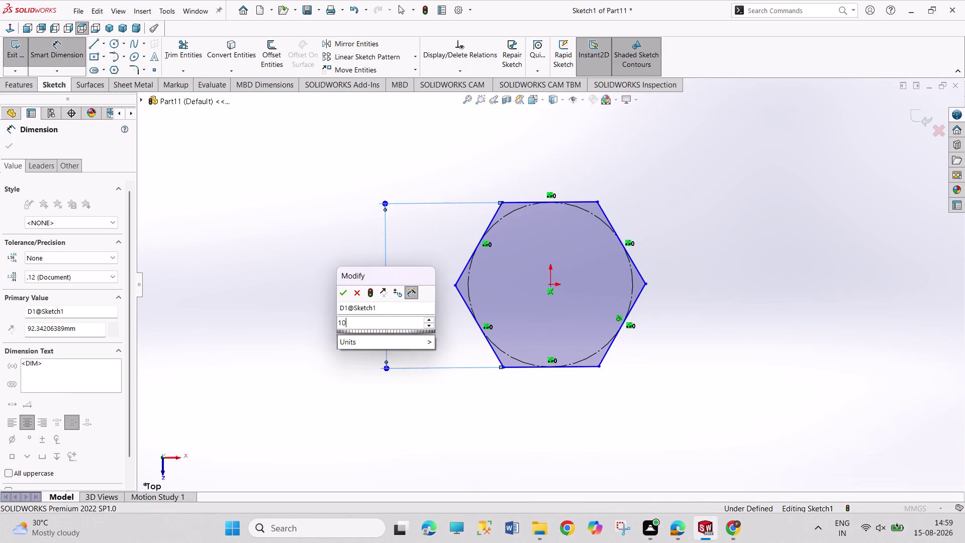
key(Return)
right_click(724, 300)
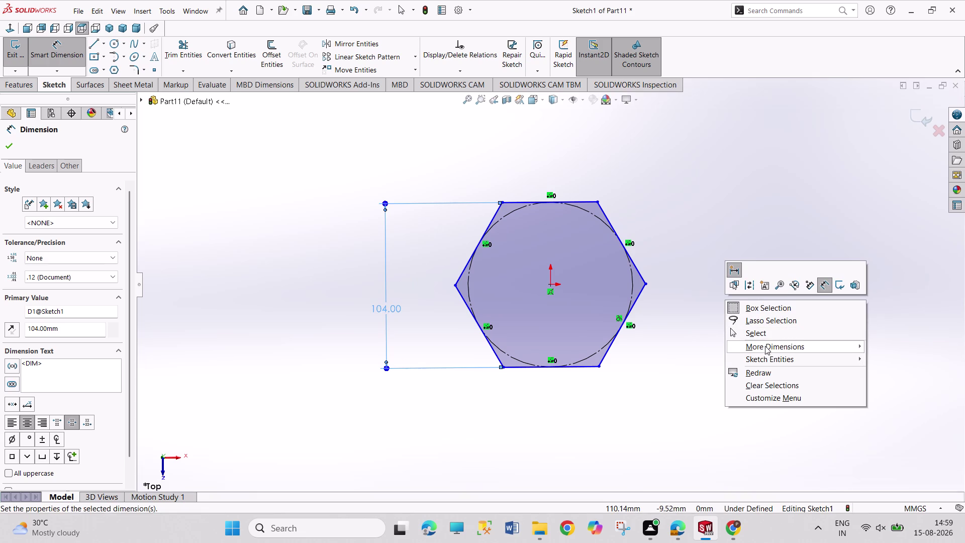
click(765, 337)
click(578, 366)
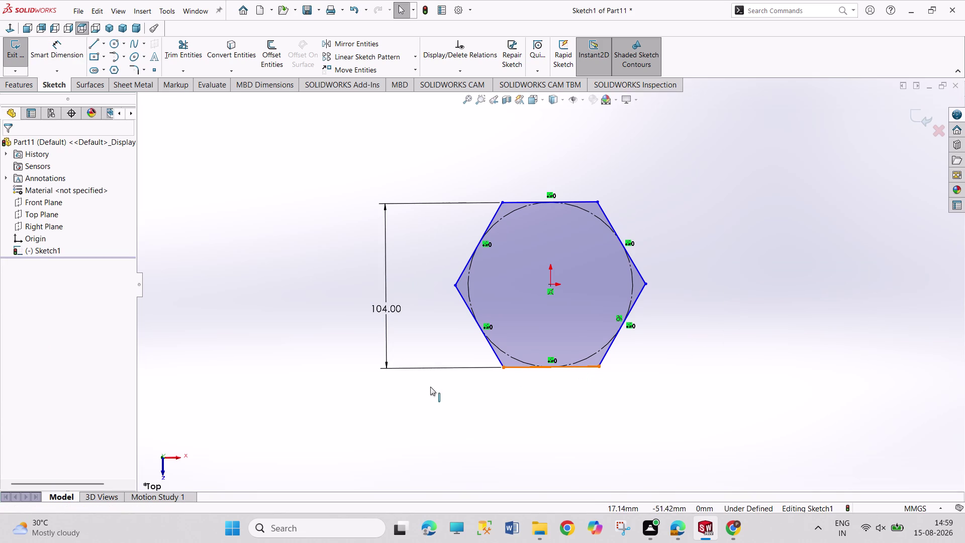
Compare with the castle nut drawing and exit the fully defined hexagon sketch.
click(37, 271)
click(141, 315)
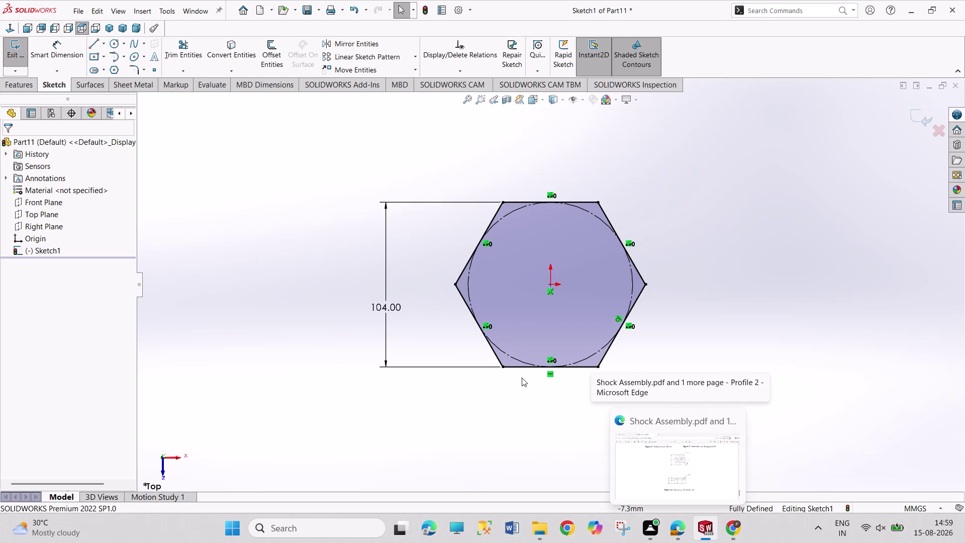
click(10, 62)
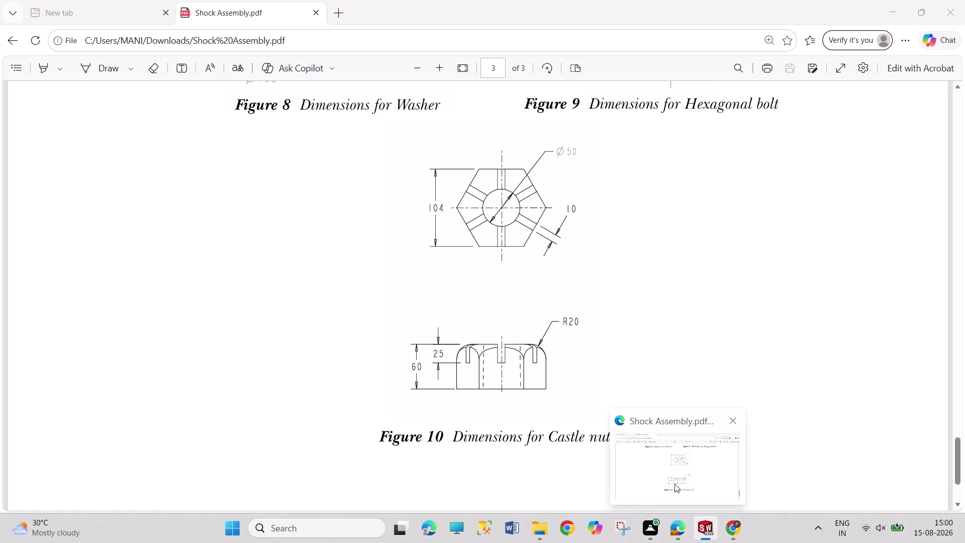
click(24, 57)
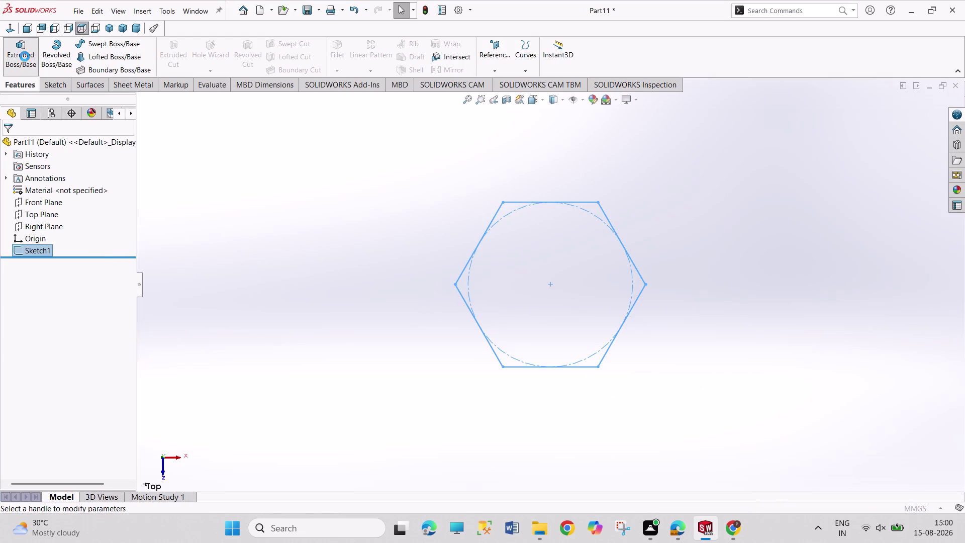
Extrude the hexagon 60 mm as Boss-Extrude1 and select its top face.
text(60)
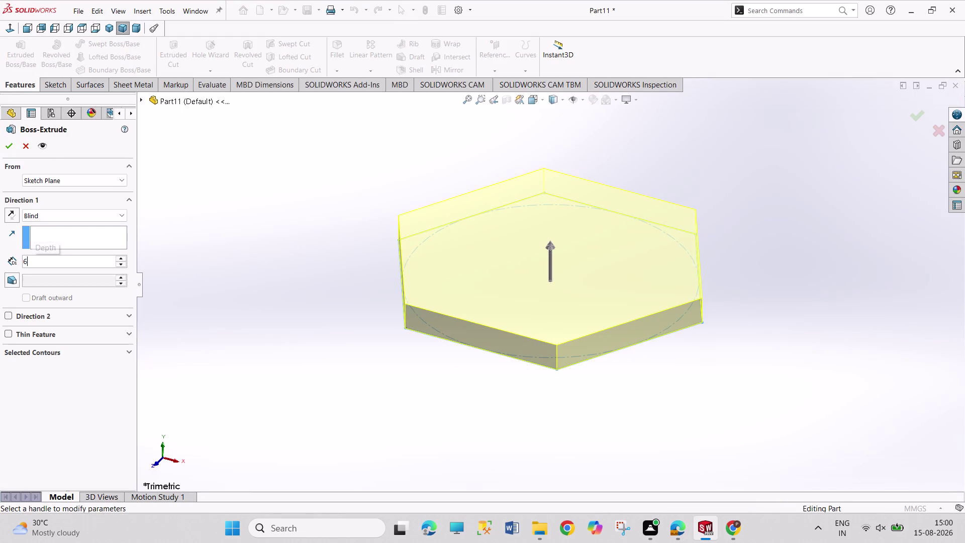
key(Return)
click(4, 148)
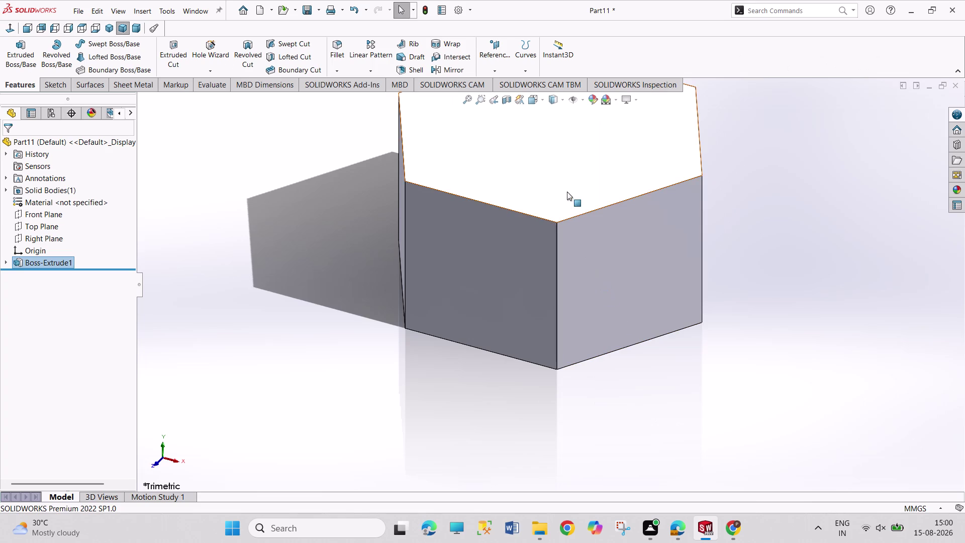
click(567, 192)
In Sketch2, draw an origin-centred circle and make it tangent to the hexagon's flats.
click(613, 168)
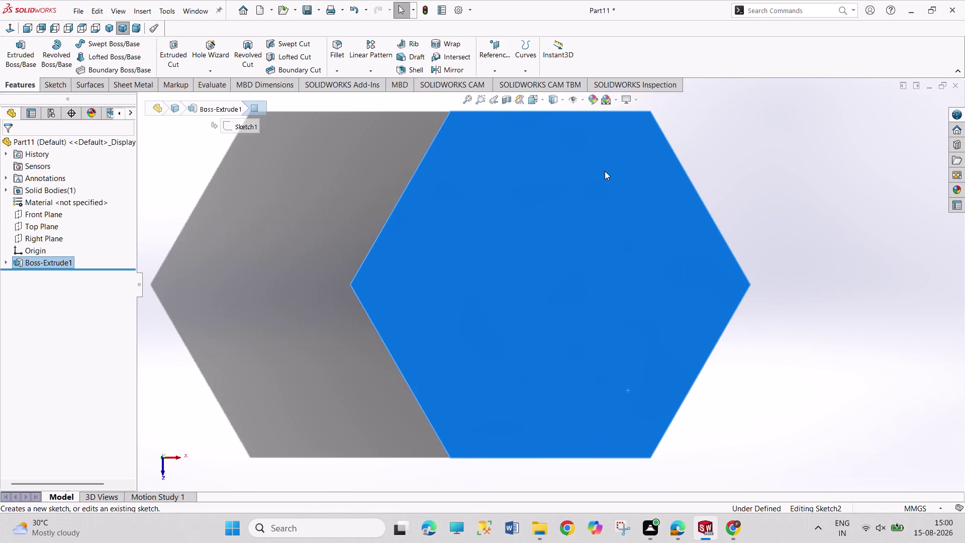
click(115, 44)
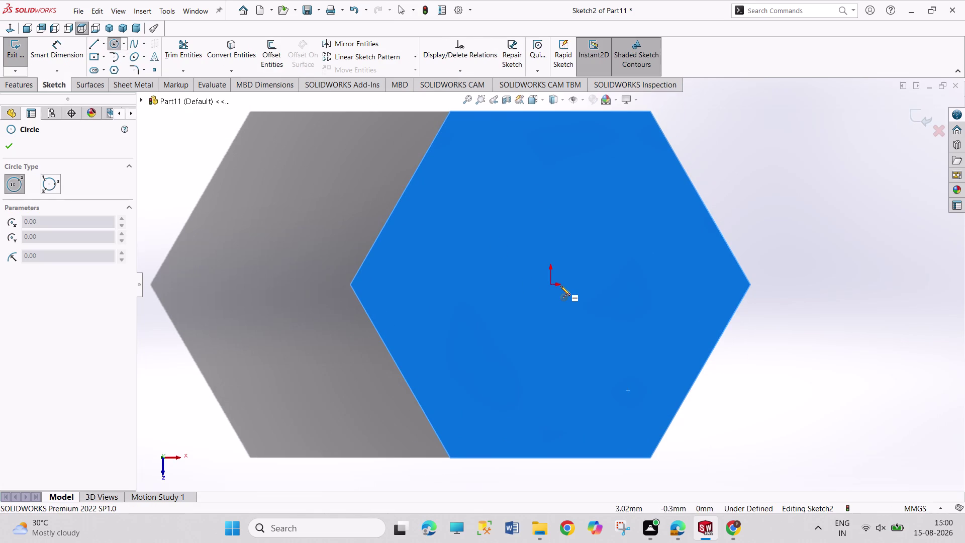
click(553, 284)
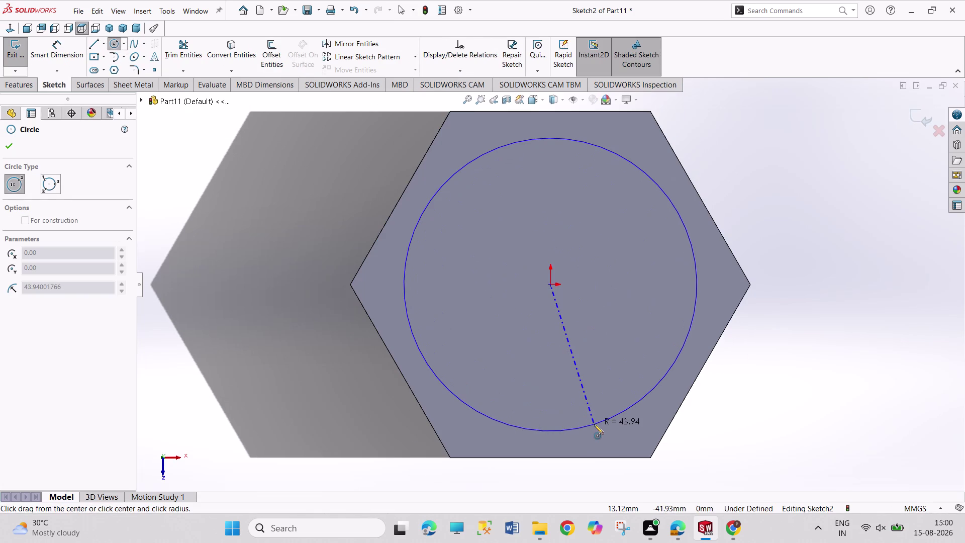
click(594, 424)
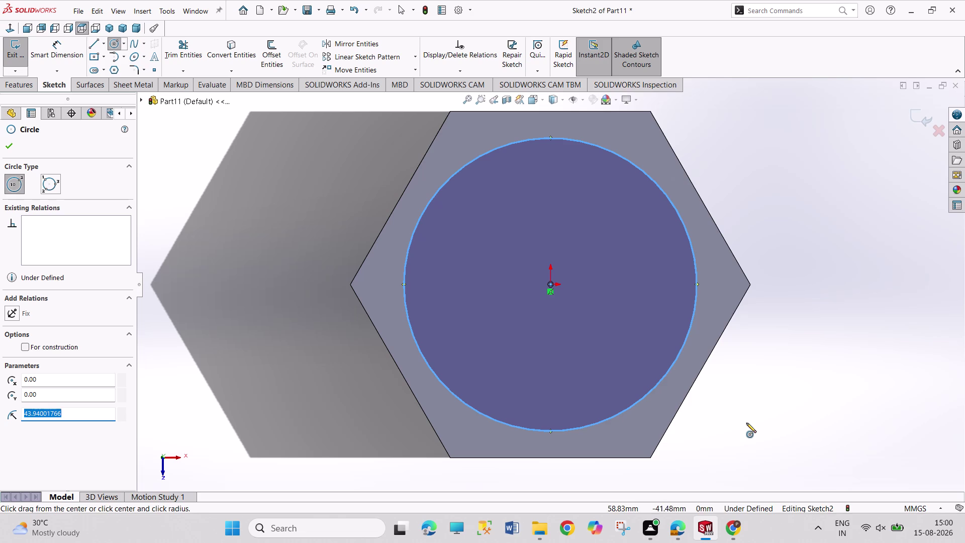
right_click(746, 423)
click(766, 428)
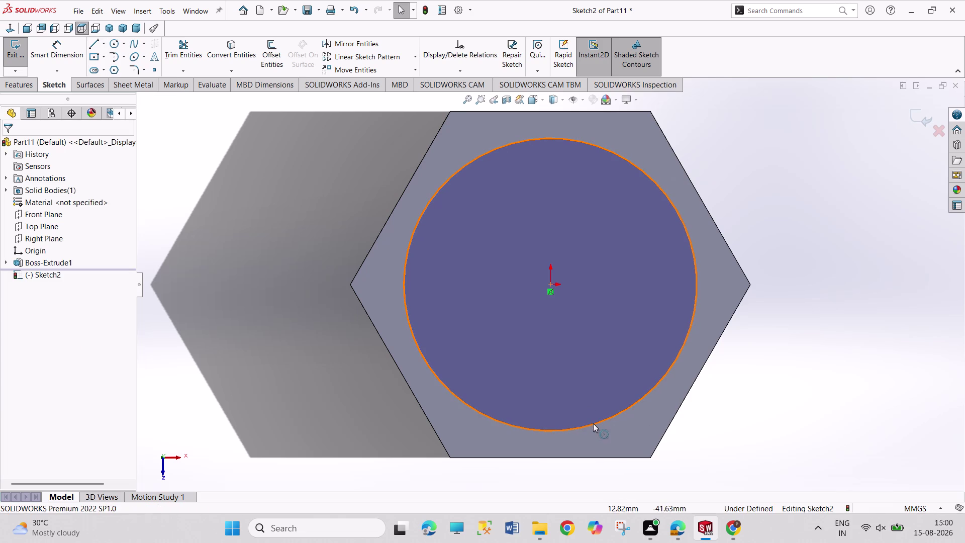
click(594, 423)
click(587, 456)
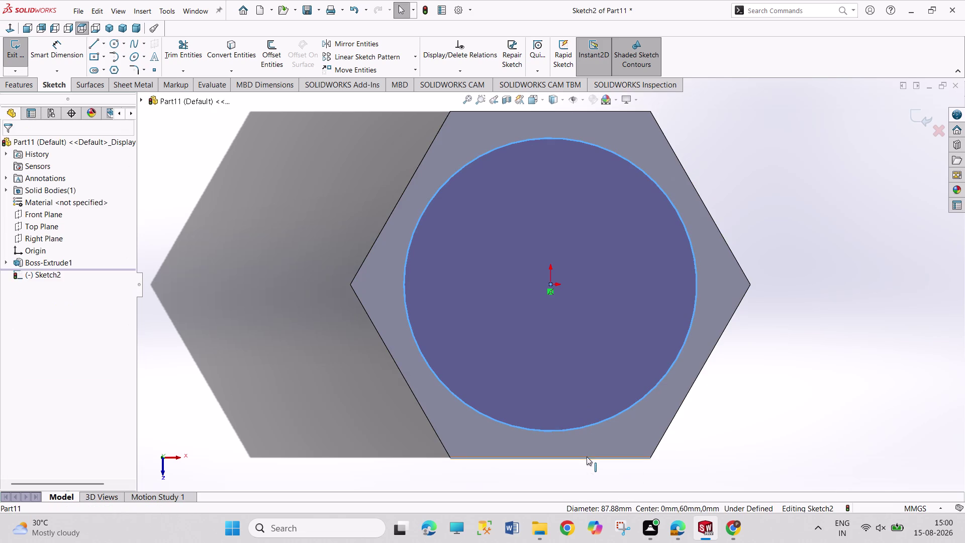
click(618, 411)
Cut outside the tangent circle with a 45° draft, creating Cut-Extrude1.
click(801, 389)
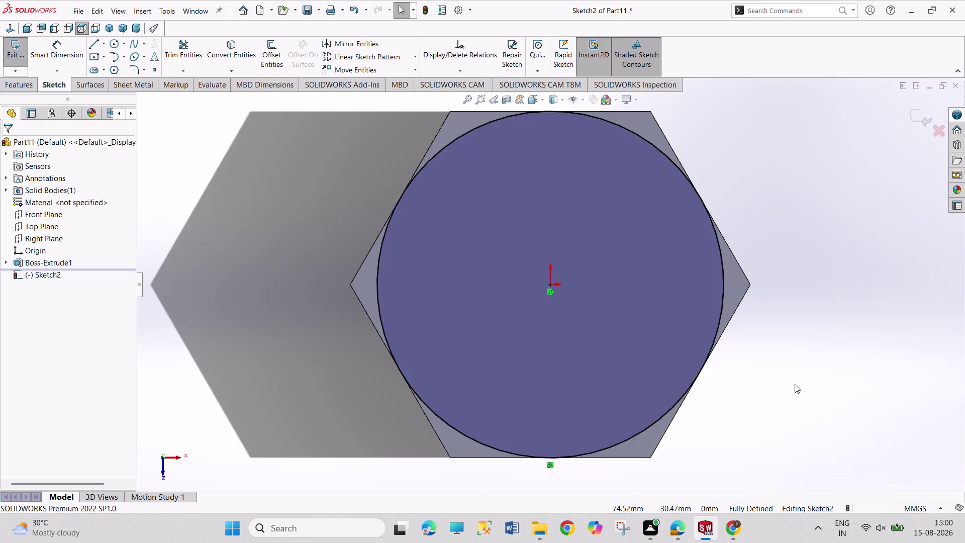
click(7, 48)
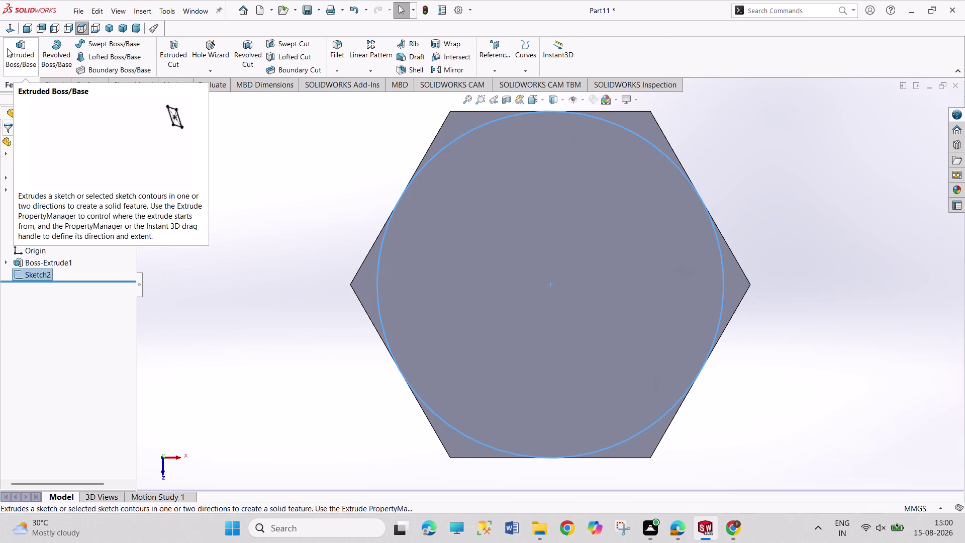
click(174, 55)
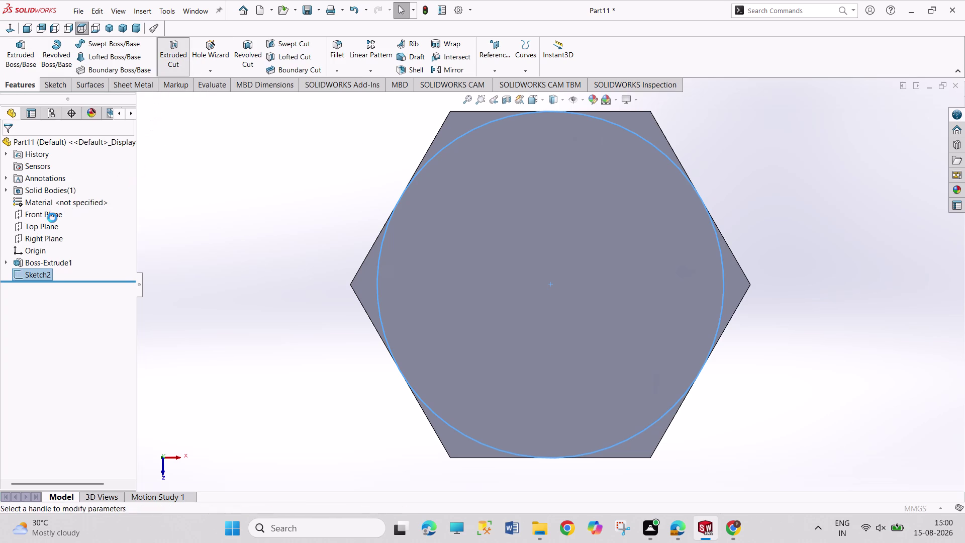
click(28, 279)
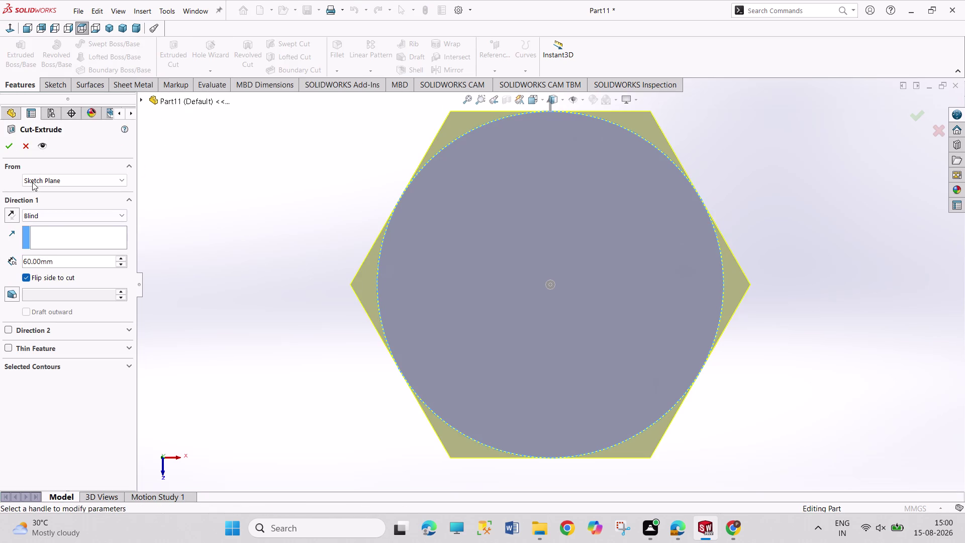
click(14, 290)
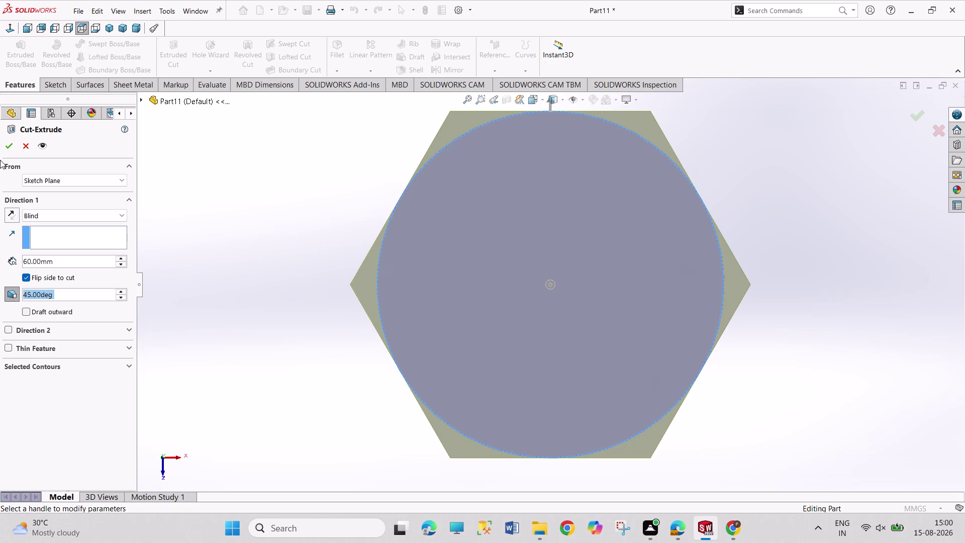
click(6, 147)
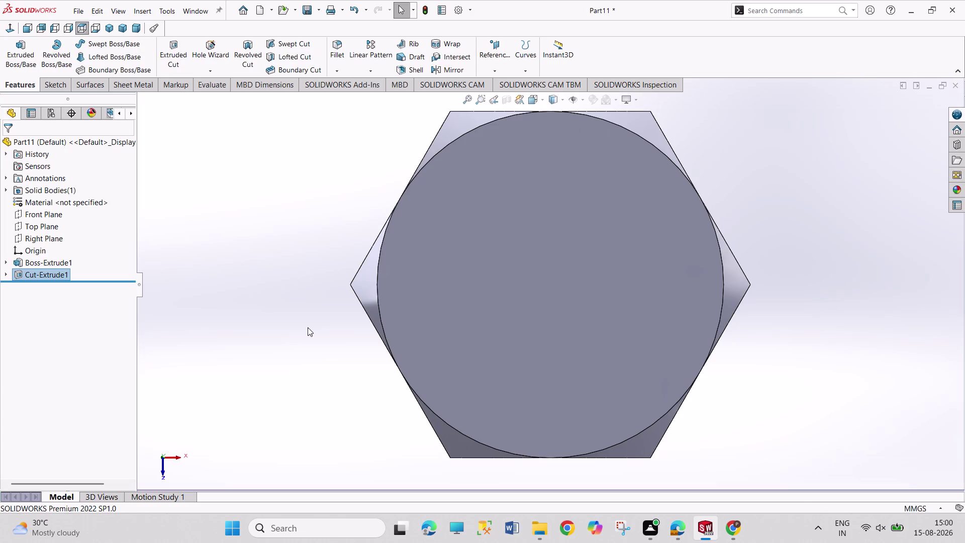
Orbit the nut to inspect the chamfered corners and select its top face.
middle_drag(310, 320, 315, 184)
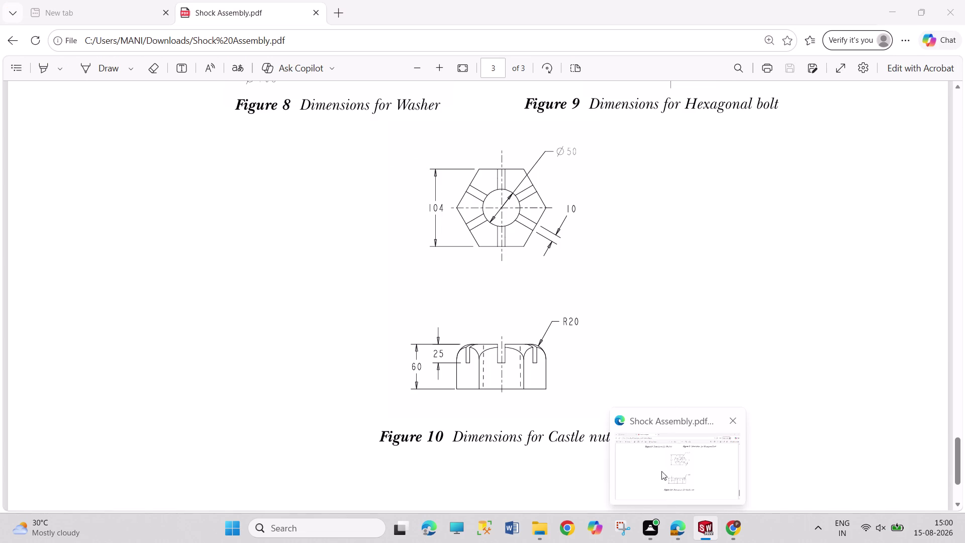
click(550, 252)
click(595, 226)
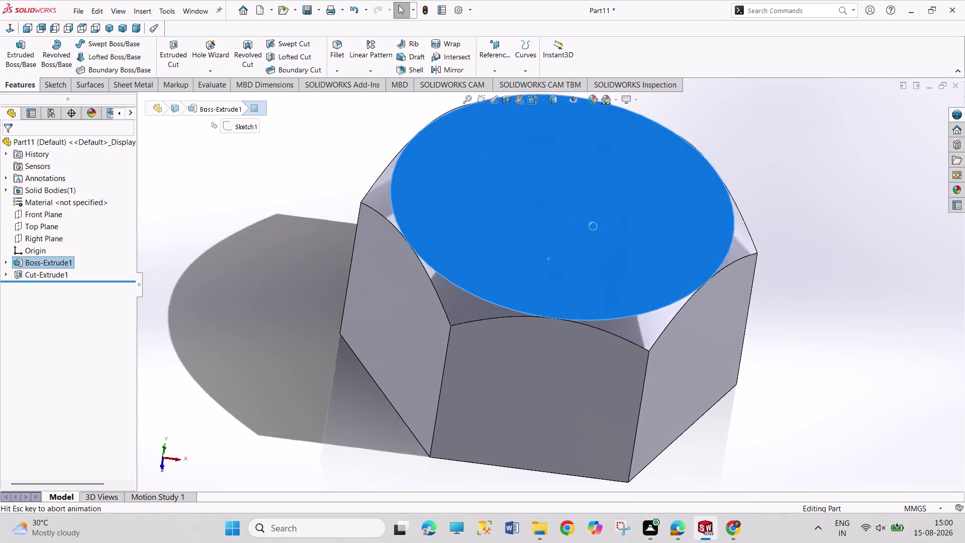
Sketch a circle at the origin on the top face with a 50 mm diameter.
click(113, 42)
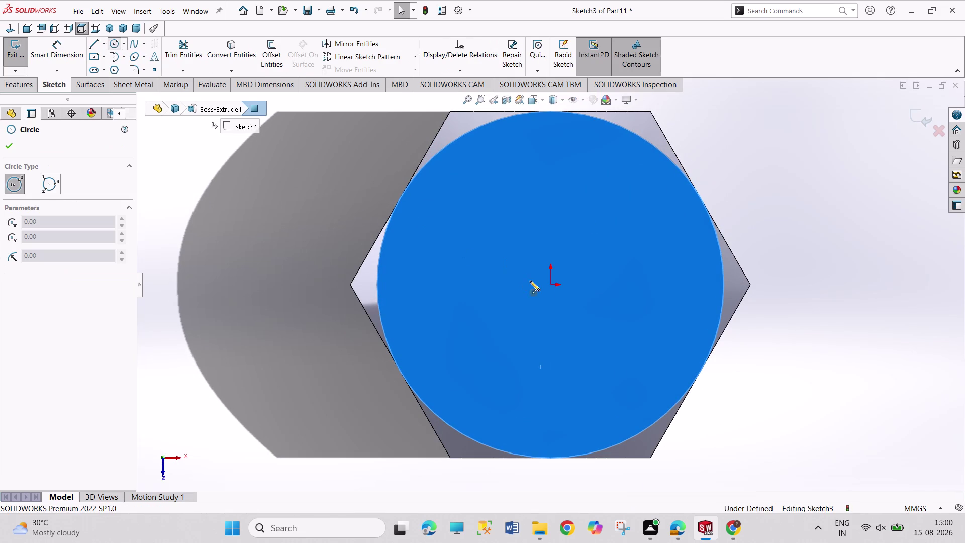
click(547, 286)
drag(568, 352, 575, 355)
right_drag(786, 358, 796, 233)
click(620, 274)
click(776, 206)
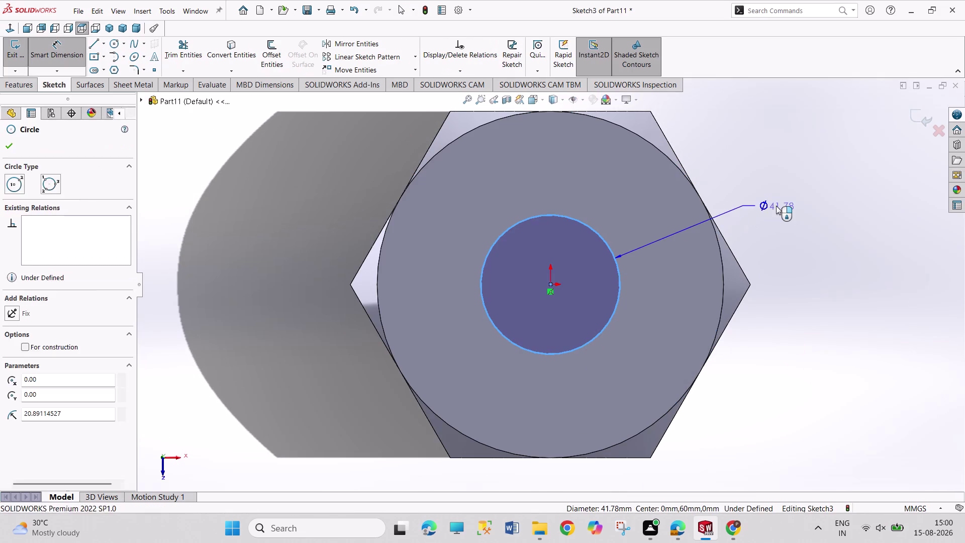
text(50)
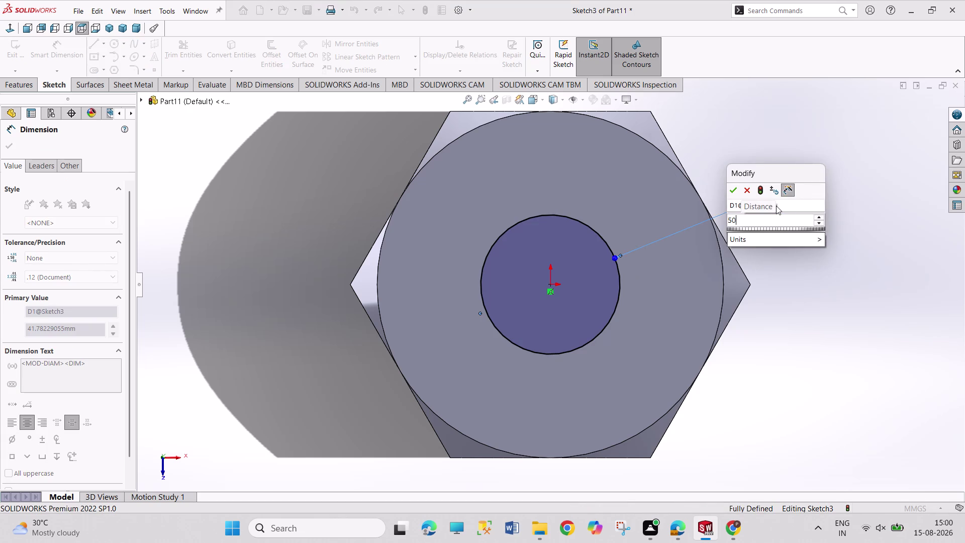
key(Return)
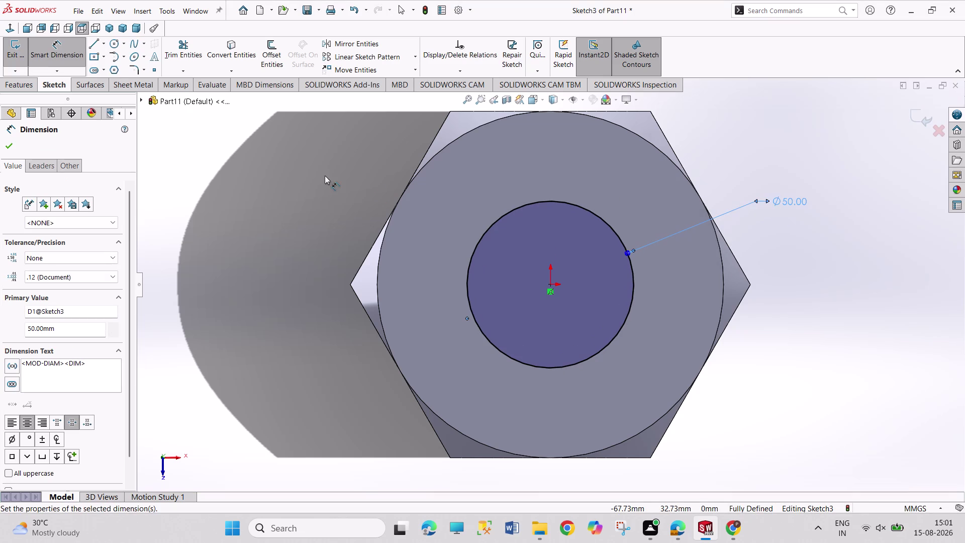
right_click(324, 175)
click(349, 207)
Extrude-cut the circle blind 60 mm through the nut.
click(16, 47)
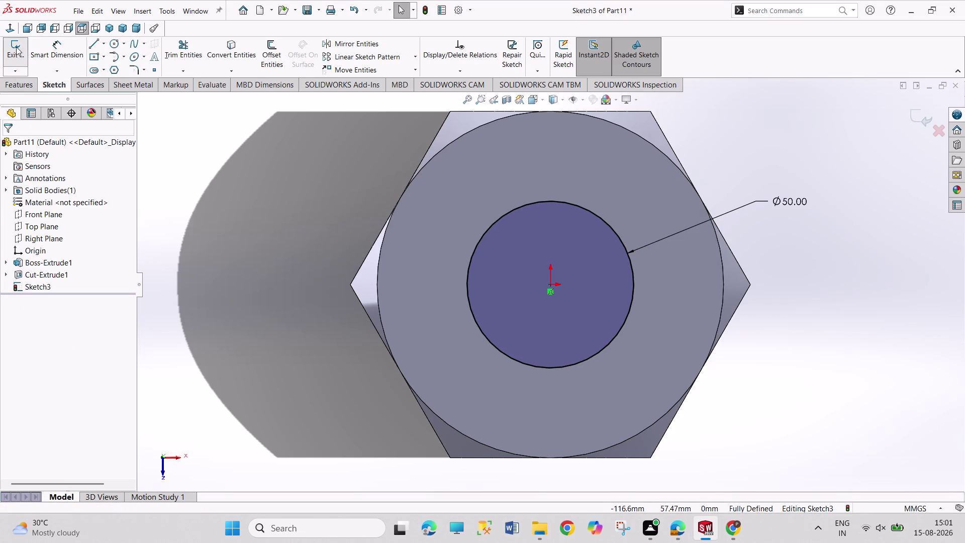
click(173, 61)
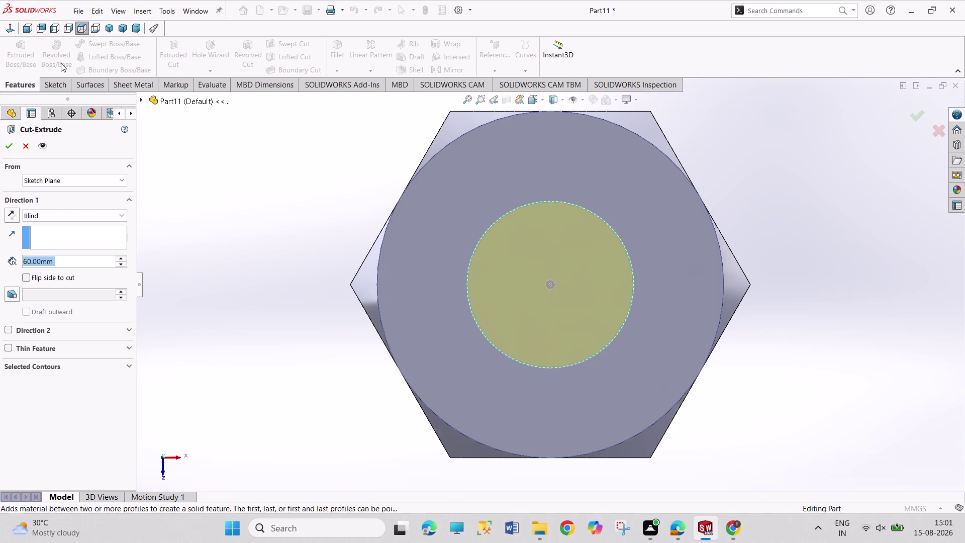
click(11, 146)
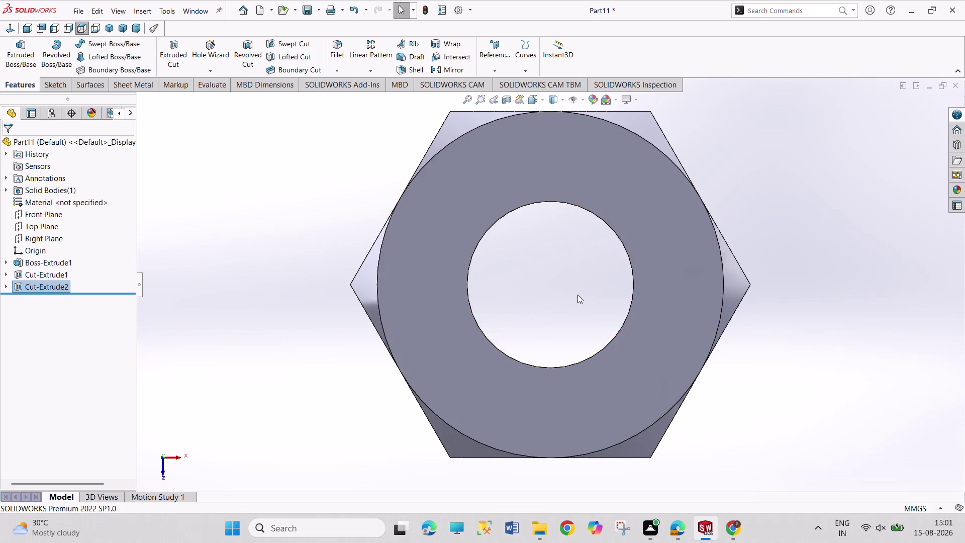
scroll(up, 3)
scroll(down, 3)
scroll(down, 3)
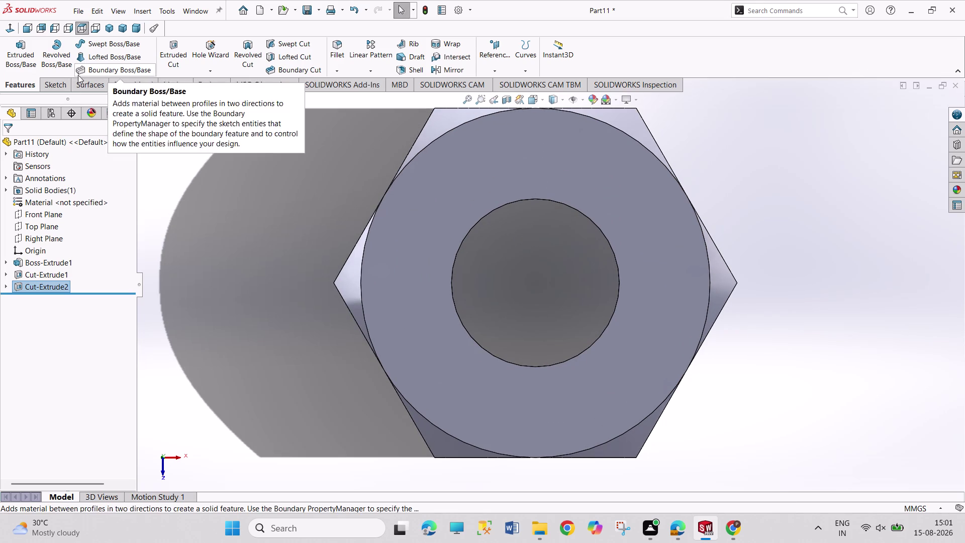
Draw two horizontal lines outward from the centre on the nut's top face.
click(637, 224)
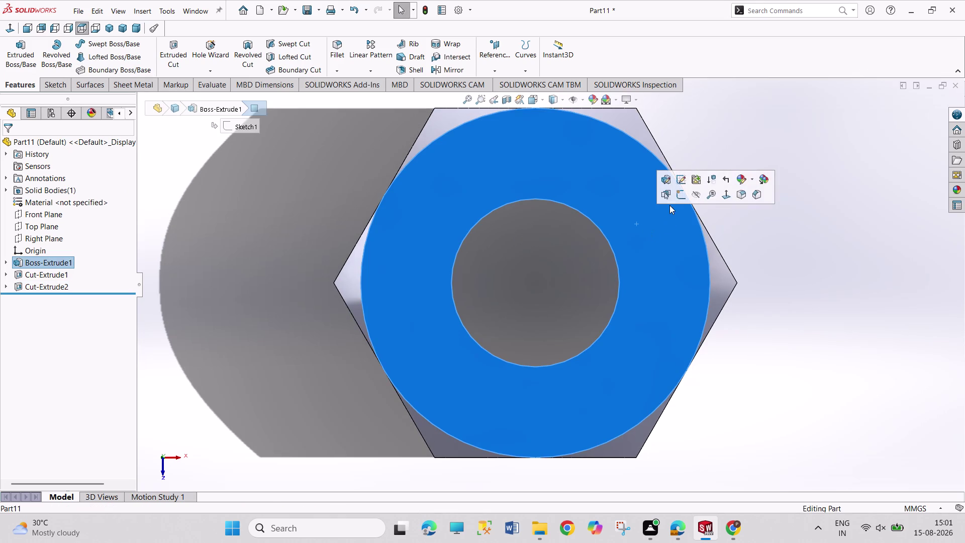
click(682, 195)
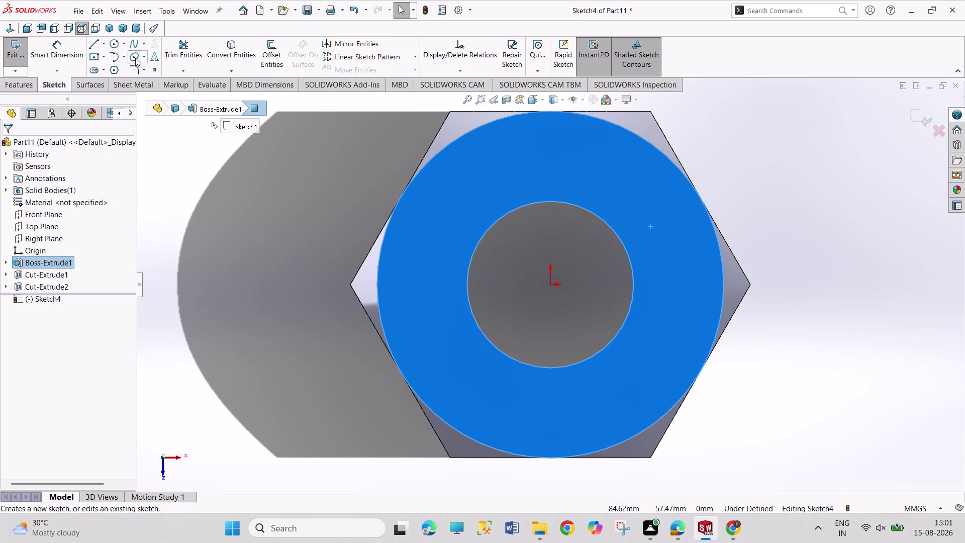
click(96, 45)
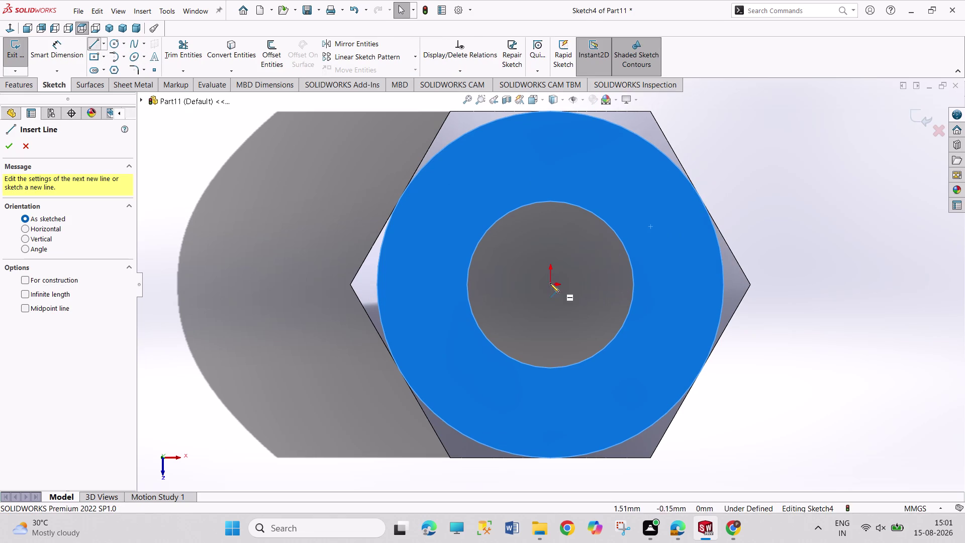
drag(539, 272, 551, 273)
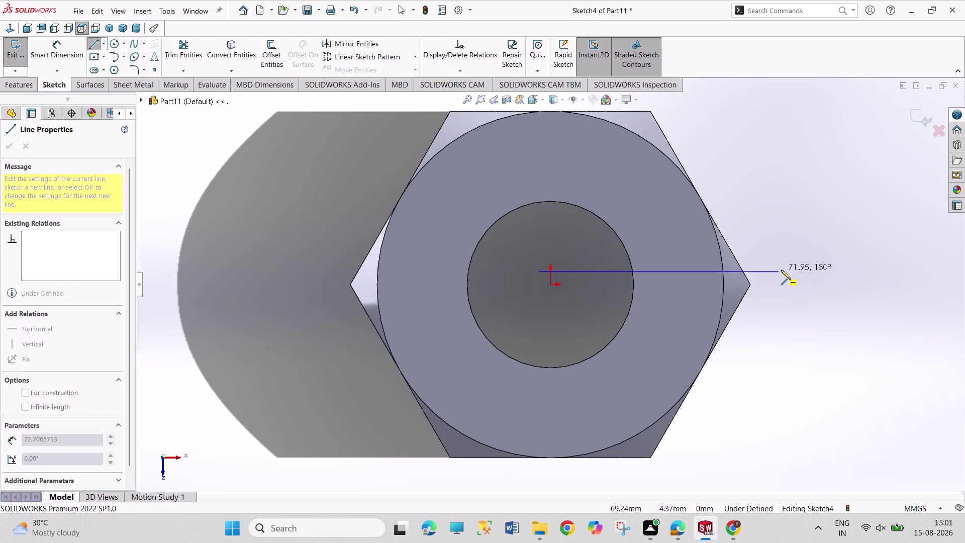
click(788, 270)
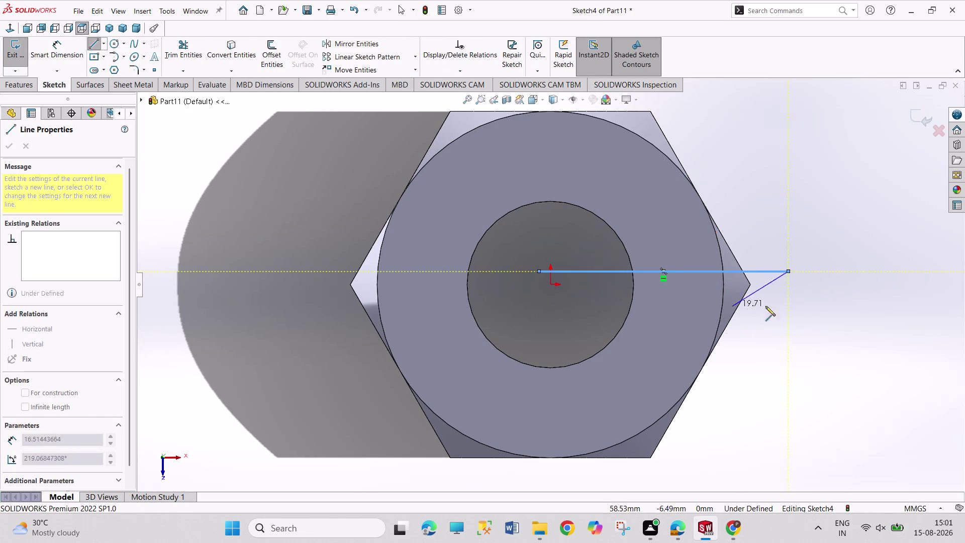
click(10, 148)
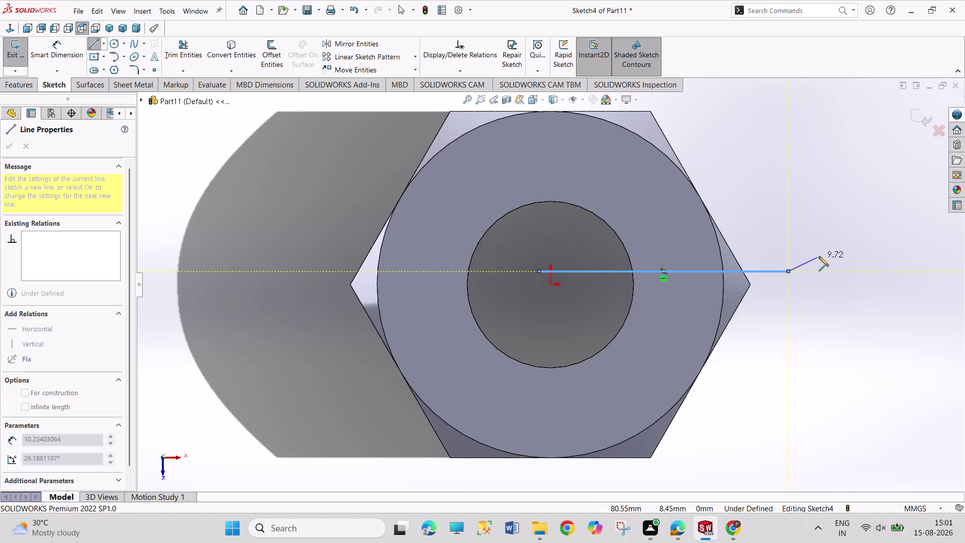
key(super+F1)
key(Escape)
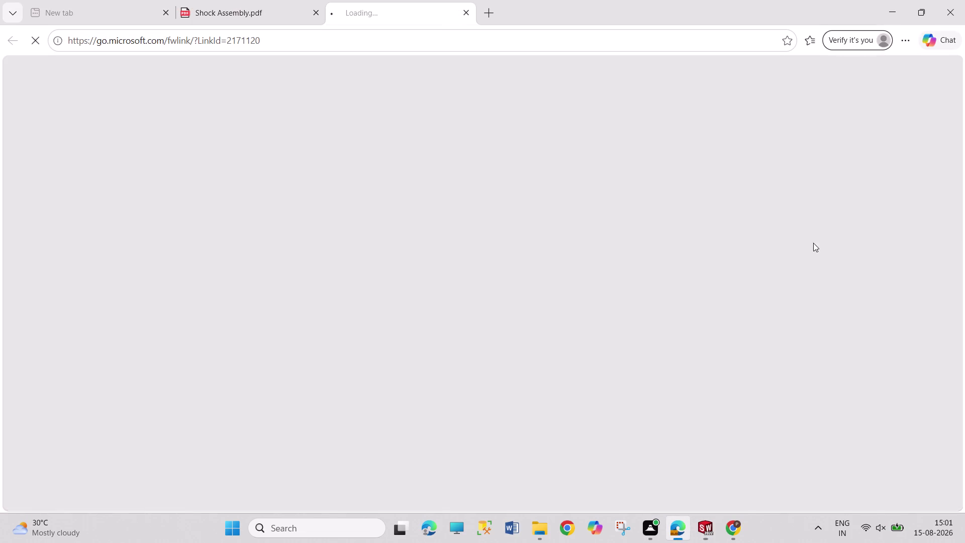
click(706, 517)
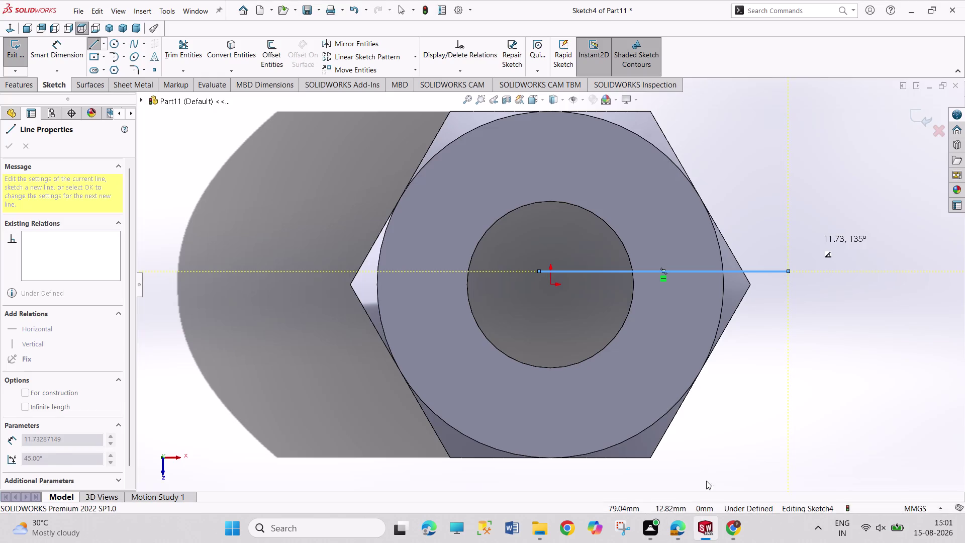
key(Escape)
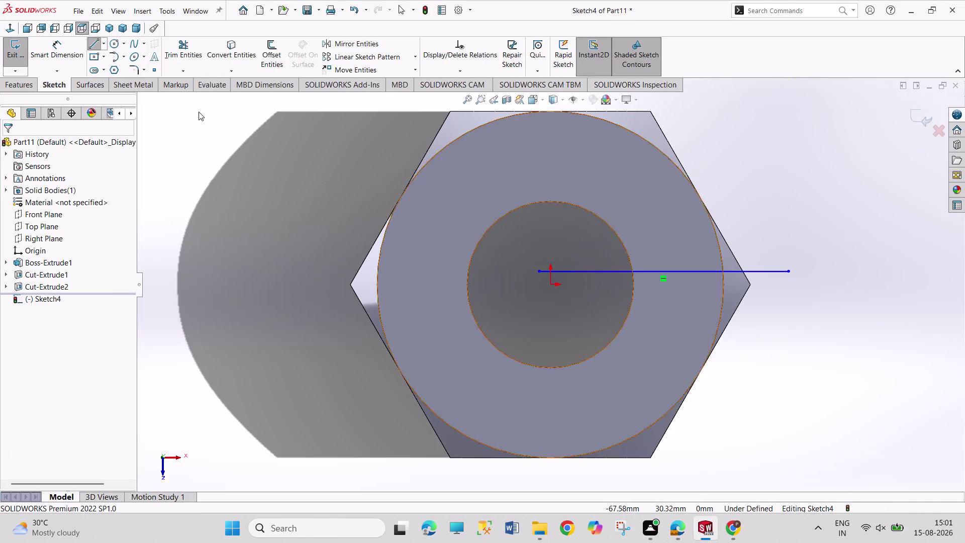
click(92, 40)
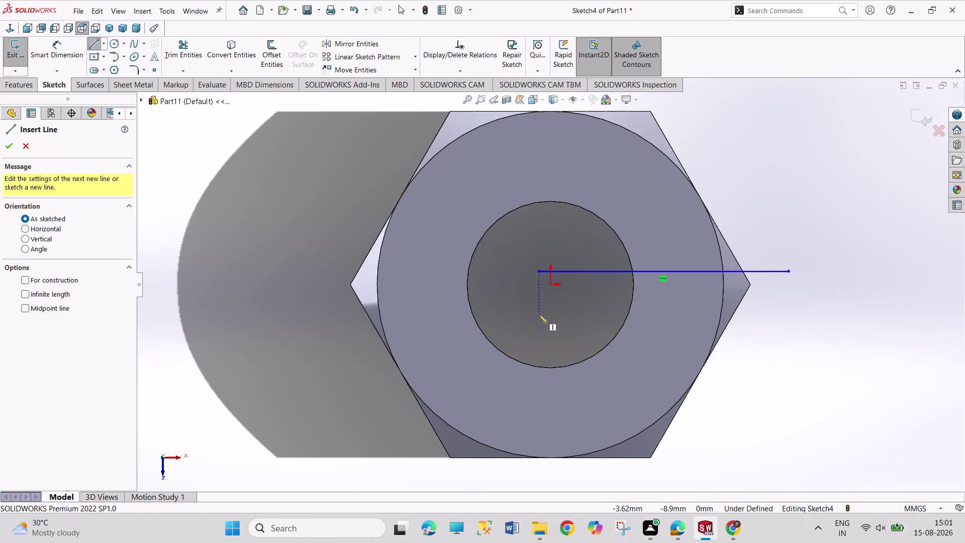
click(539, 309)
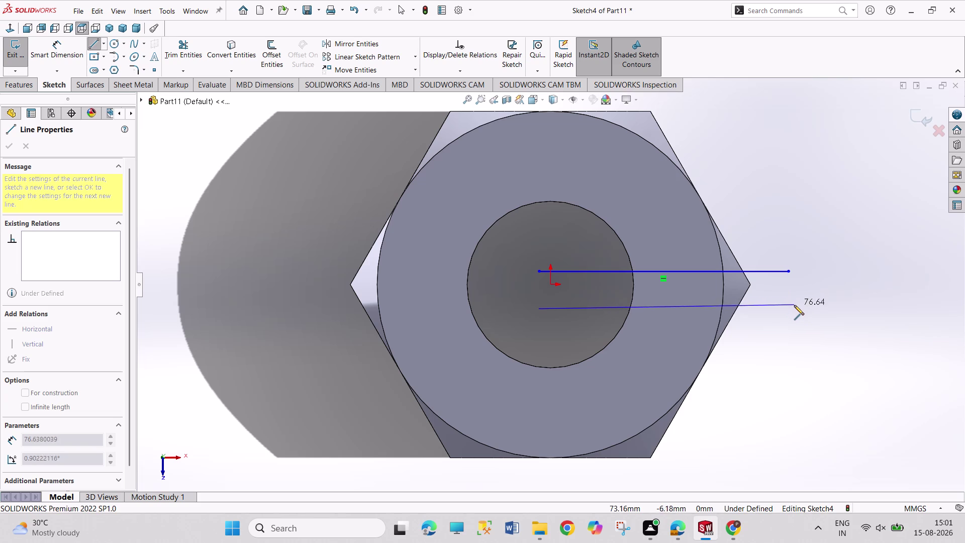
click(794, 309)
Dimension the lines 10 mm apart, with the upper line 5 mm from centre.
right_drag(853, 333, 858, 221)
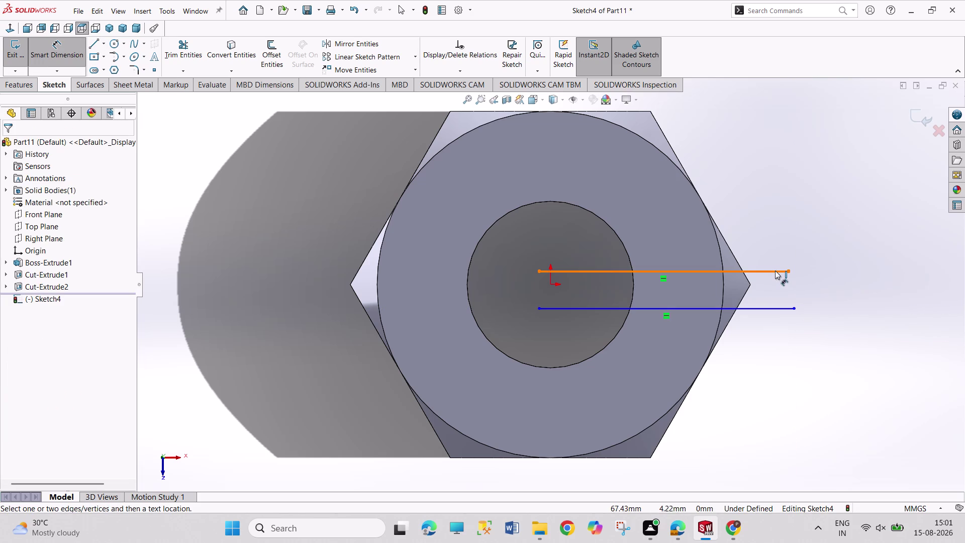
click(775, 271)
click(767, 312)
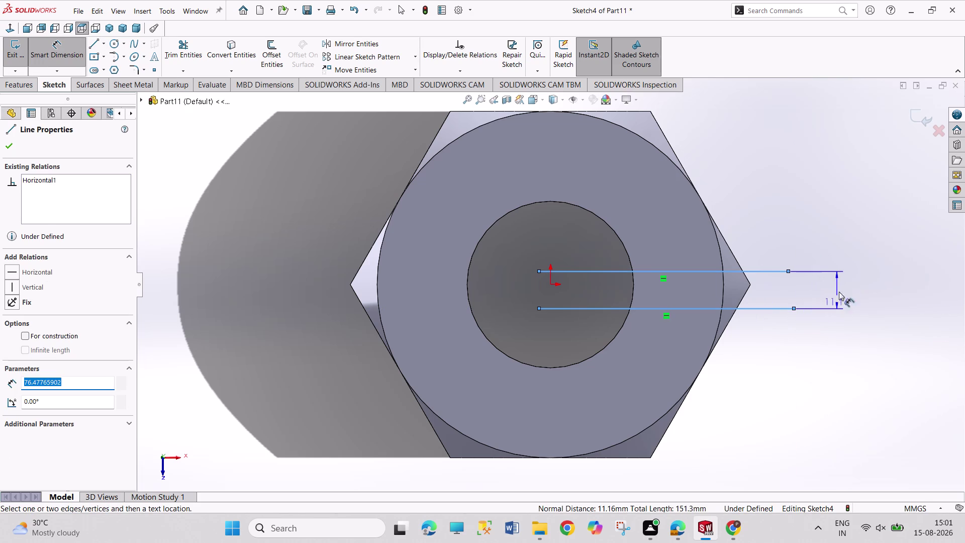
click(843, 292)
text(10)
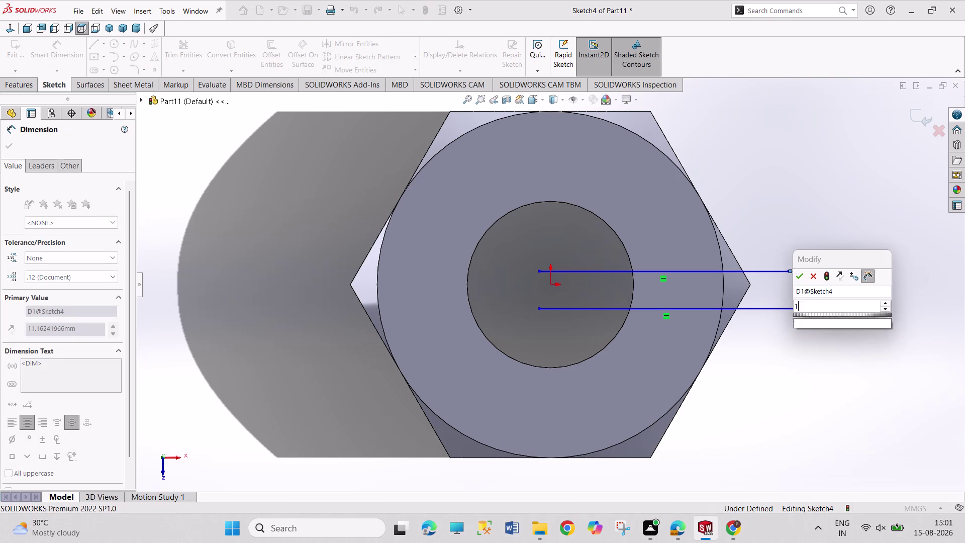
key(Return)
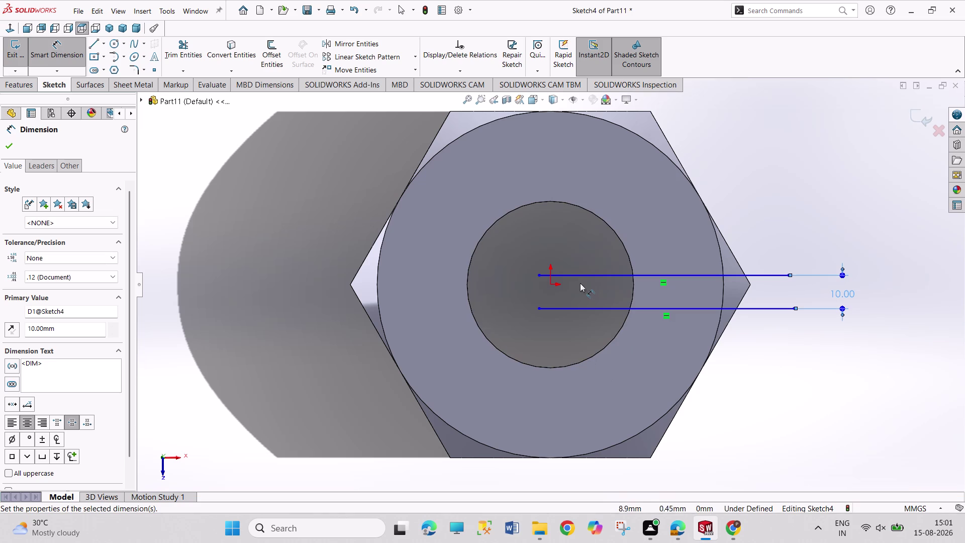
click(551, 285)
click(538, 278)
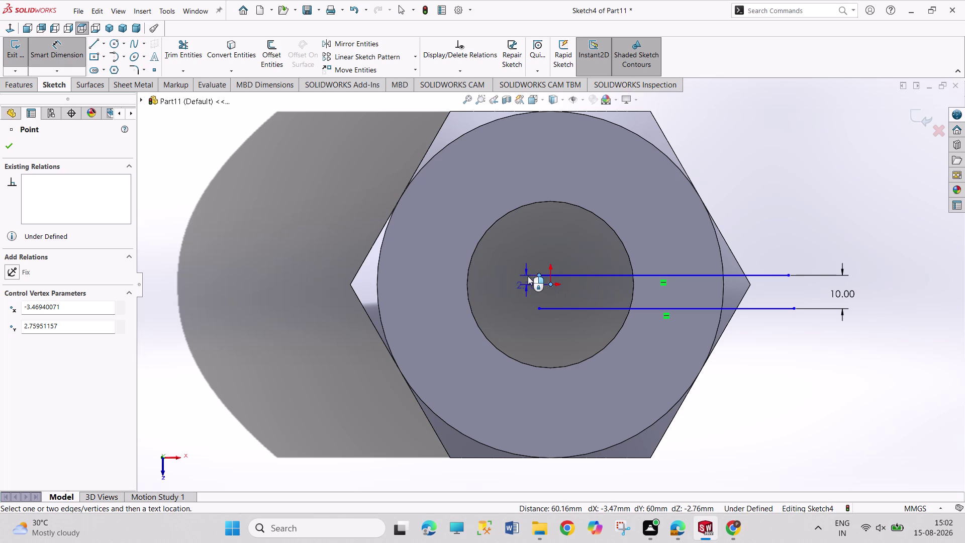
click(528, 276)
key(5)
key(Return)
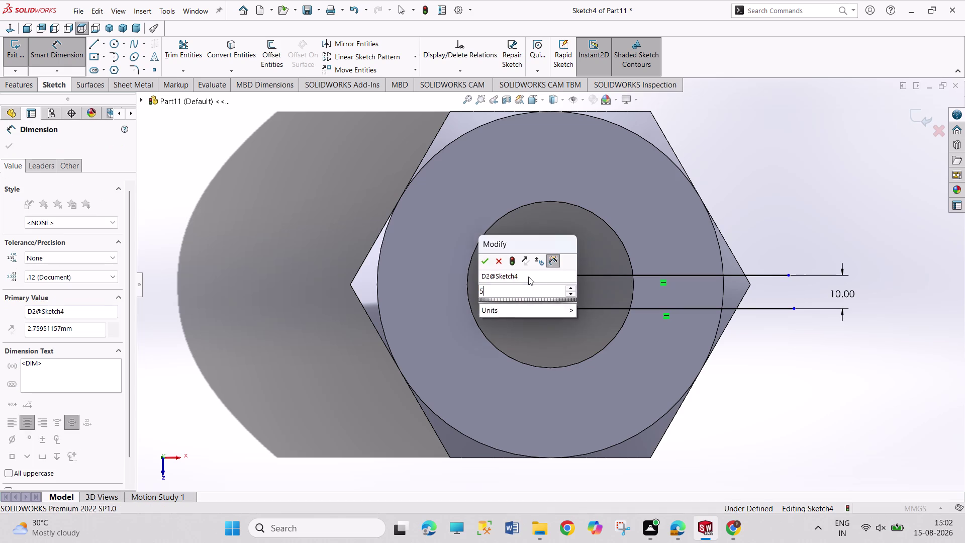
right_click(814, 200)
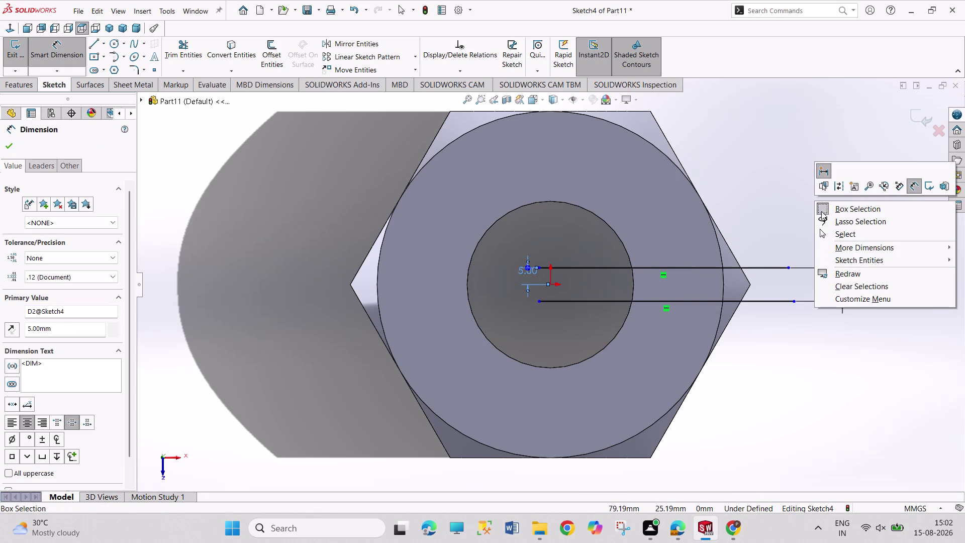
click(829, 231)
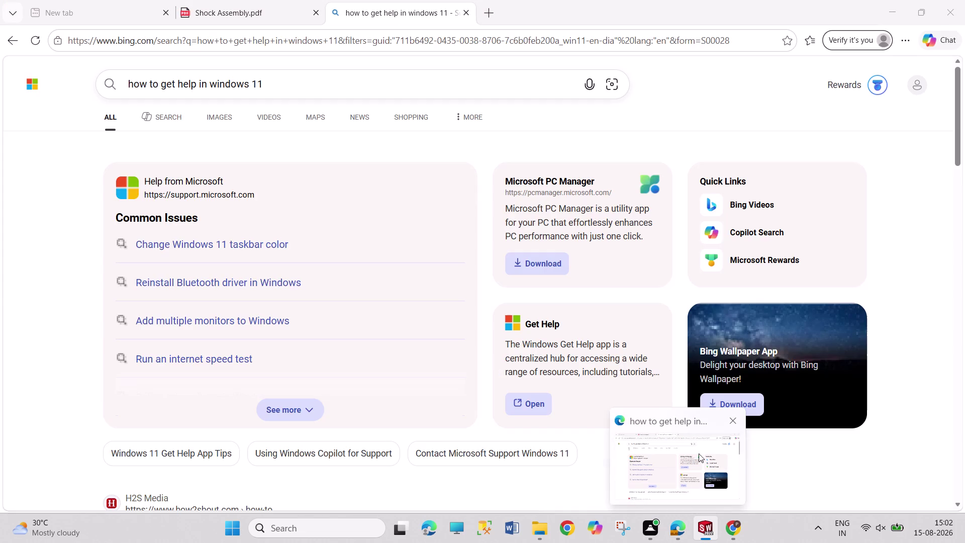
click(707, 445)
click(274, 18)
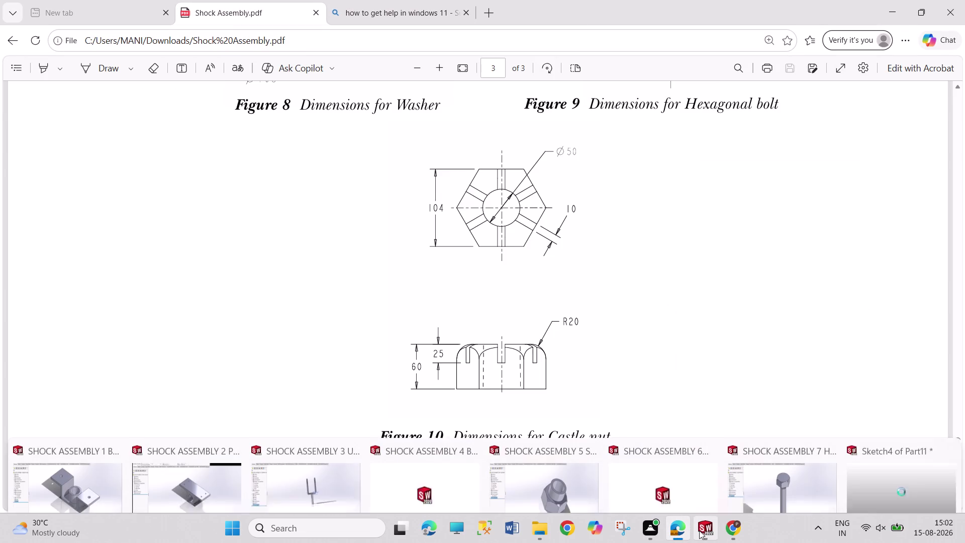
click(697, 537)
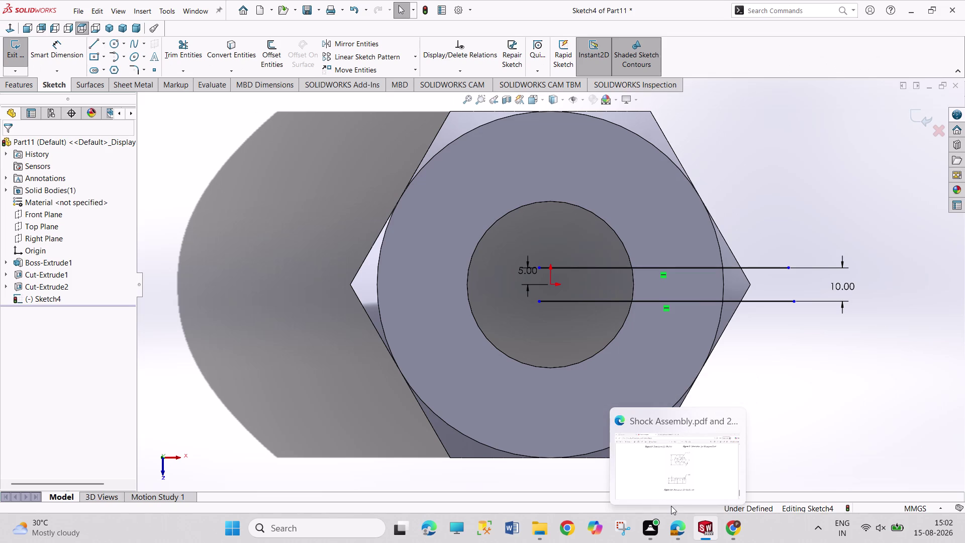
Delete both horizontal lines along with their dimensions.
right_click(779, 266)
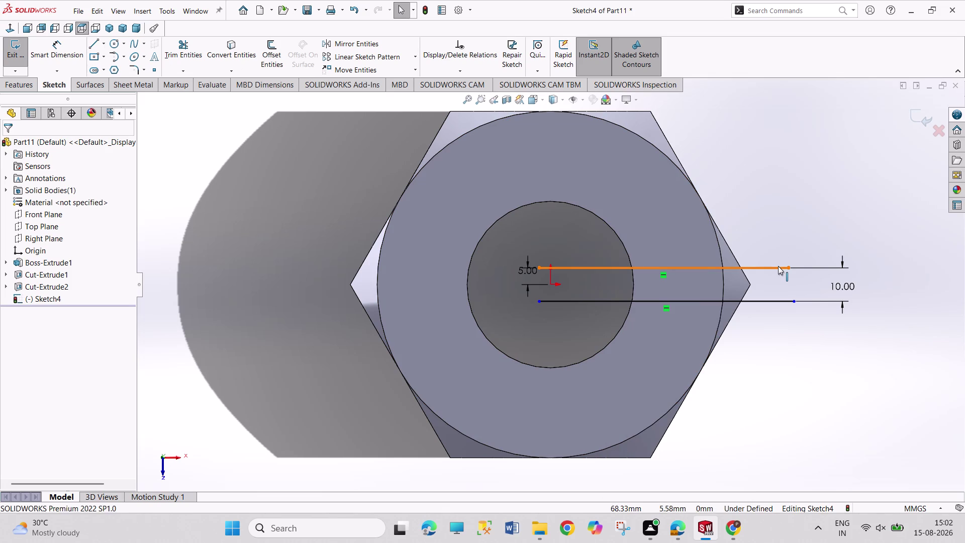
click(807, 417)
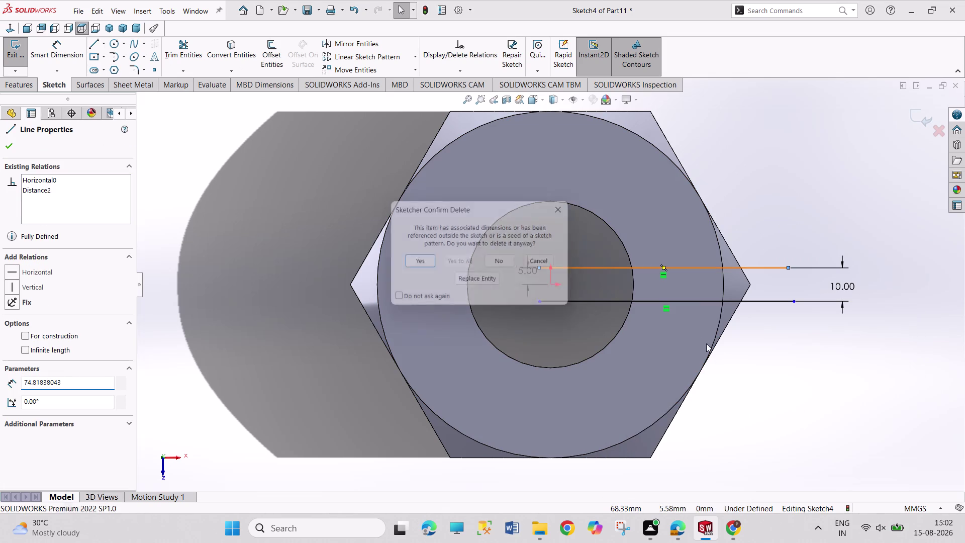
click(424, 262)
right_click(580, 301)
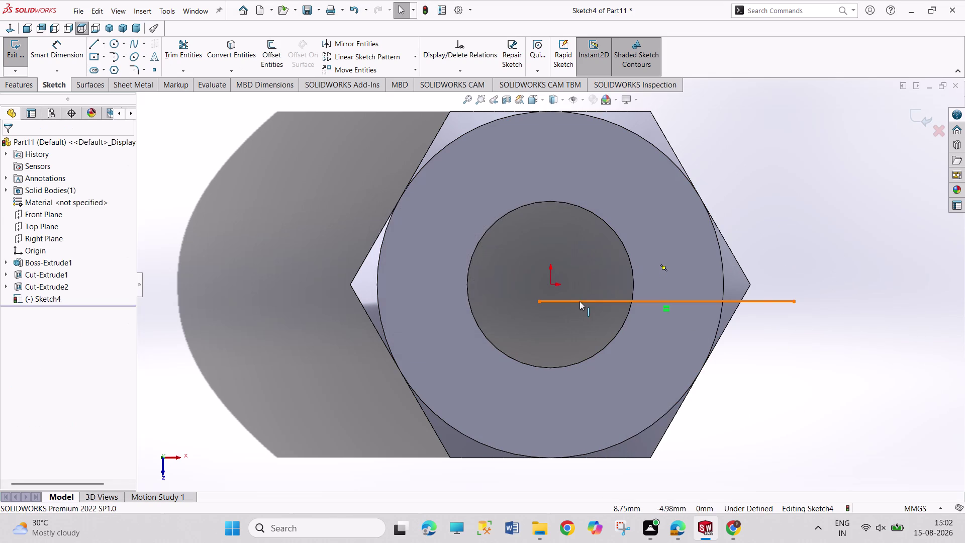
click(621, 455)
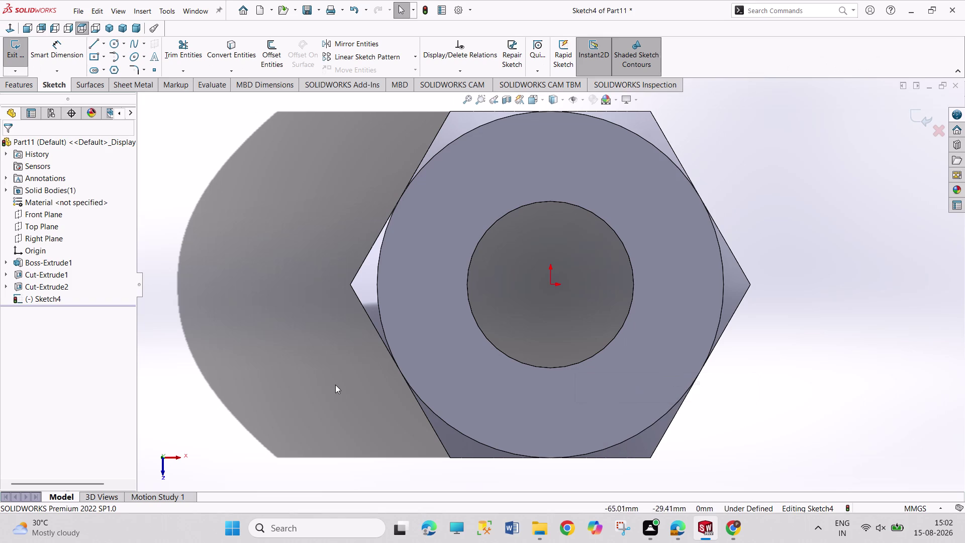
Draw a rectangle from just left of centre down past the nut's bottom edge.
click(104, 56)
click(111, 71)
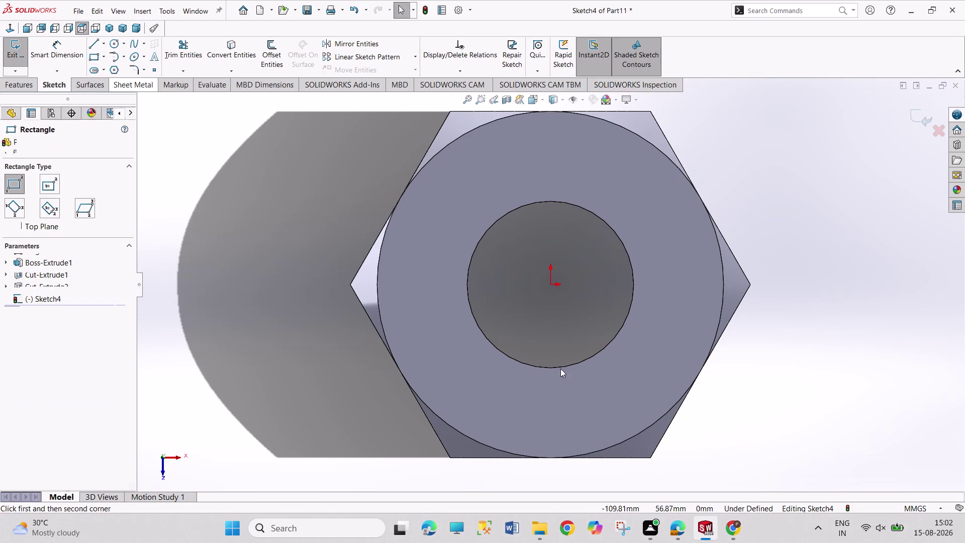
drag(532, 300, 545, 312)
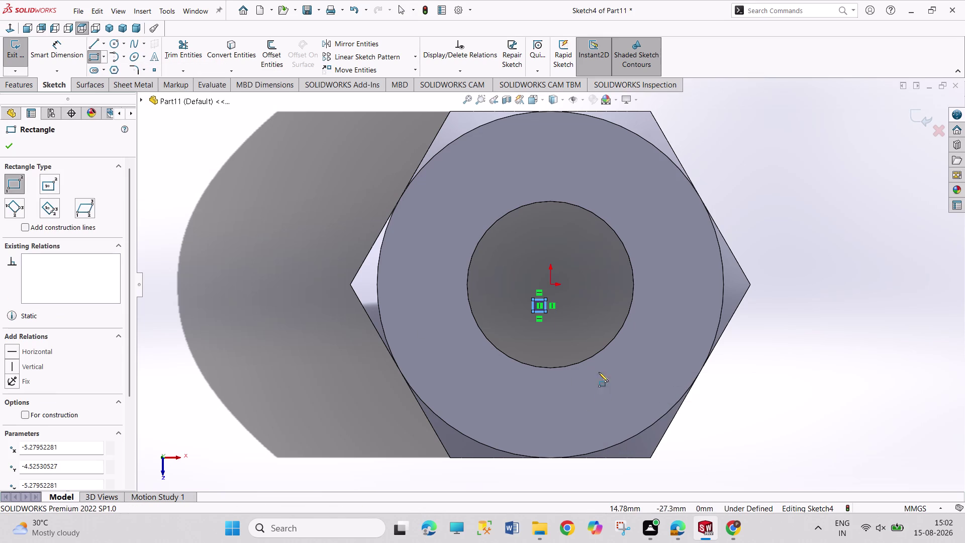
key(Escape)
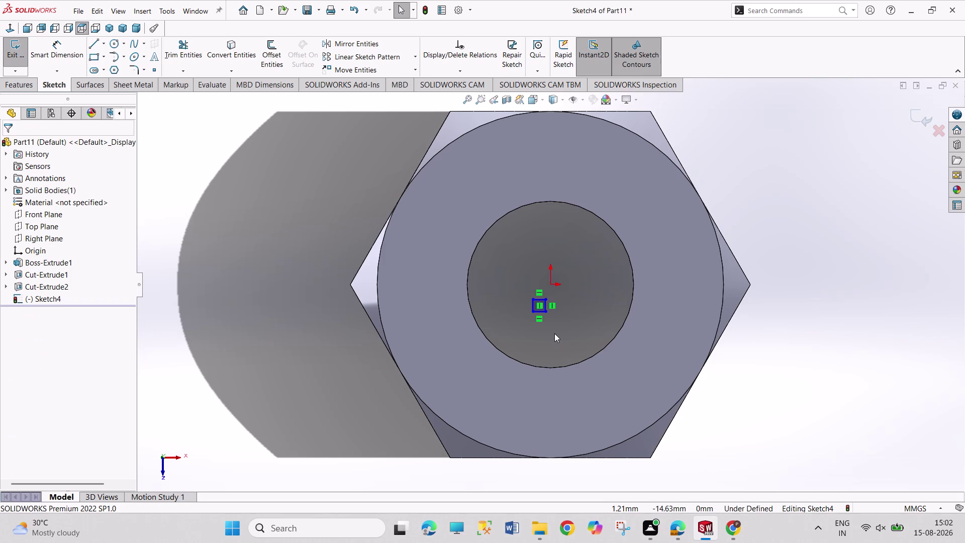
key(ctrl+z)
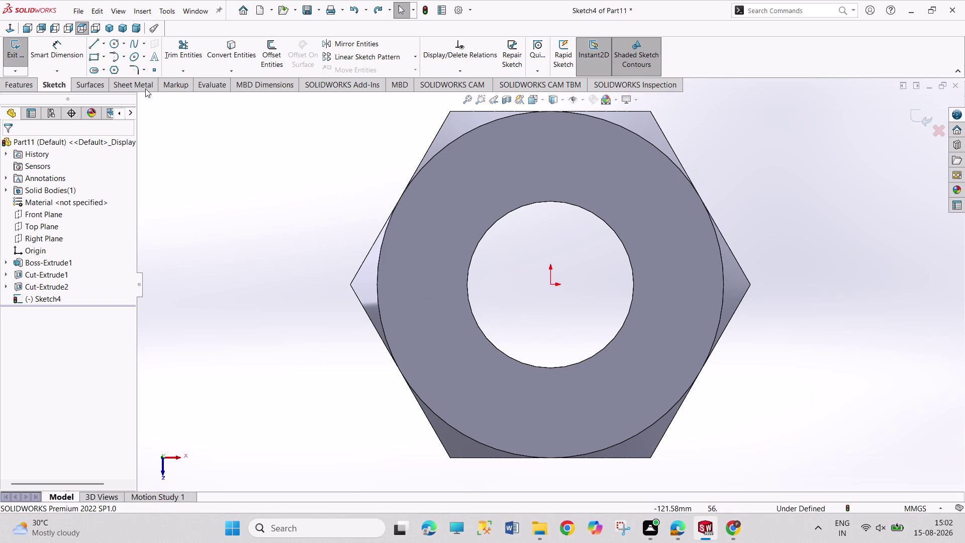
click(95, 54)
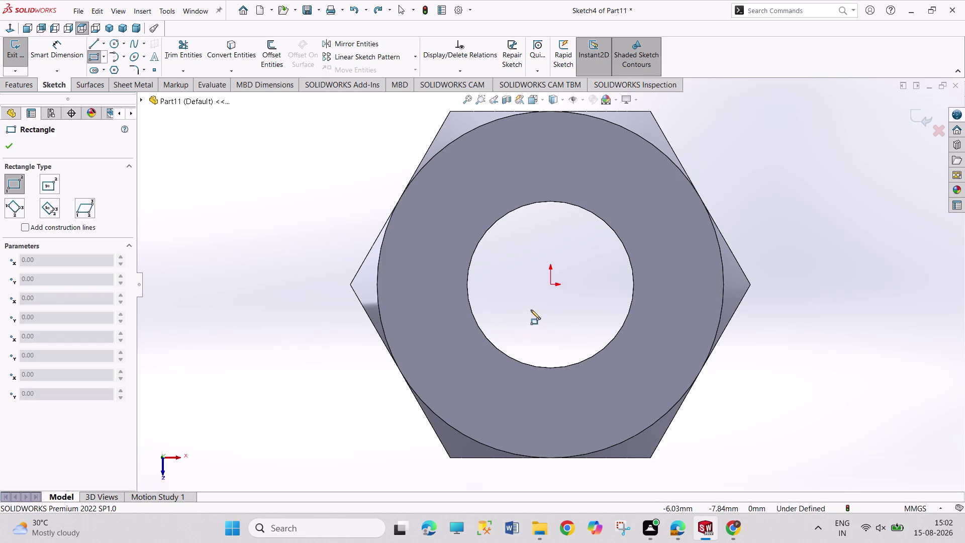
click(537, 302)
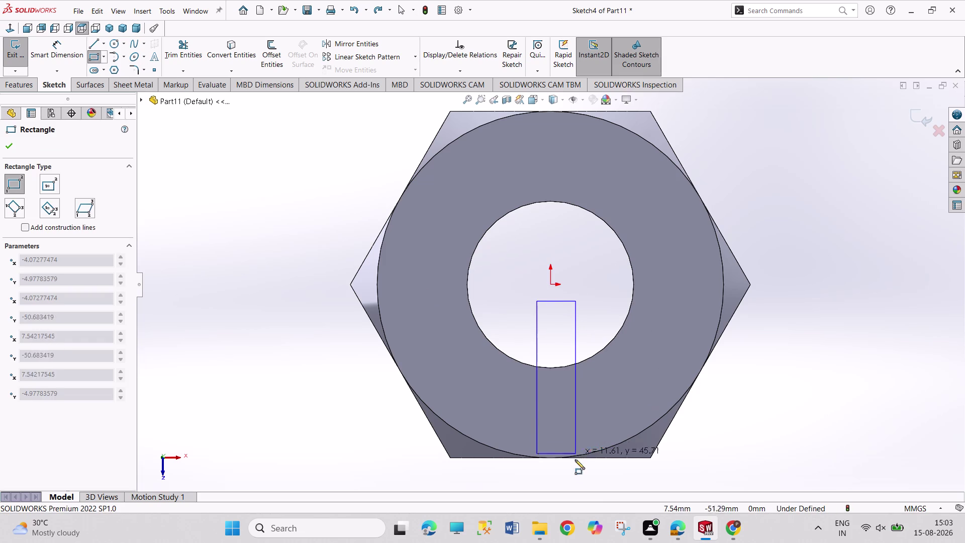
click(573, 470)
Dimension the rectangle 10 mm wide and 5 mm off centre.
right_drag(729, 442, 736, 327)
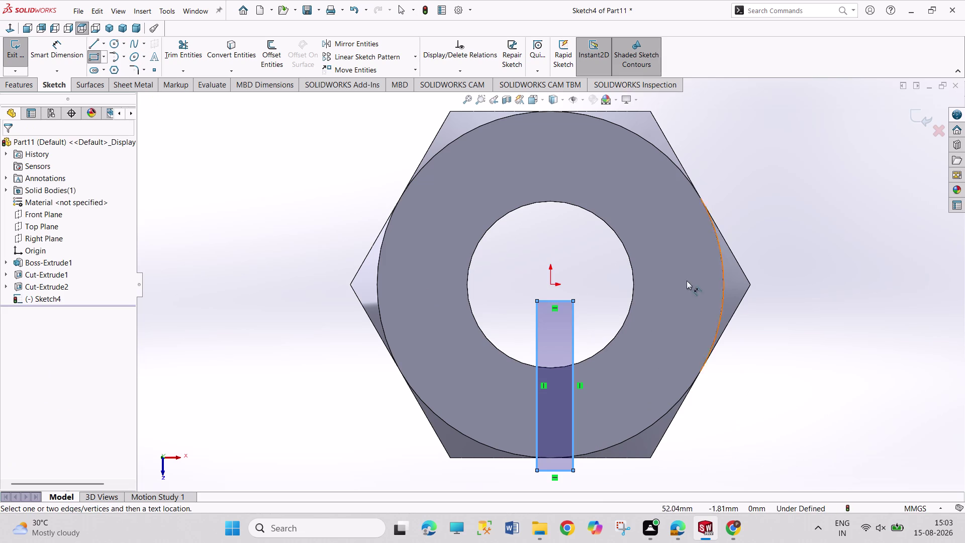
click(560, 300)
click(608, 263)
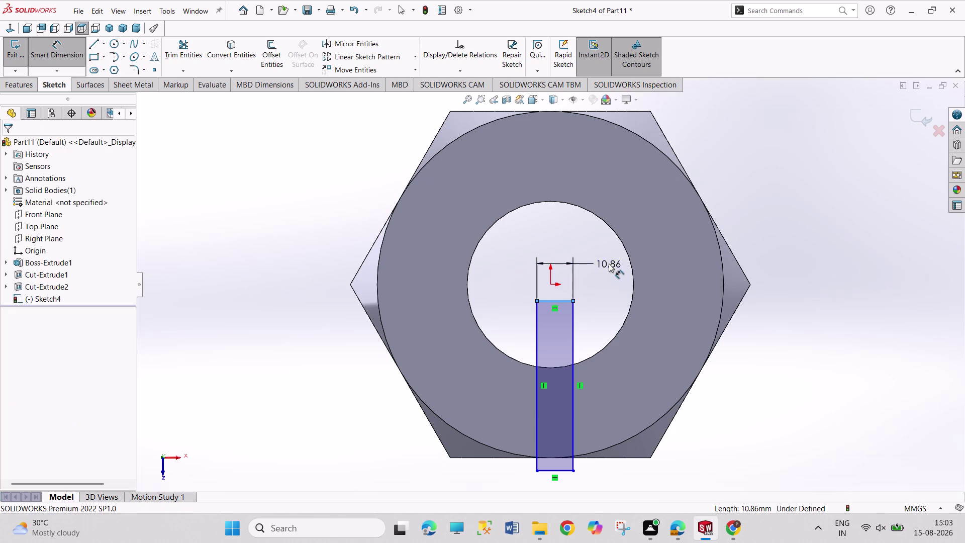
text(10)
key(Return)
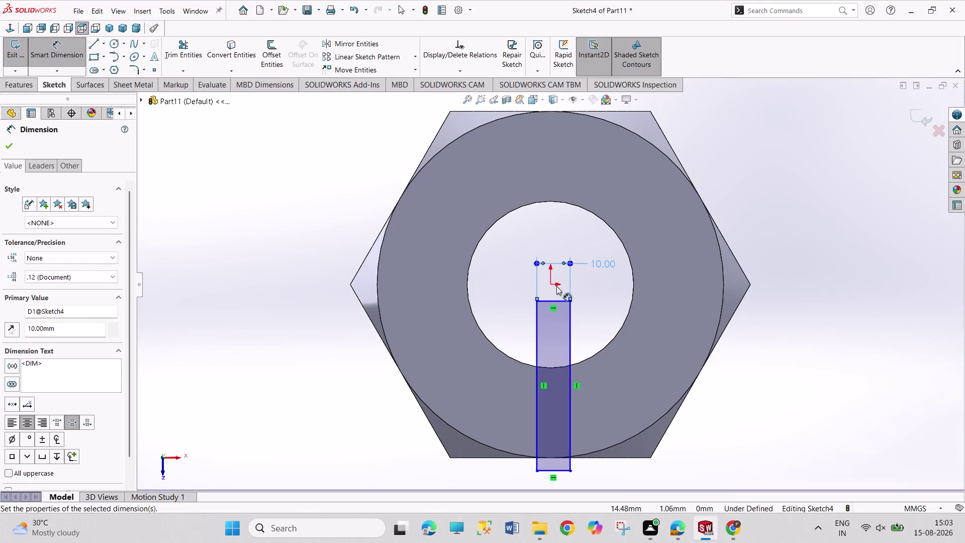
click(550, 286)
click(571, 301)
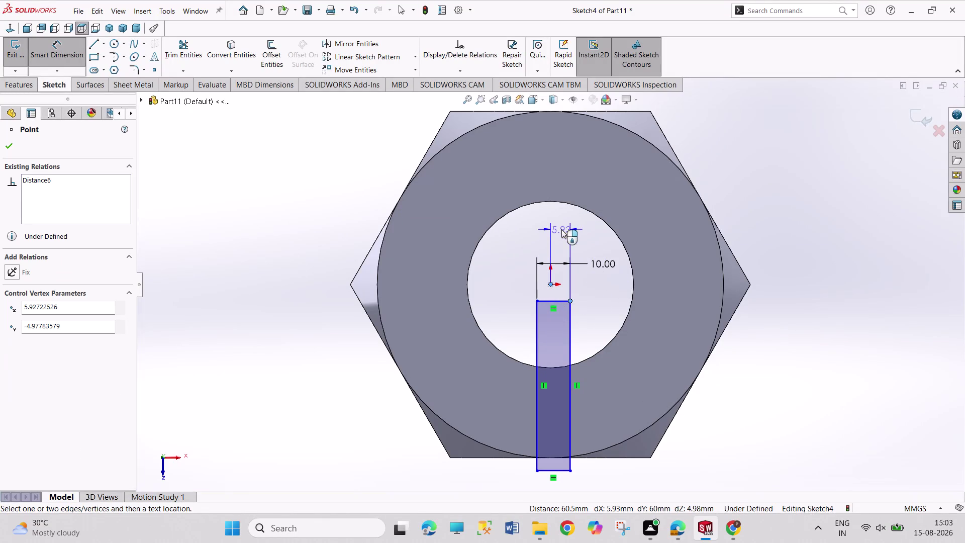
click(562, 229)
key(5)
key(Return)
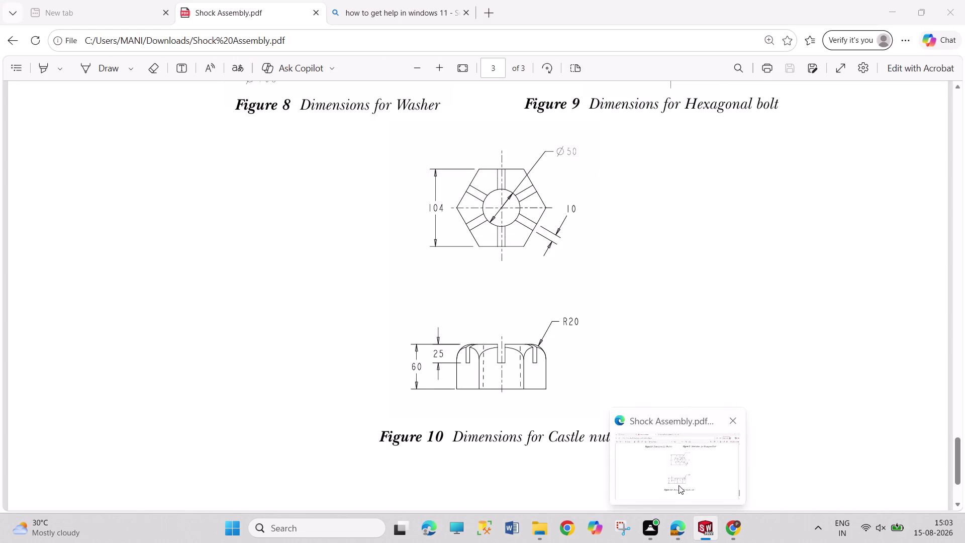
right_click(829, 370)
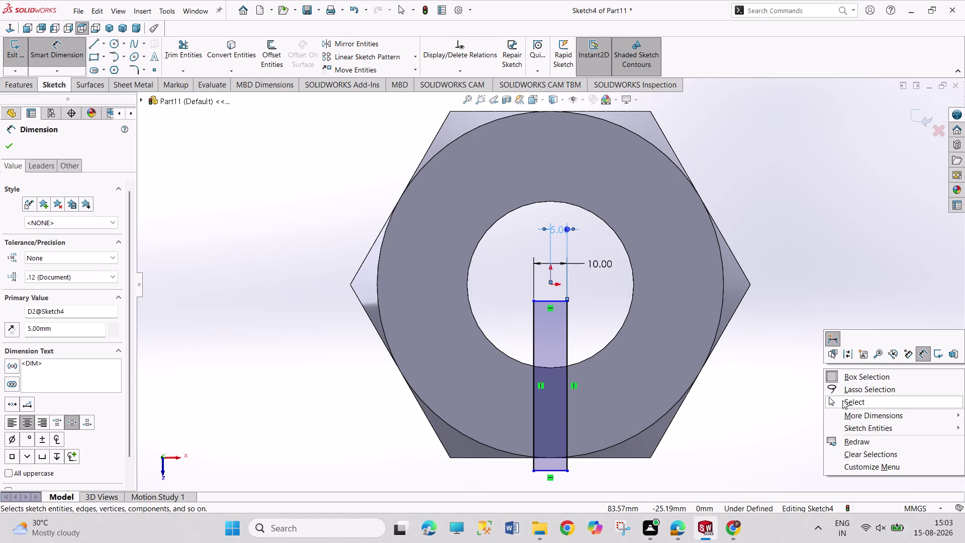
click(842, 400)
click(607, 345)
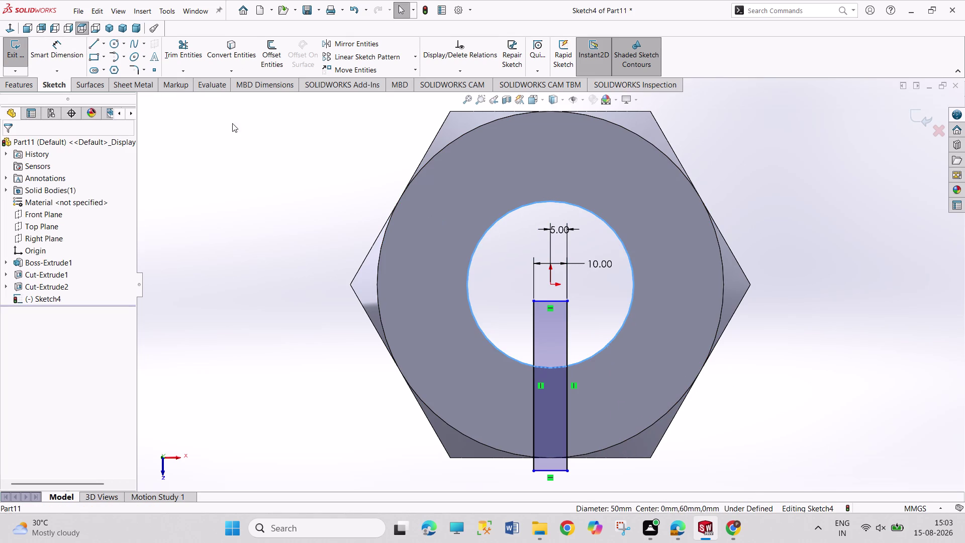
Start a line at the hex's bottom edge.
click(234, 50)
click(773, 397)
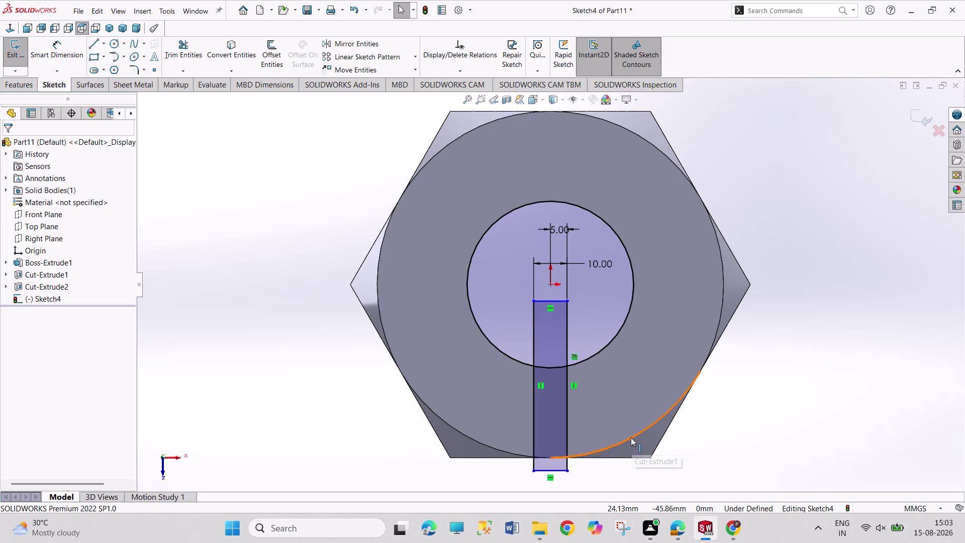
click(595, 459)
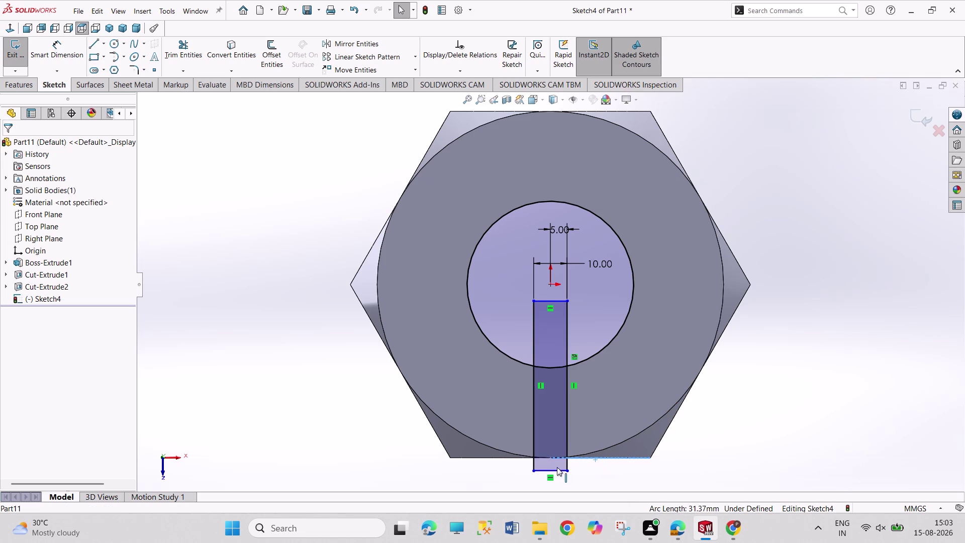
Finish the bottom-edge line and trim the slot's excess lines below the nut.
click(506, 460)
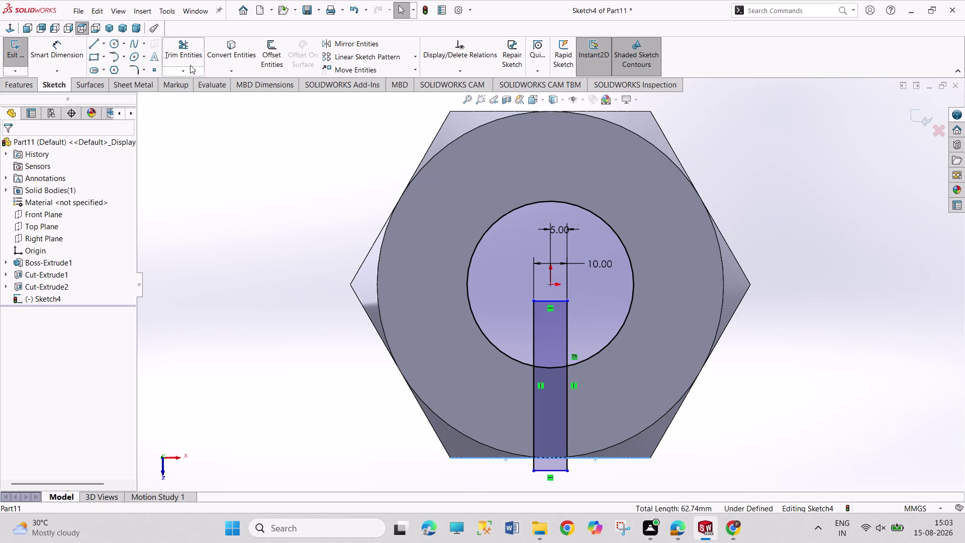
click(225, 46)
click(244, 300)
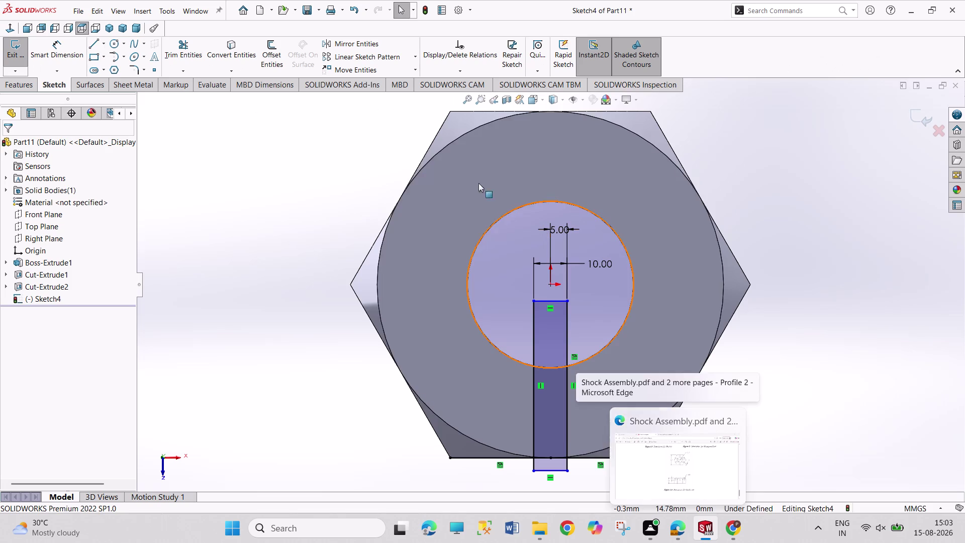
click(178, 44)
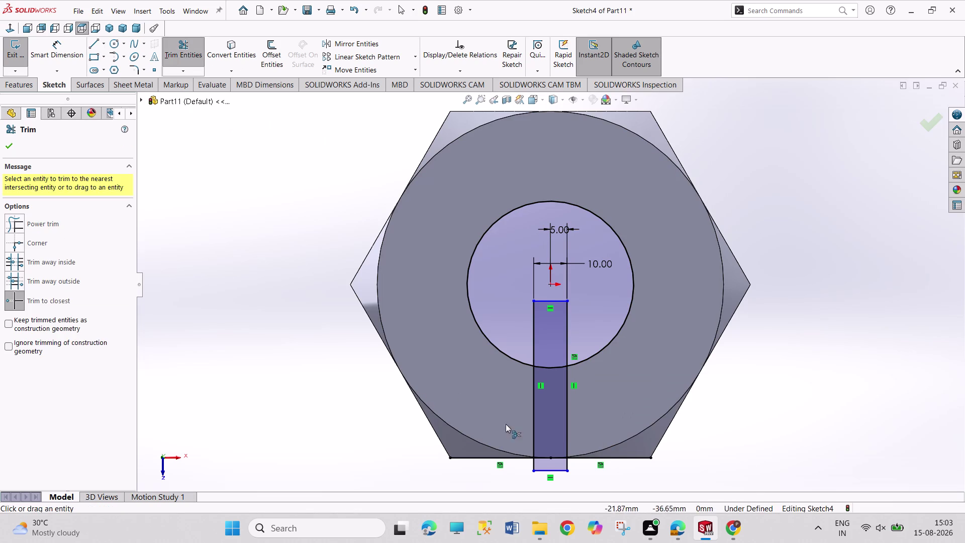
click(559, 470)
click(533, 466)
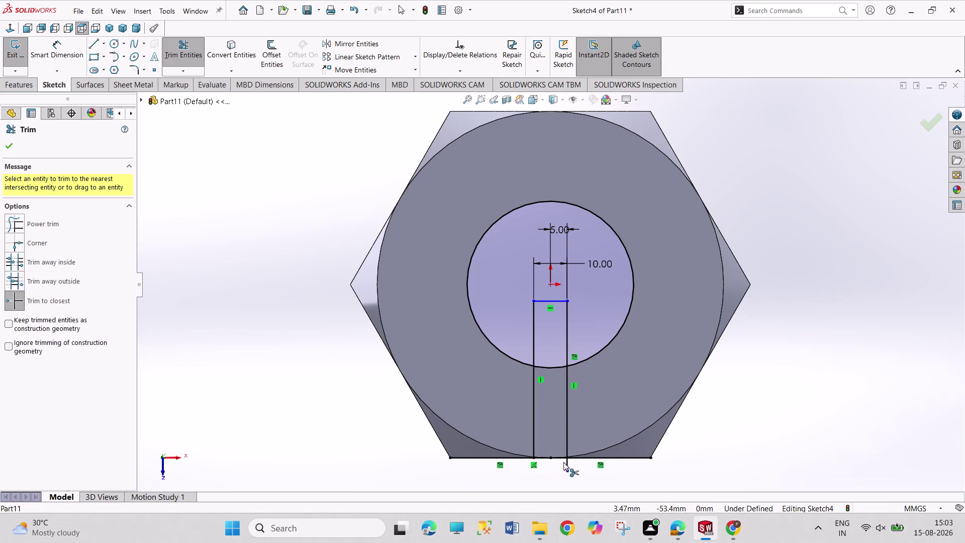
click(566, 462)
click(494, 456)
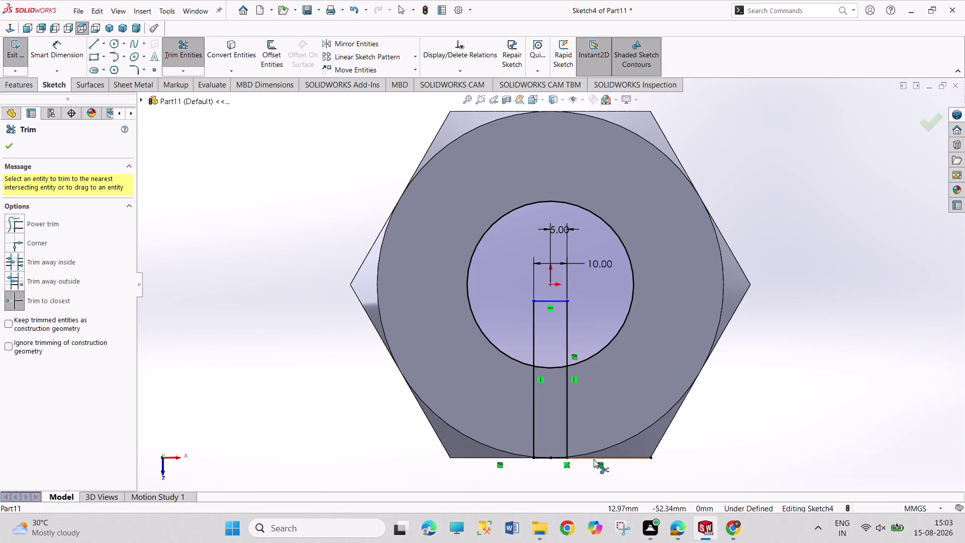
click(594, 459)
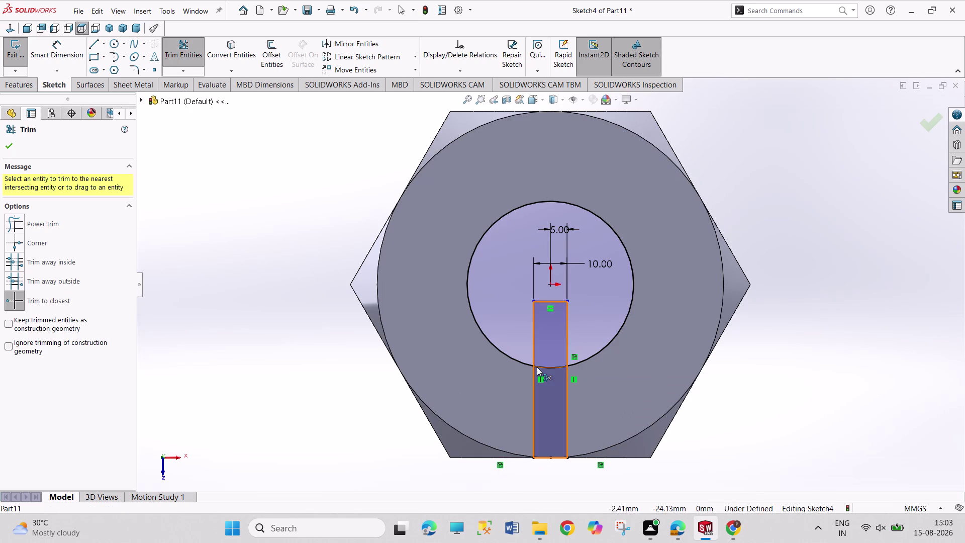
Trim the slot edges inside the hole and cut the hole circle back to the slot's arc.
click(545, 302)
click(531, 333)
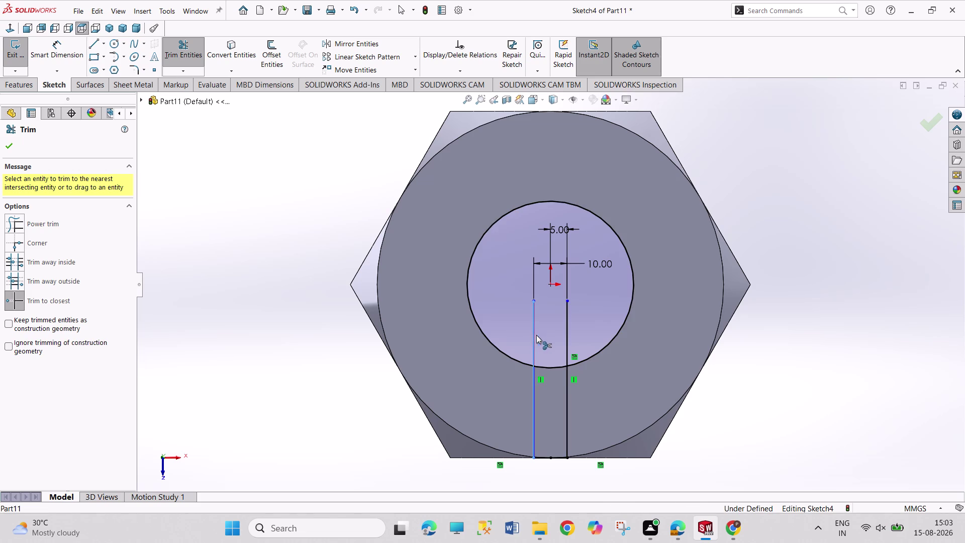
click(520, 274)
click(569, 339)
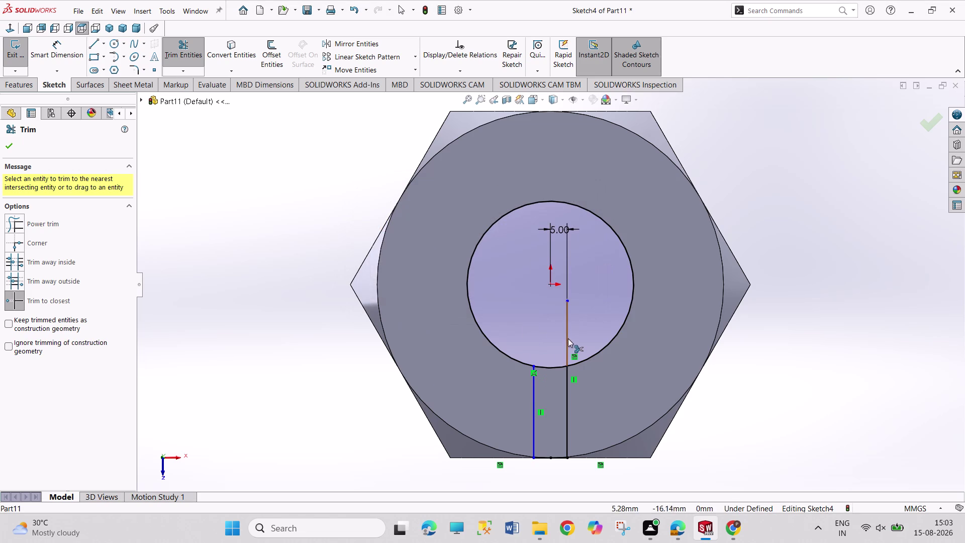
click(504, 274)
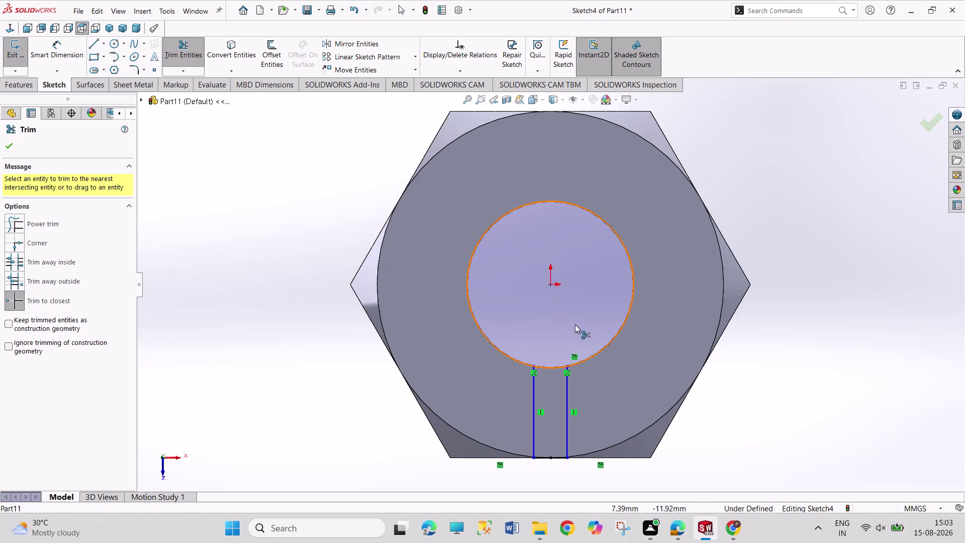
click(615, 336)
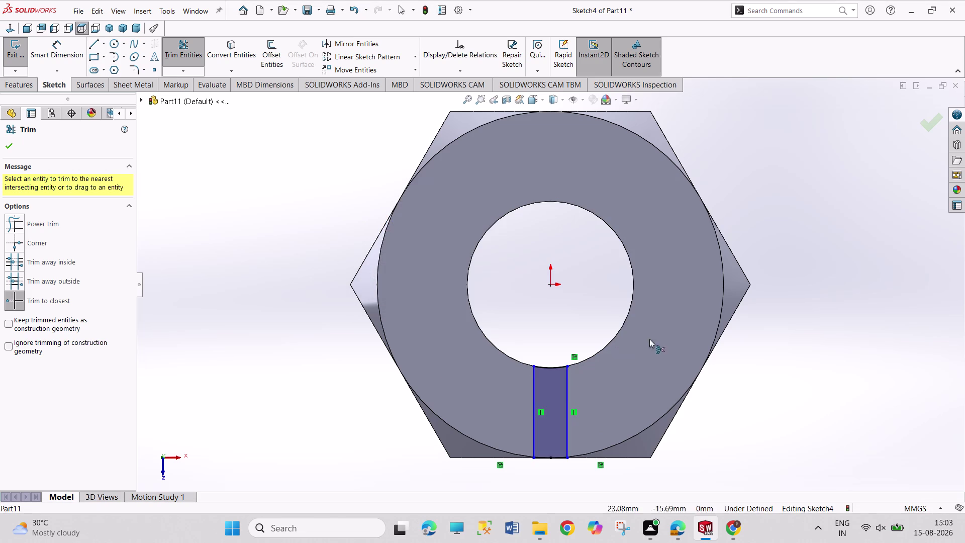
right_click(791, 390)
click(809, 425)
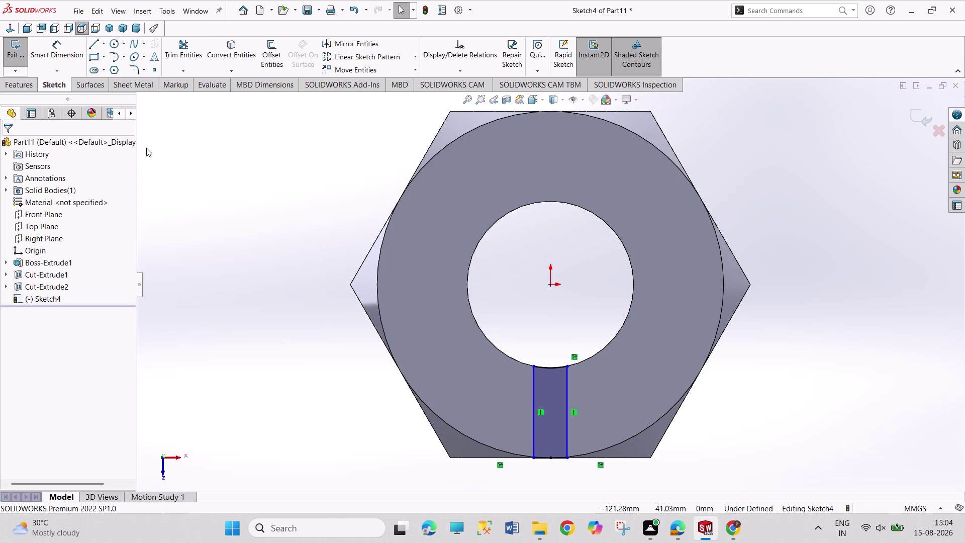
click(417, 55)
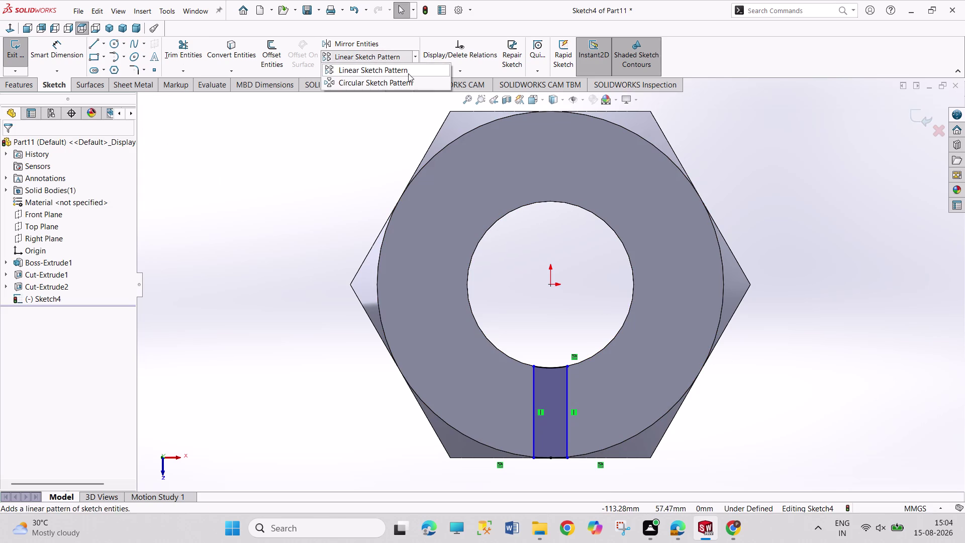
Circularly pattern the slot's lines and arc into 6 instances, then exit the sketch.
click(385, 85)
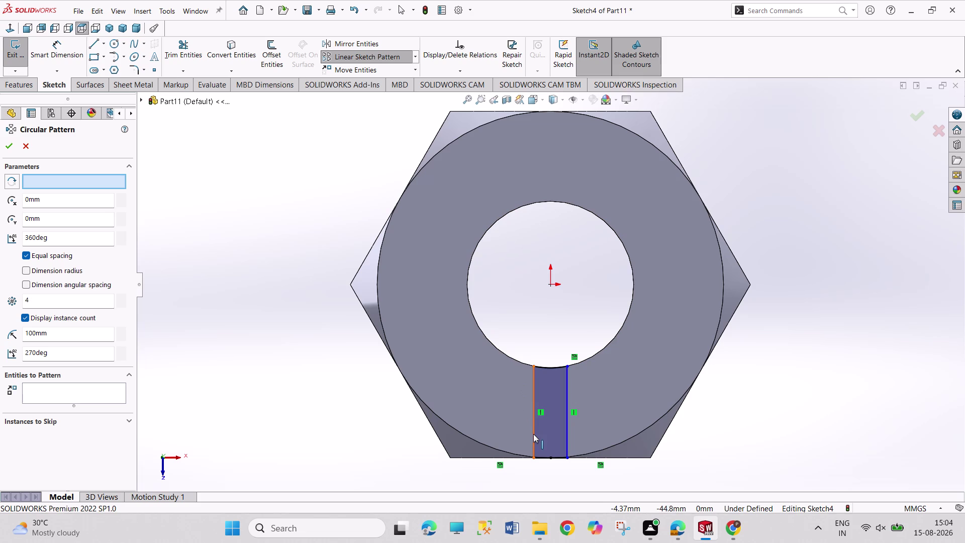
click(533, 433)
click(567, 447)
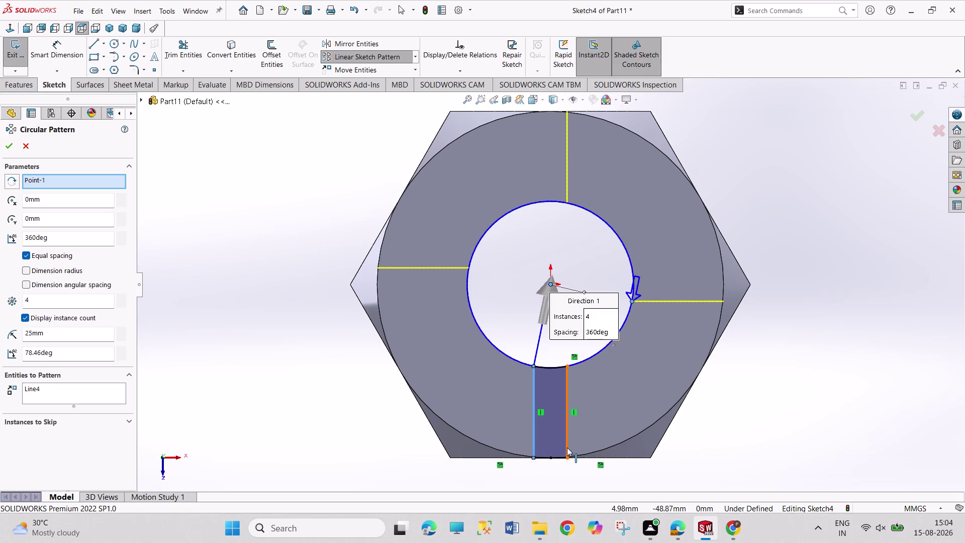
click(541, 457)
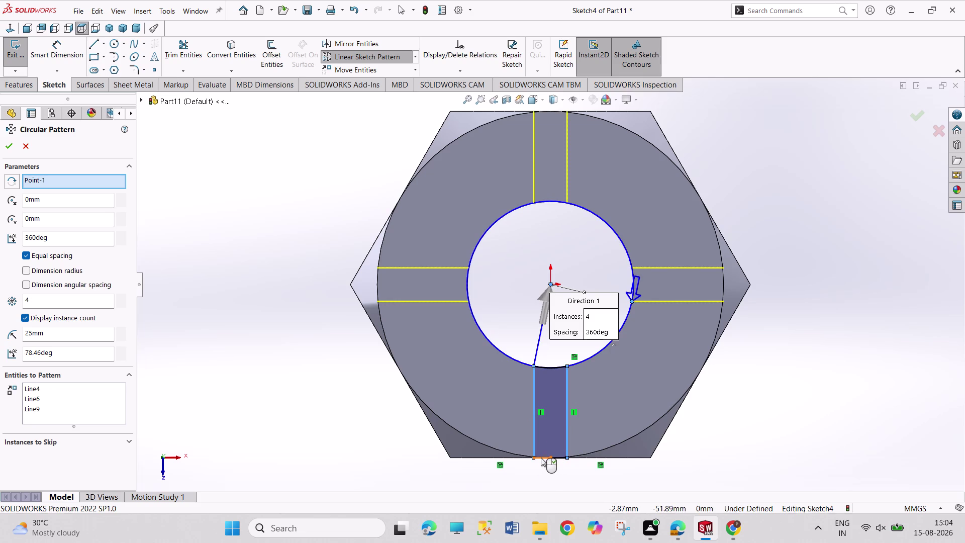
click(558, 458)
click(550, 368)
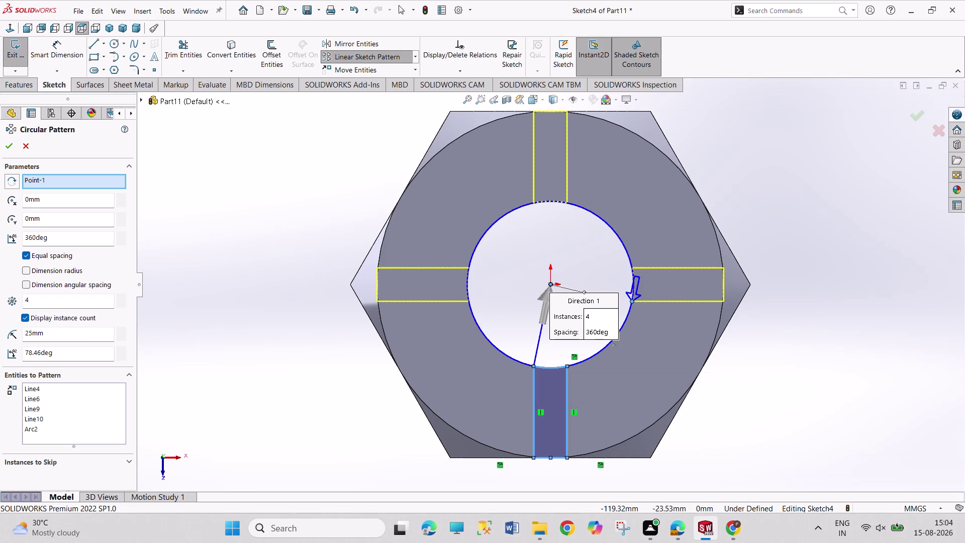
double_click(55, 301)
key(6)
key(Return)
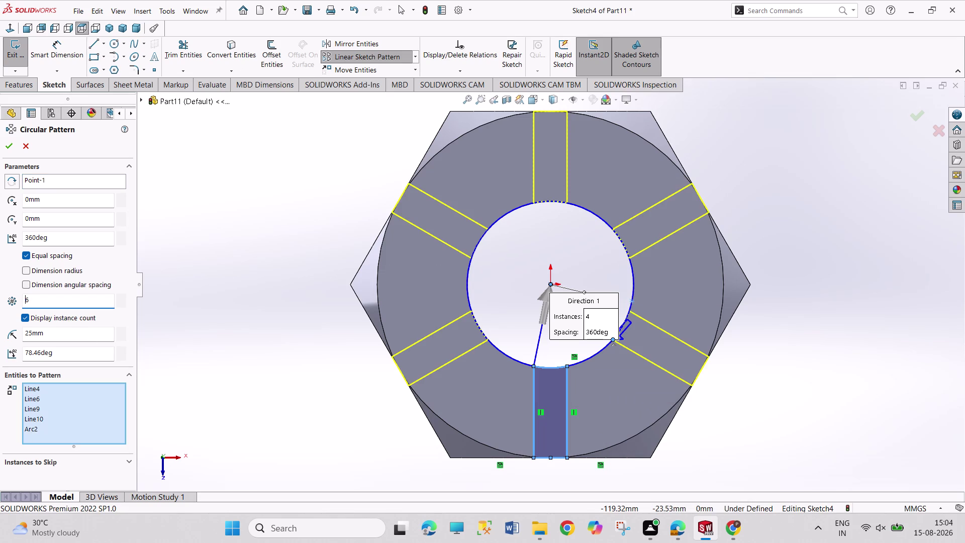
click(3, 148)
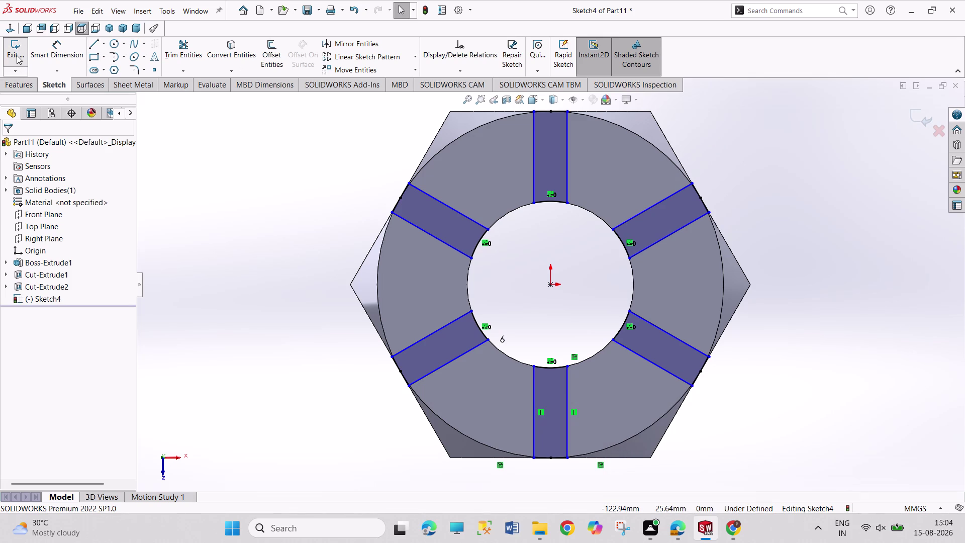
click(17, 55)
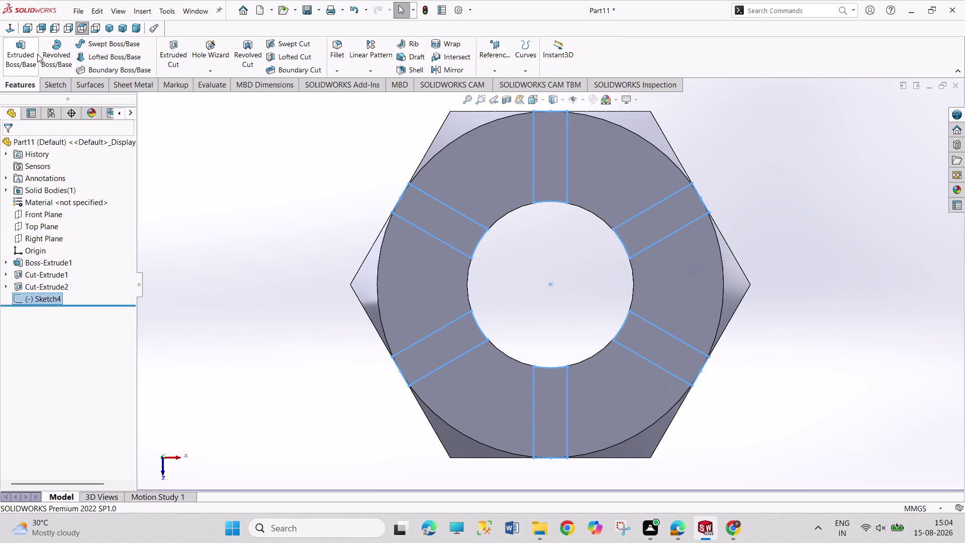
Extrude-cut the six-slot sketch blind 25 mm deep and orbit to inspect the slots.
click(175, 47)
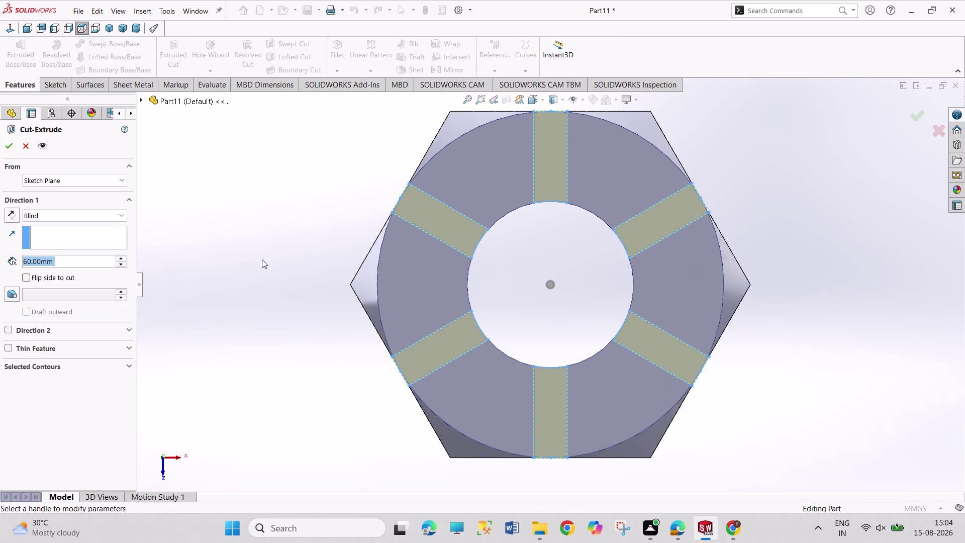
text(25)
key(Return)
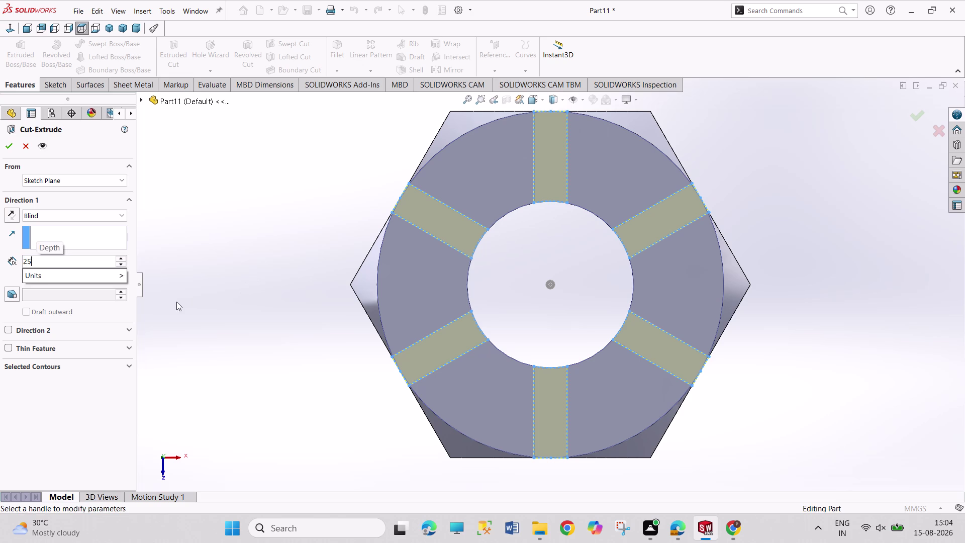
click(113, 32)
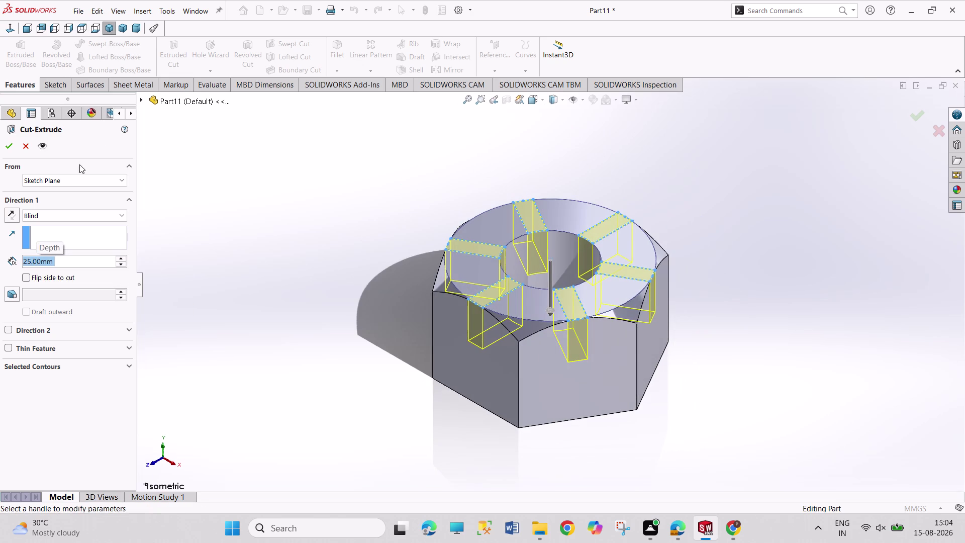
click(6, 146)
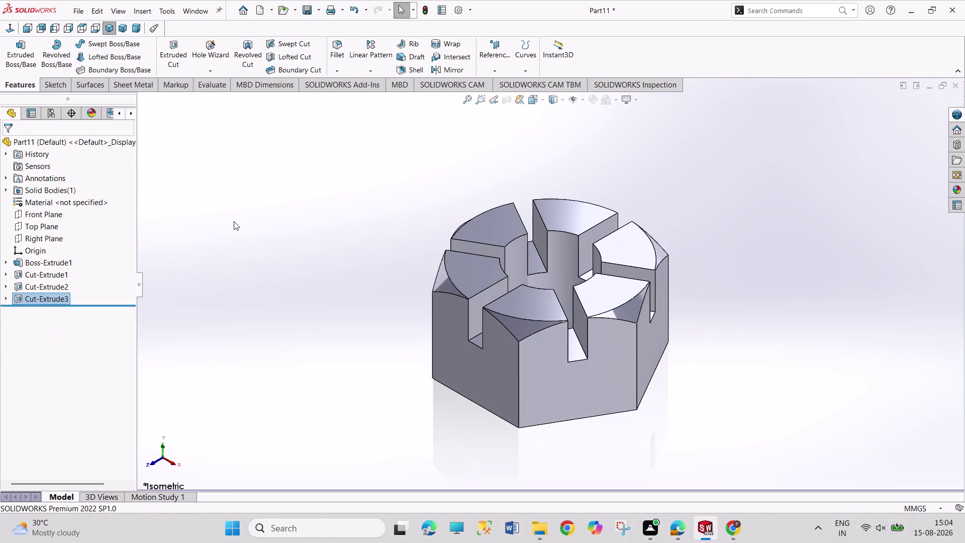
middle_drag(235, 223, 247, 228)
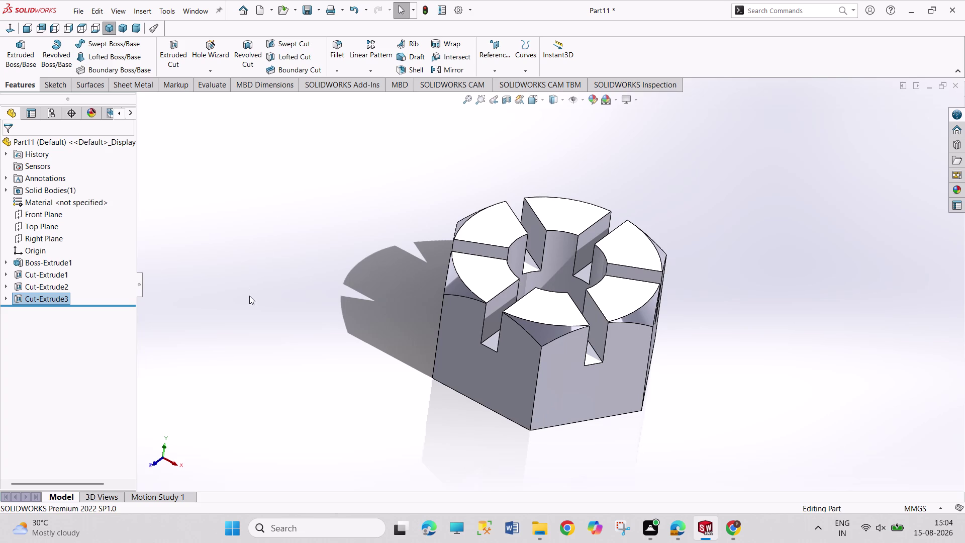
middle_drag(410, 129, 472, 293)
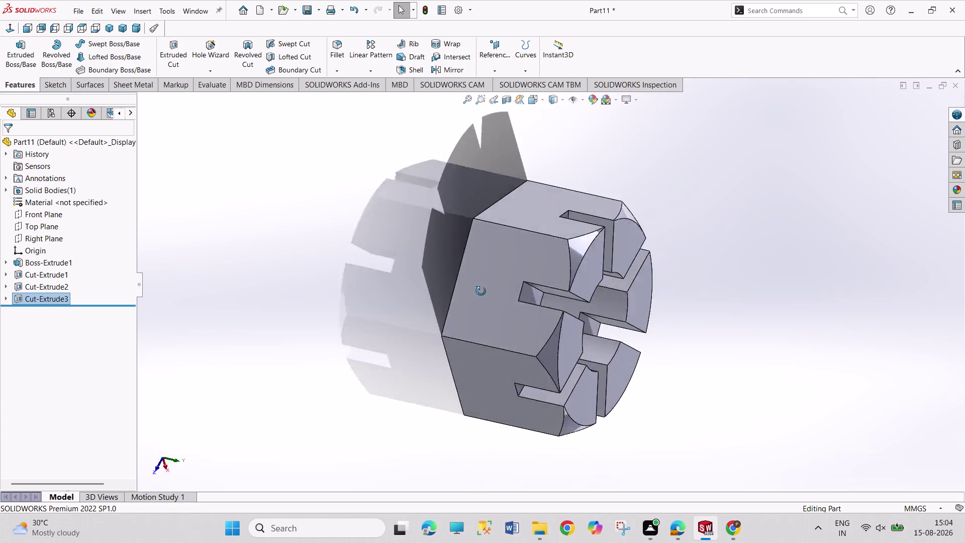
middle_drag(471, 294, 354, 217)
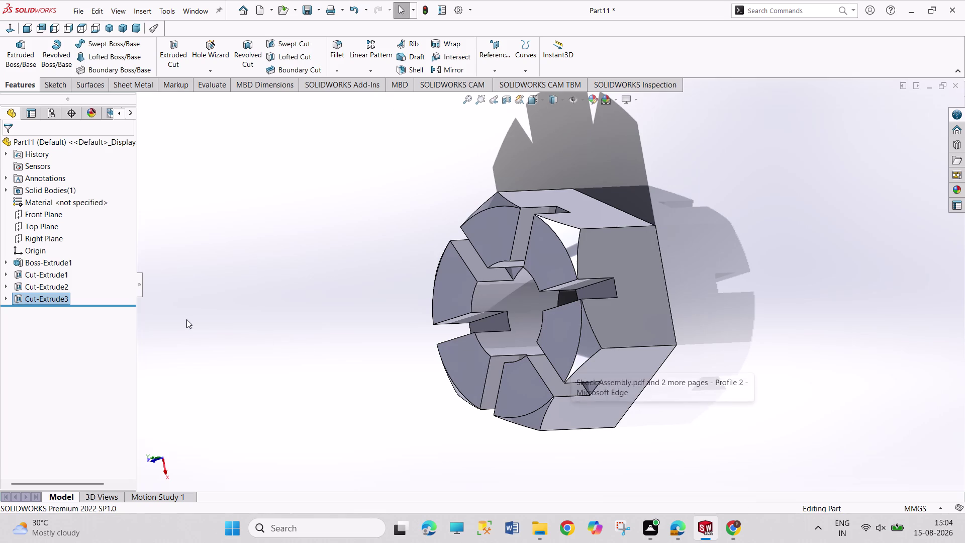
click(5, 300)
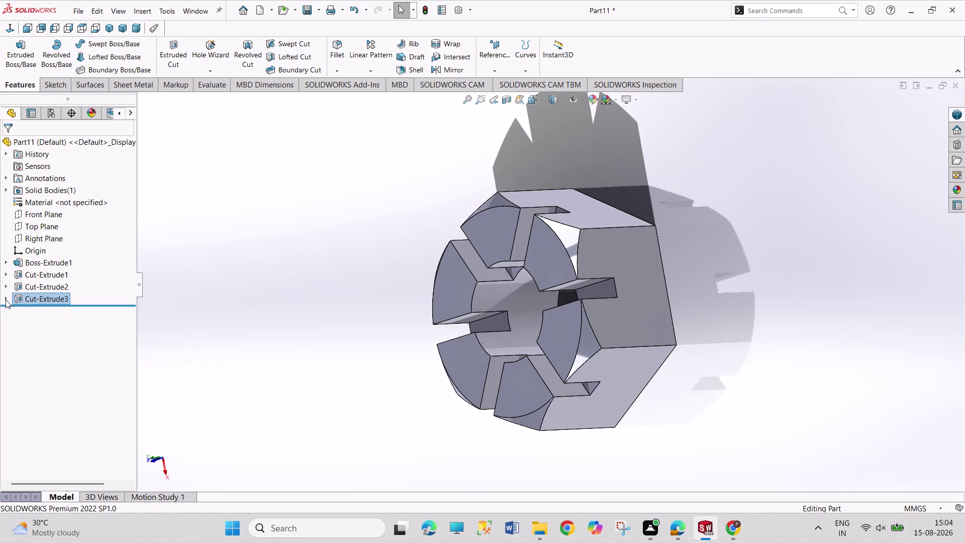
Edit Sketch4 under Cut-Extrude3, dimension the bottom slot 10 mm wide, and exit.
click(43, 315)
click(50, 309)
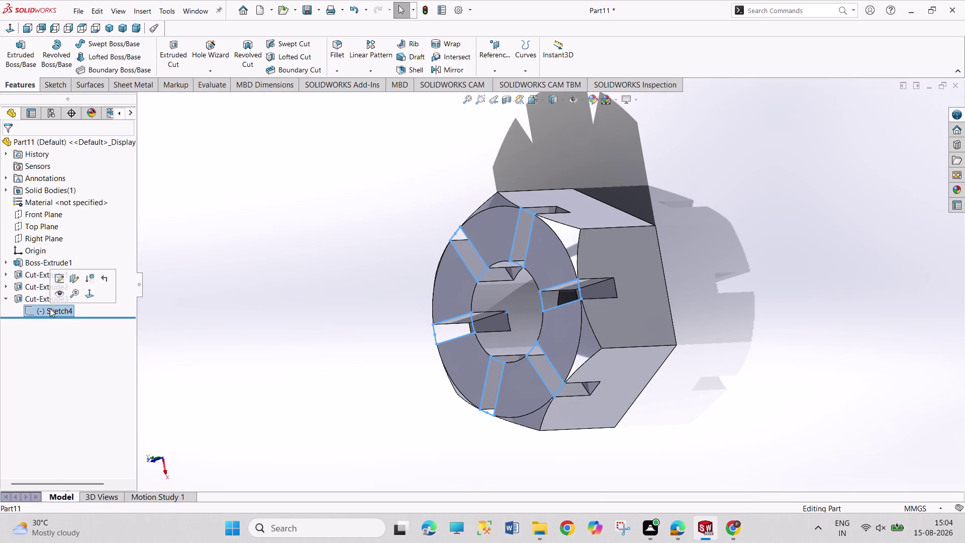
click(59, 282)
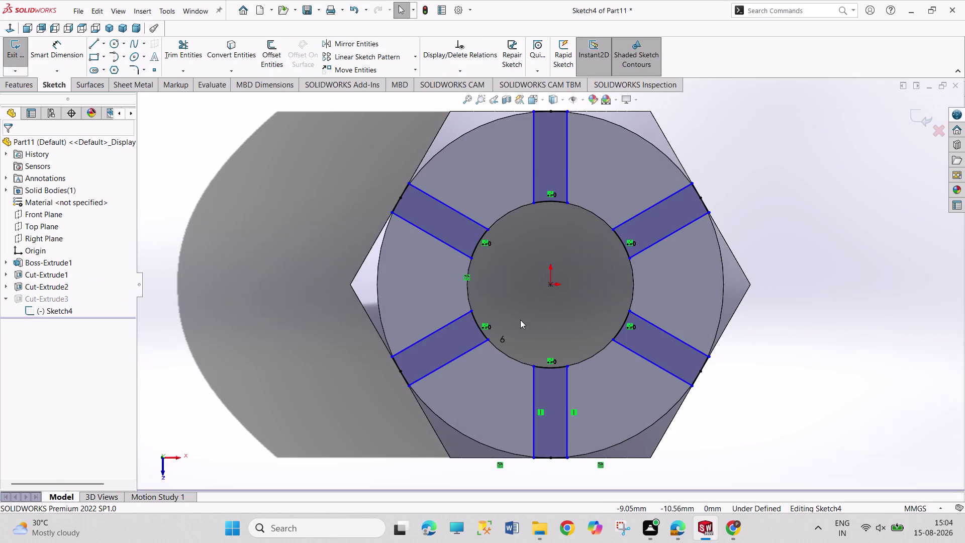
scroll(up, 3)
right_drag(704, 412, 702, 315)
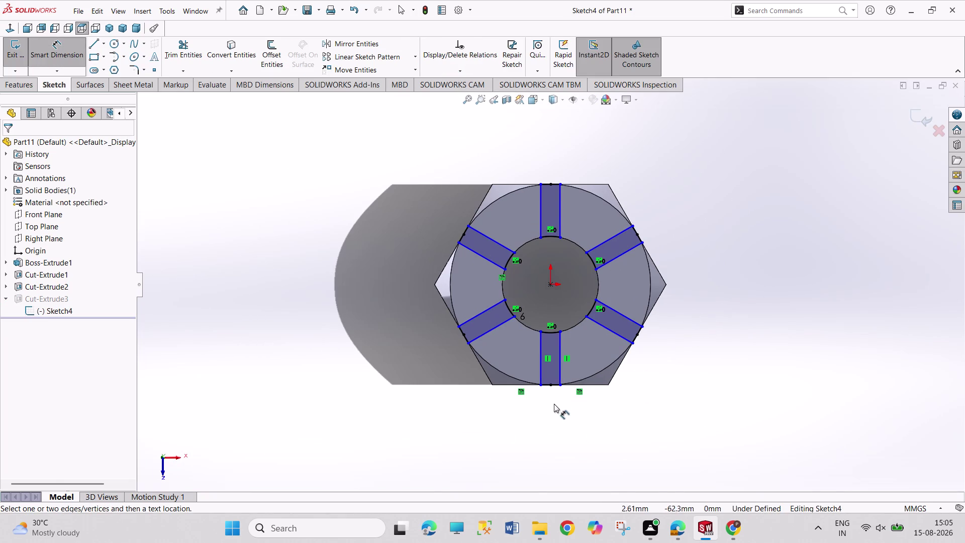
click(541, 387)
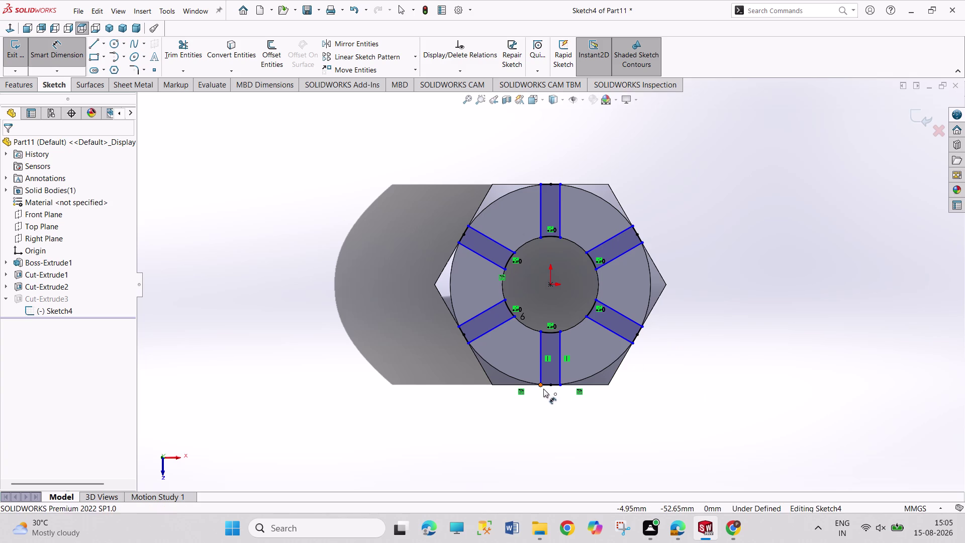
click(562, 385)
click(585, 422)
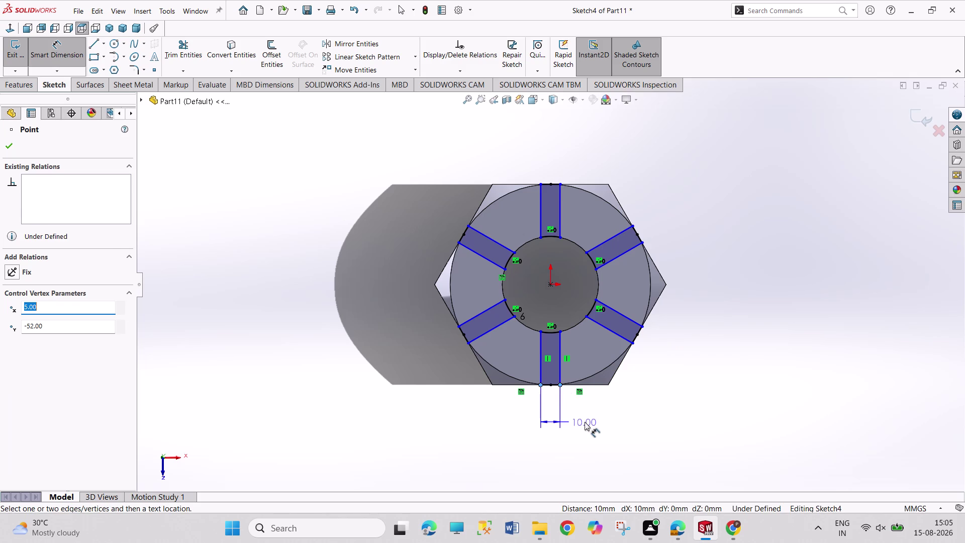
click(544, 403)
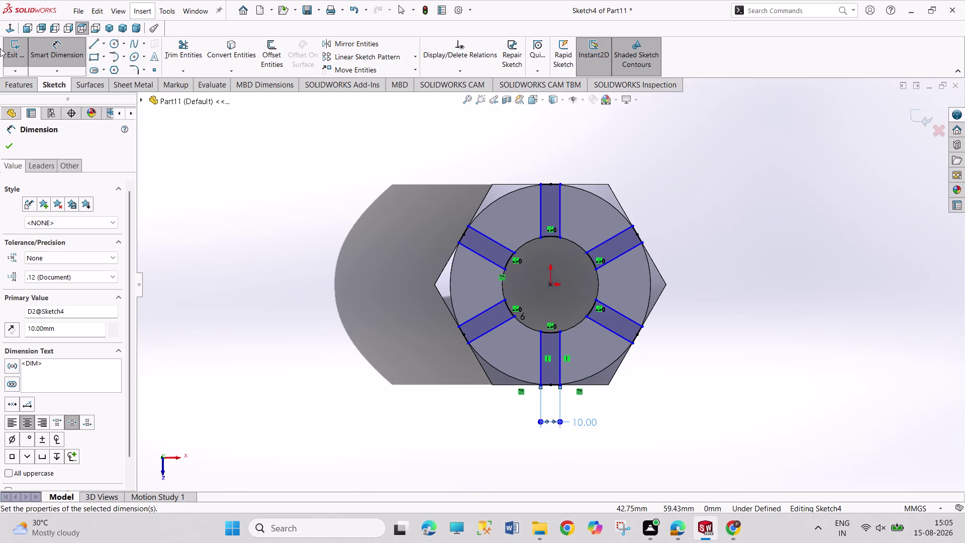
click(10, 41)
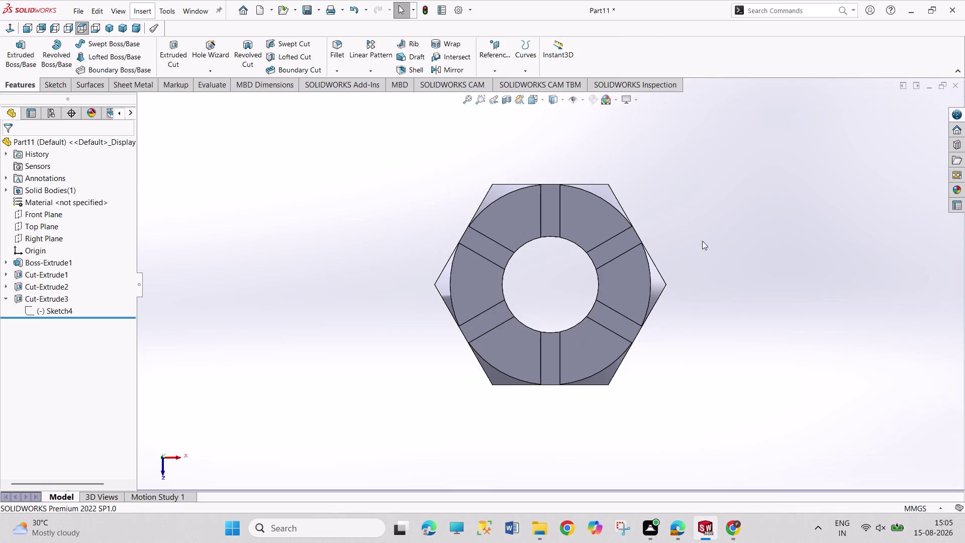
middle_drag(492, 425, 510, 310)
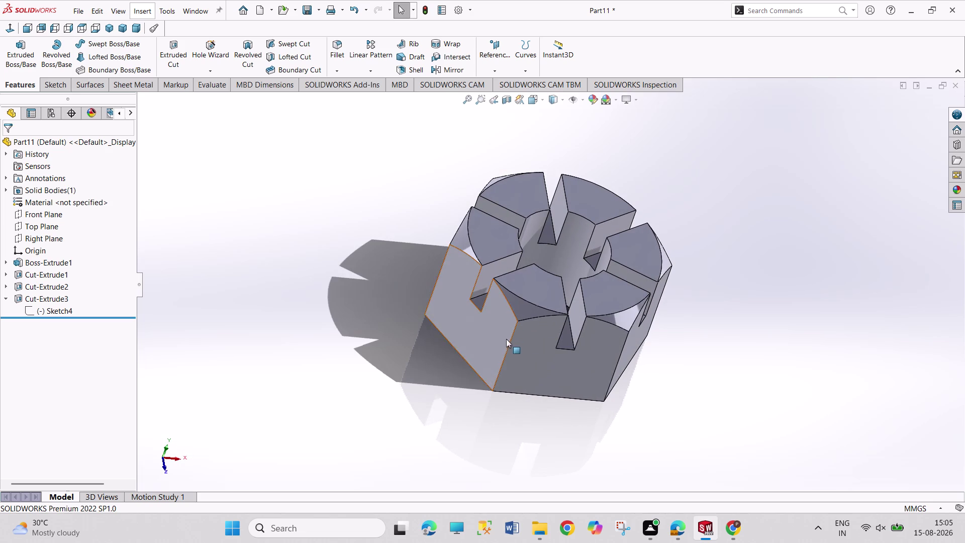
Bring up Save As for Part11 in the FUJI folder with Ctrl+S.
key(ctrl+s)
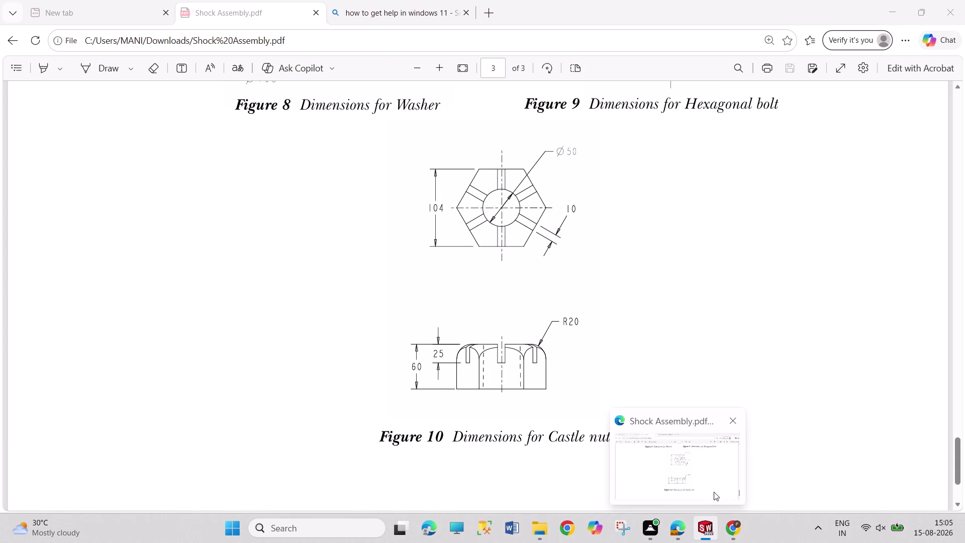
scroll(down, 3)
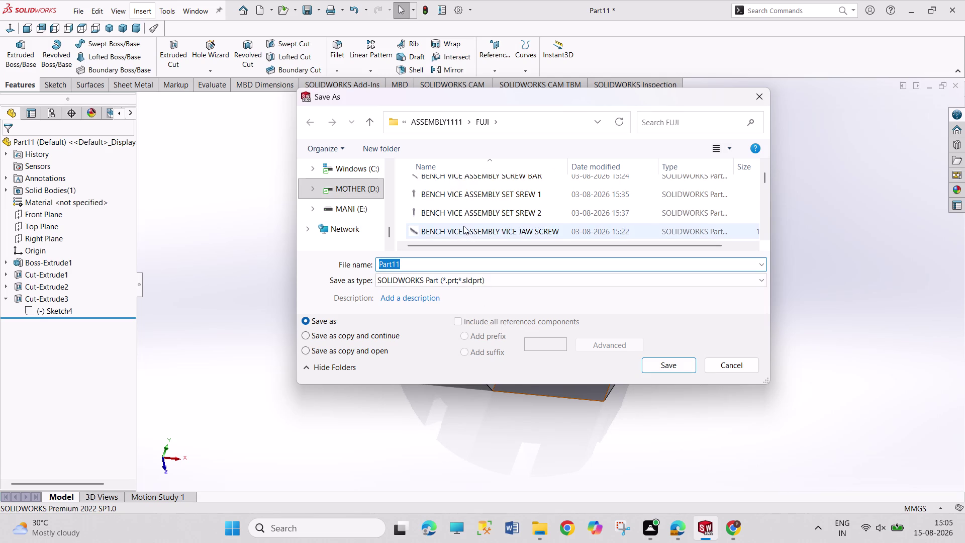
Reuse the hexagonal nut file's name and erase its ending.
scroll(down, 3)
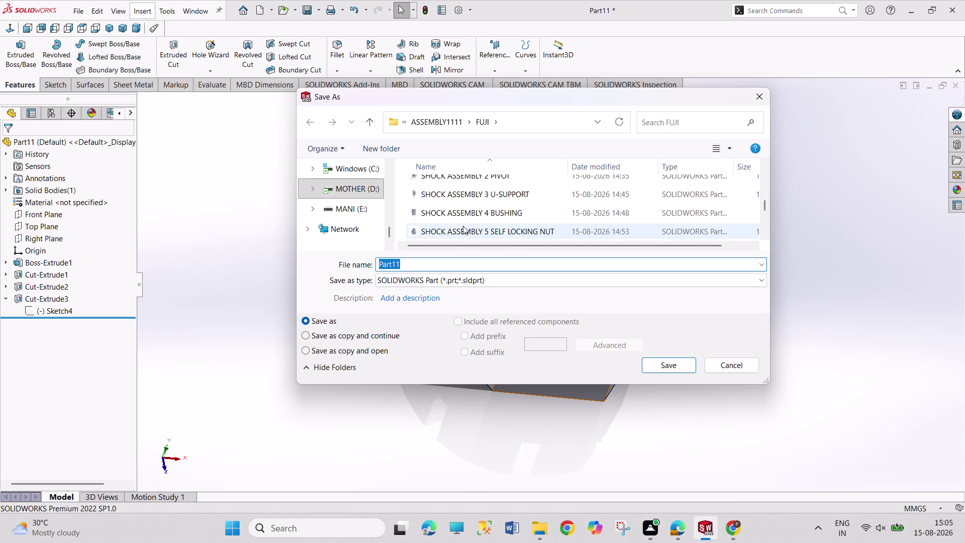
scroll(down, 3)
scroll(down, 3)
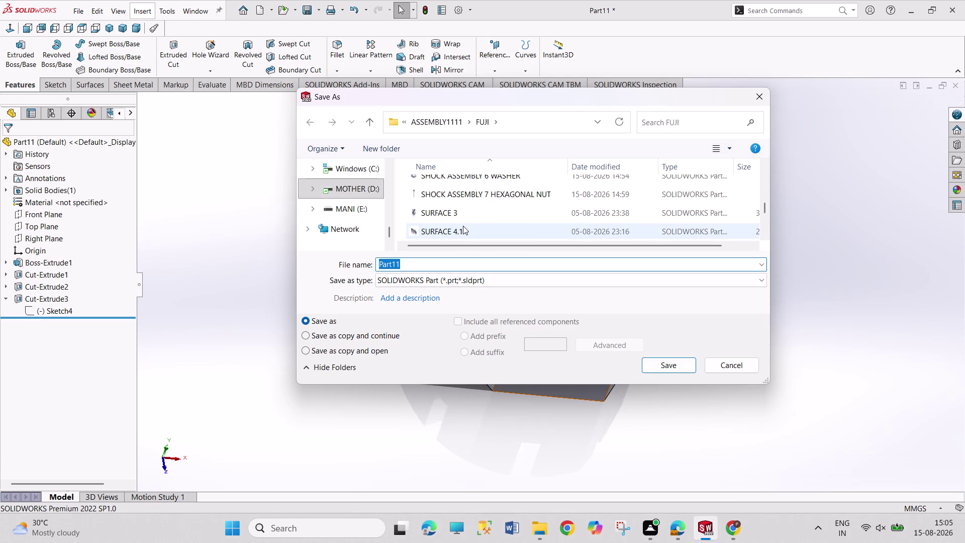
click(482, 199)
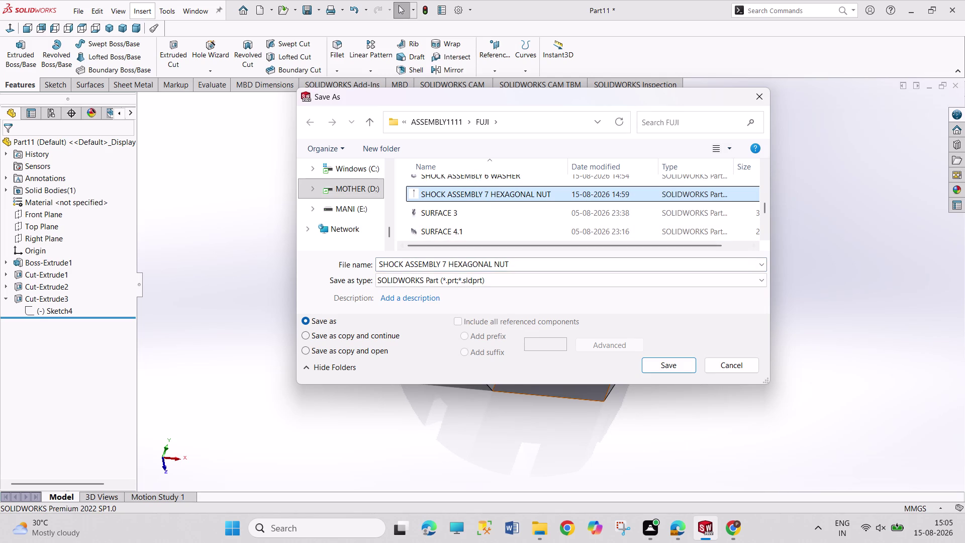
click(514, 267)
click(513, 267)
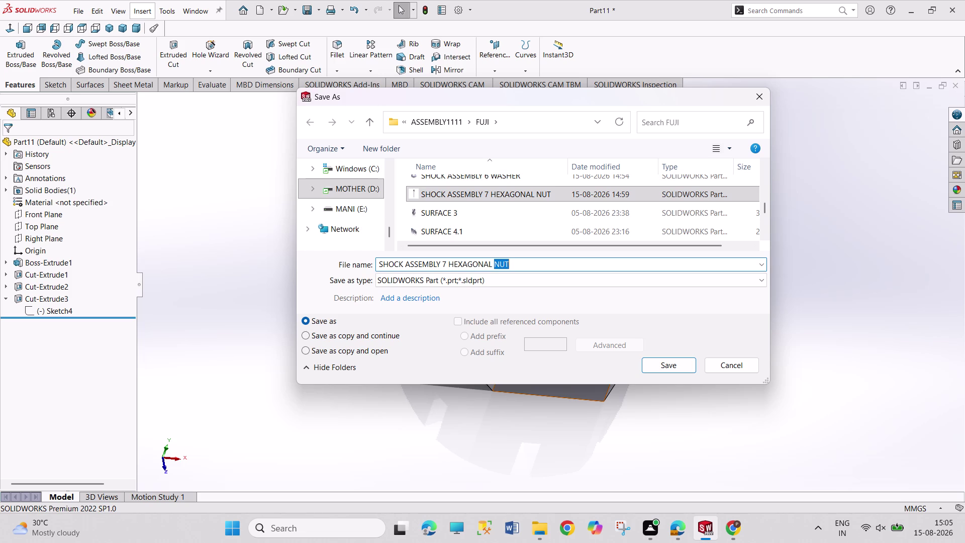
key(ctrl+BackSpace)
key(ctrl+BackSpace)
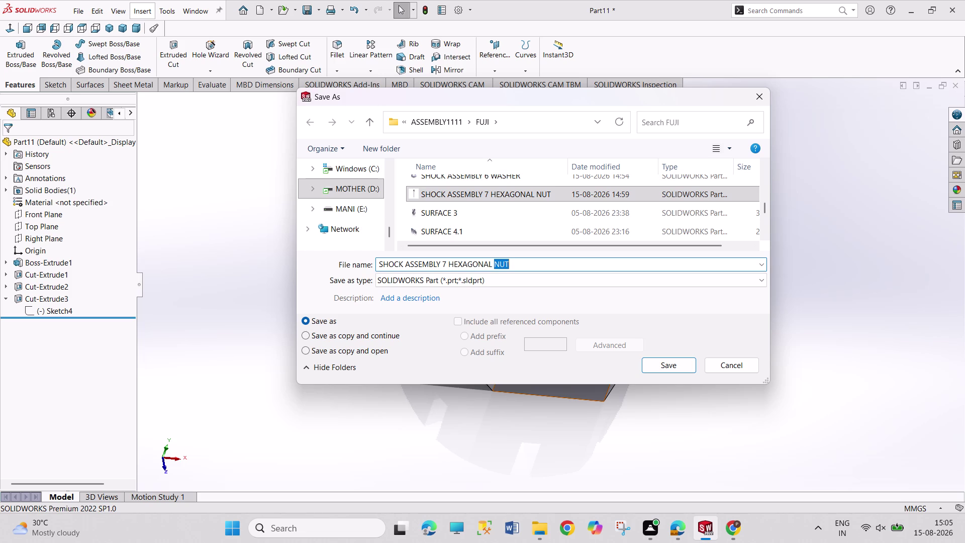
click(514, 267)
key(ctrl+BackSpace)
key(ctrl+BackSpace)
key(ctrl+BackSpace)
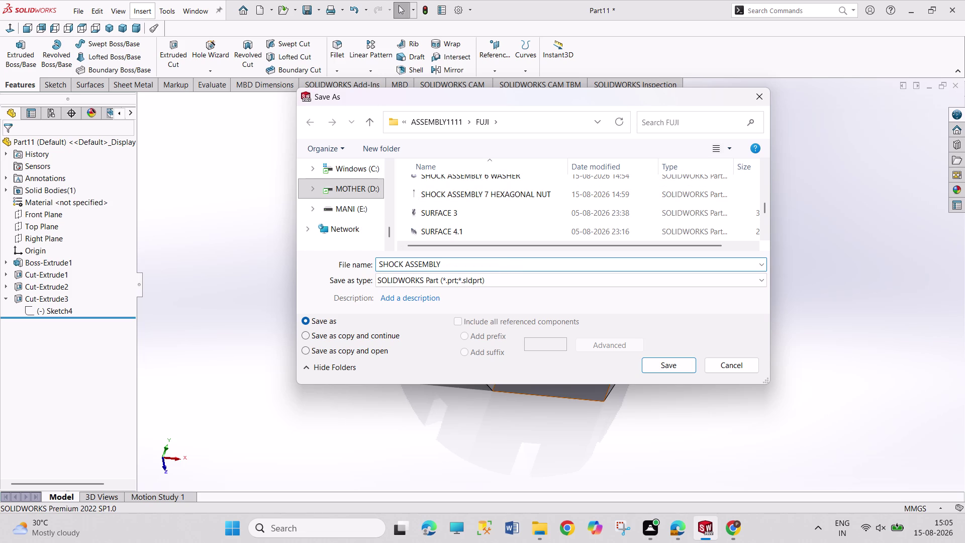
Save the part as 'SHOCK ASSEMBLY 8 CASTLE NUT'.
text(8 CAS)
text(TLE N)
text(UT)
key(Return)
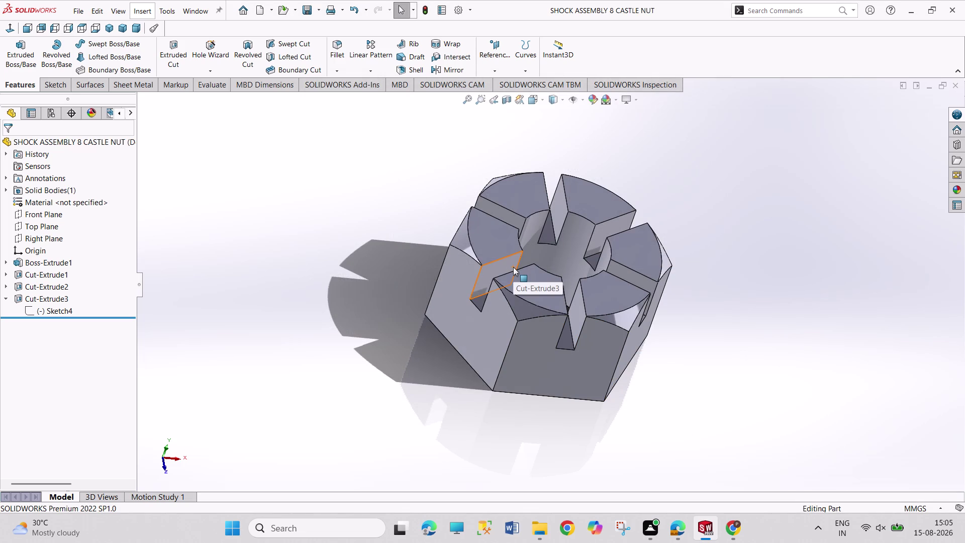
Adjust the castle nut view, then start a new document with Ctrl+N.
drag(720, 148, 794, 292)
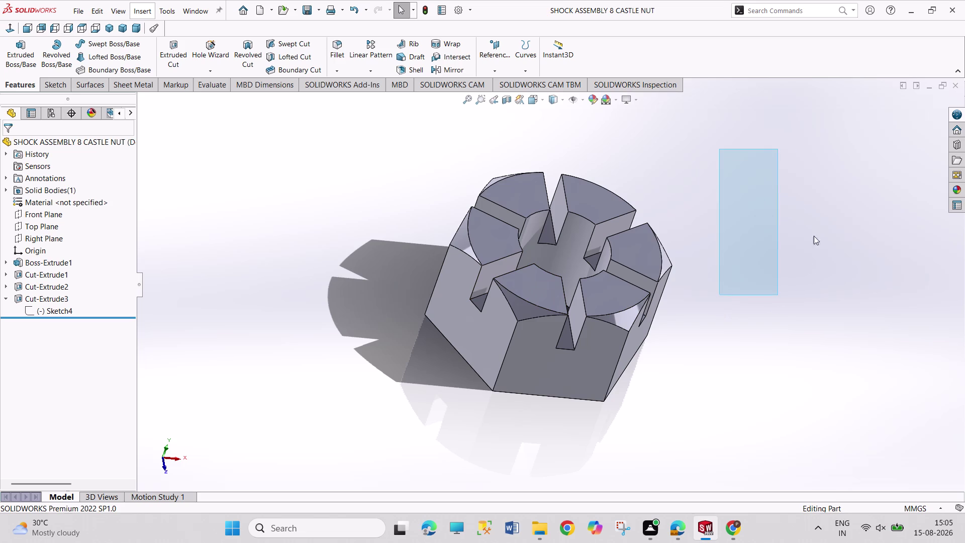
drag(697, 146, 763, 234)
drag(686, 142, 744, 238)
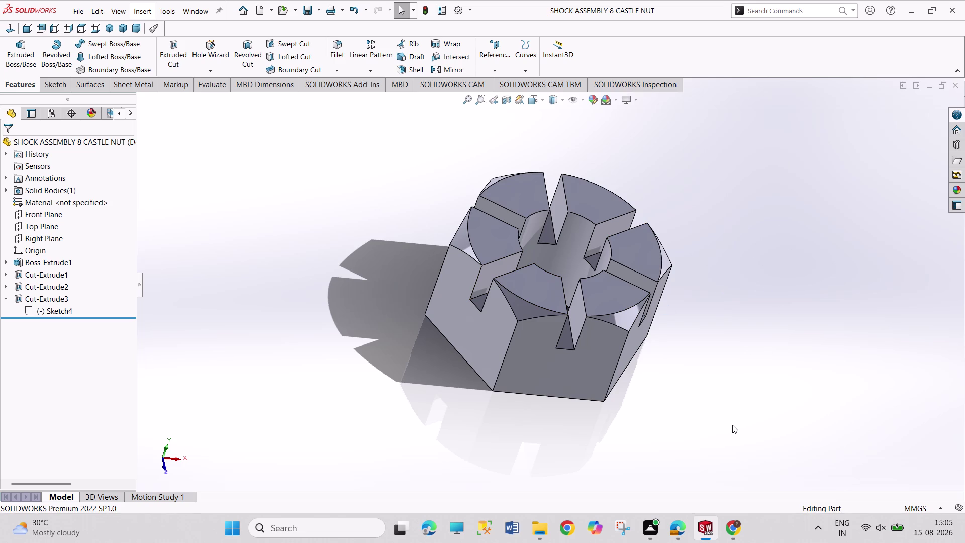
key(ctrl+n)
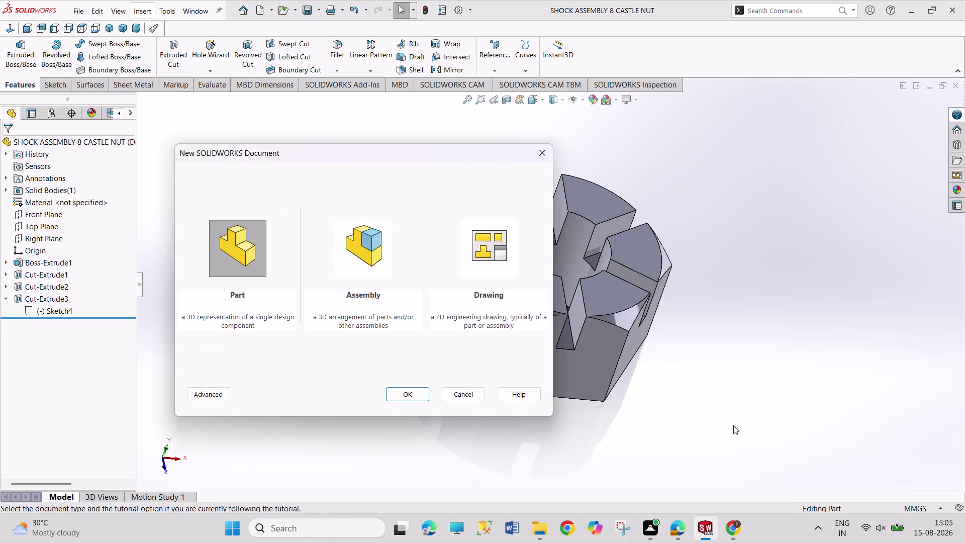
Choose Assembly in the New SOLIDWORKS Document dialog to create Assem2.
key(Right)
key(Return)
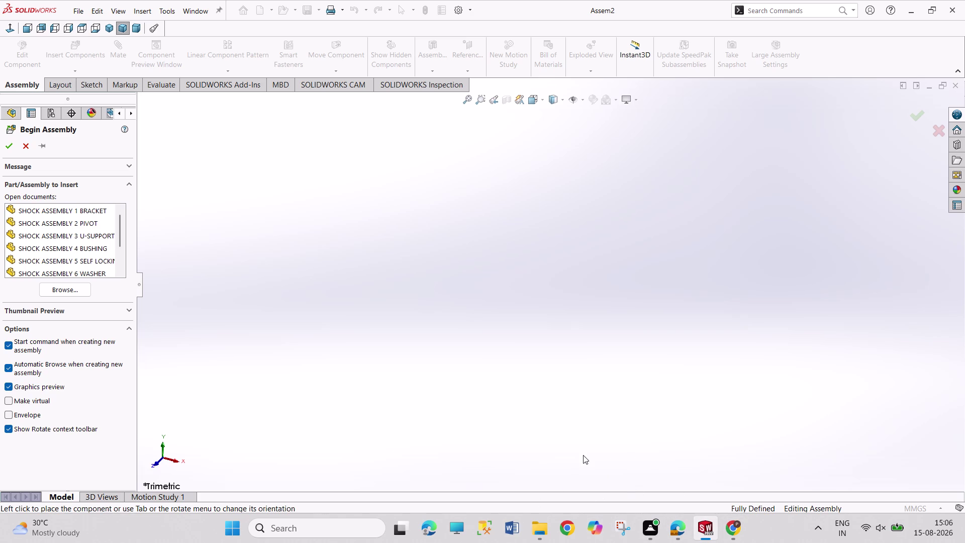
right_drag(583, 456, 673, 483)
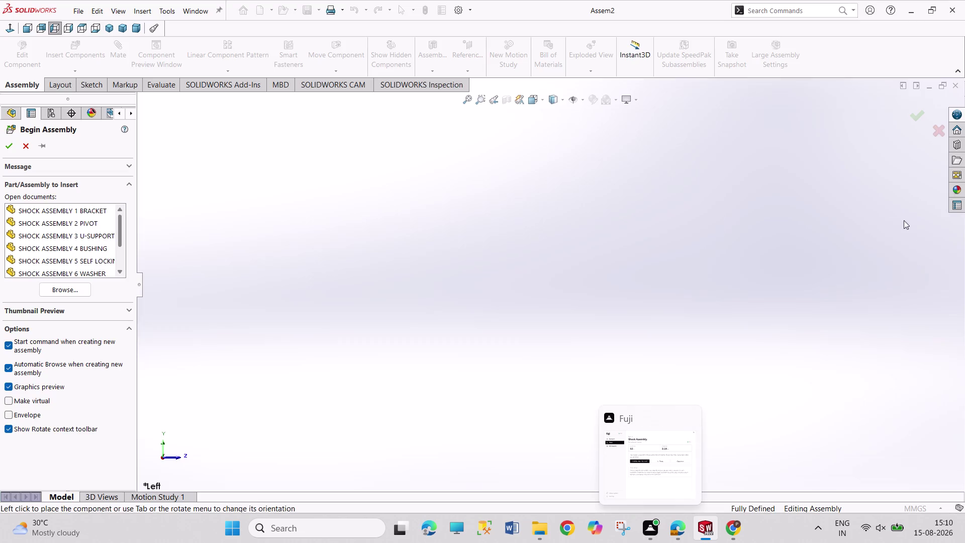
drag(455, 185, 591, 268)
drag(425, 188, 436, 255)
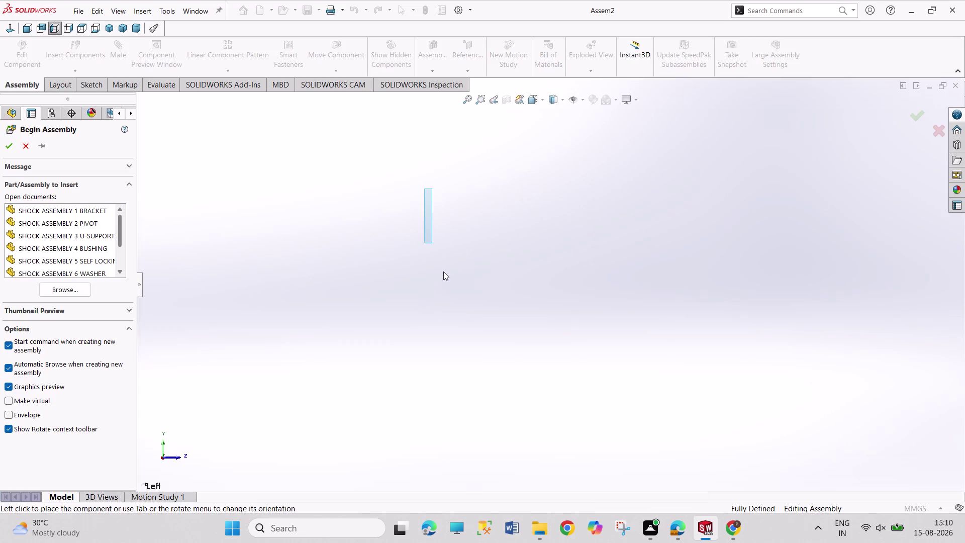
drag(437, 255, 648, 304)
drag(439, 203, 718, 336)
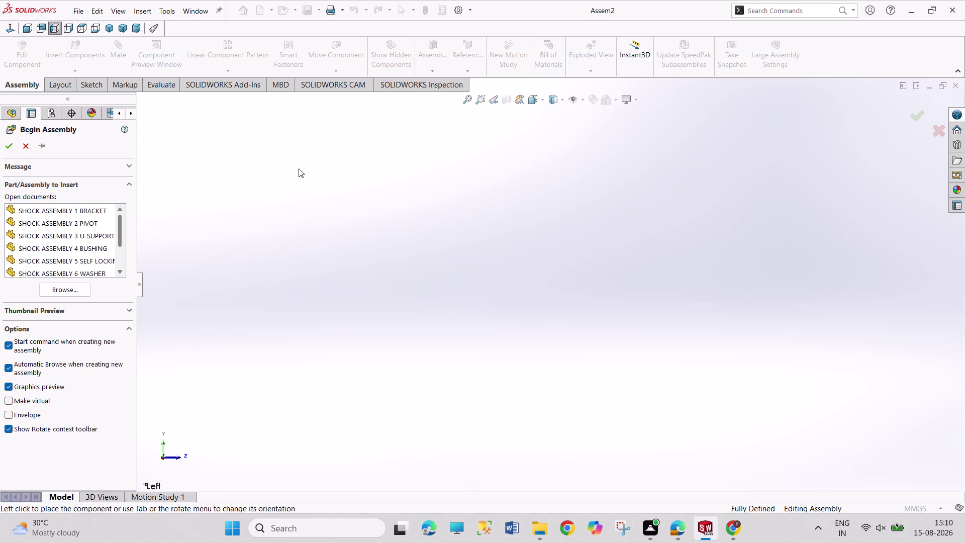
drag(287, 153, 475, 264)
drag(316, 171, 545, 311)
drag(341, 190, 341, 208)
drag(341, 208, 723, 341)
drag(451, 250, 637, 360)
drag(481, 247, 622, 326)
drag(506, 212, 562, 308)
right_drag(200, 201, 215, 237)
right_drag(215, 236, 200, 193)
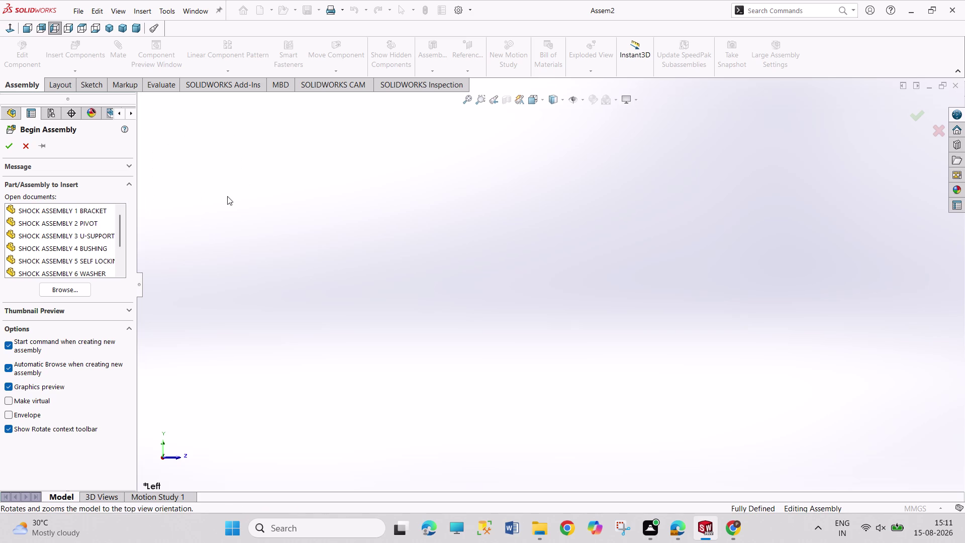
right_drag(229, 197, 239, 211)
drag(239, 211, 351, 262)
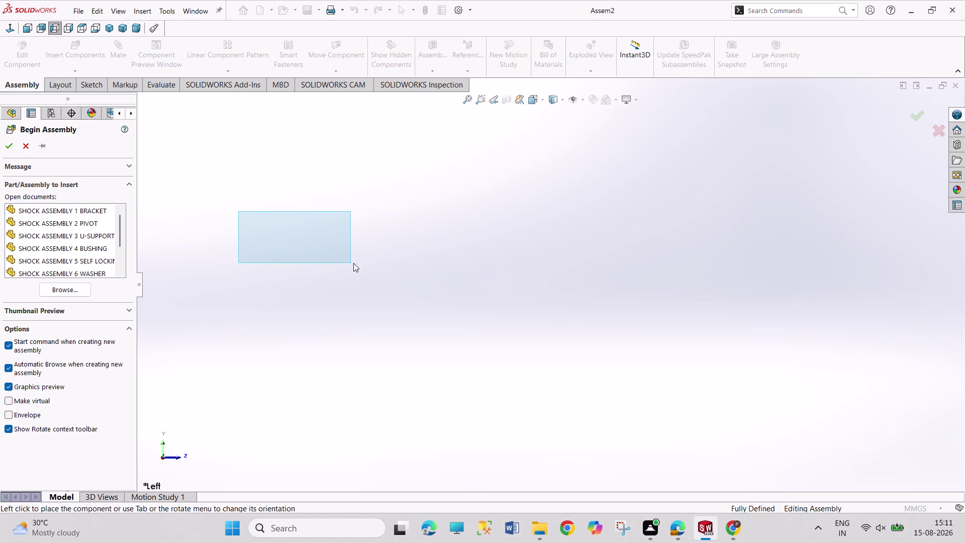
drag(351, 262, 398, 263)
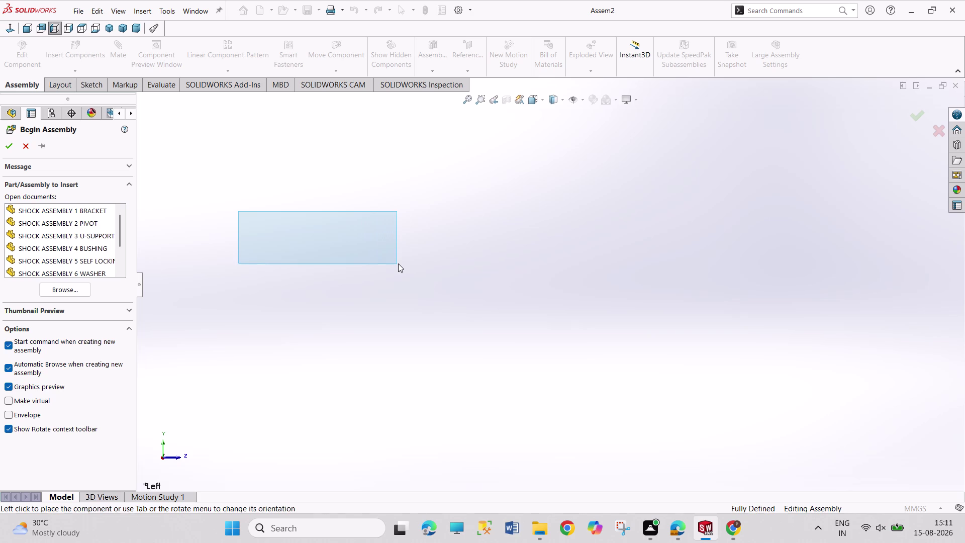
drag(398, 264, 434, 258)
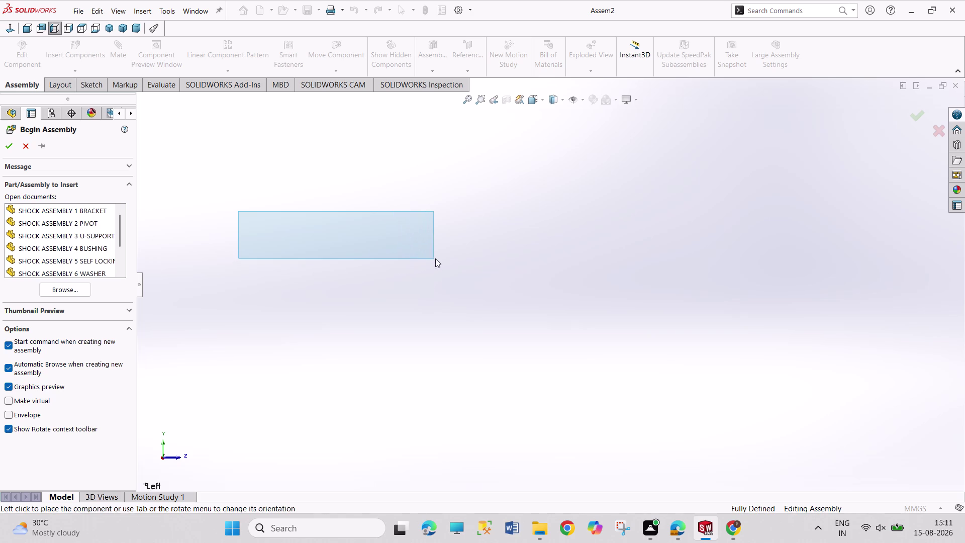
drag(434, 258, 465, 249)
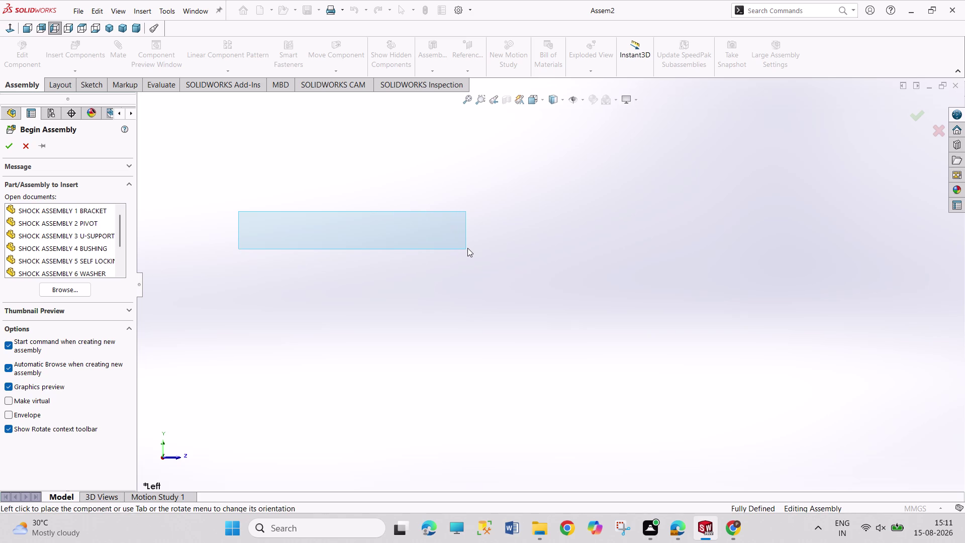
drag(466, 249, 485, 240)
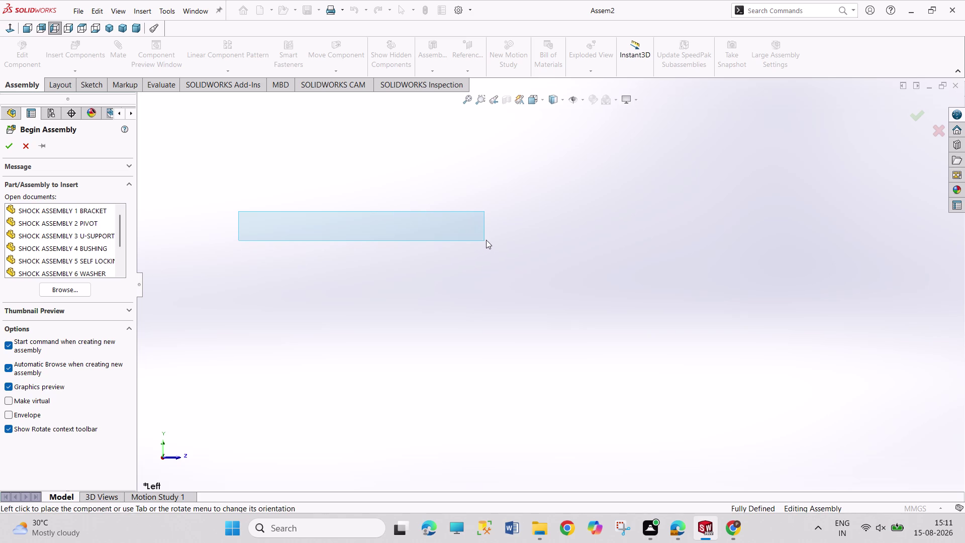
drag(485, 241, 524, 225)
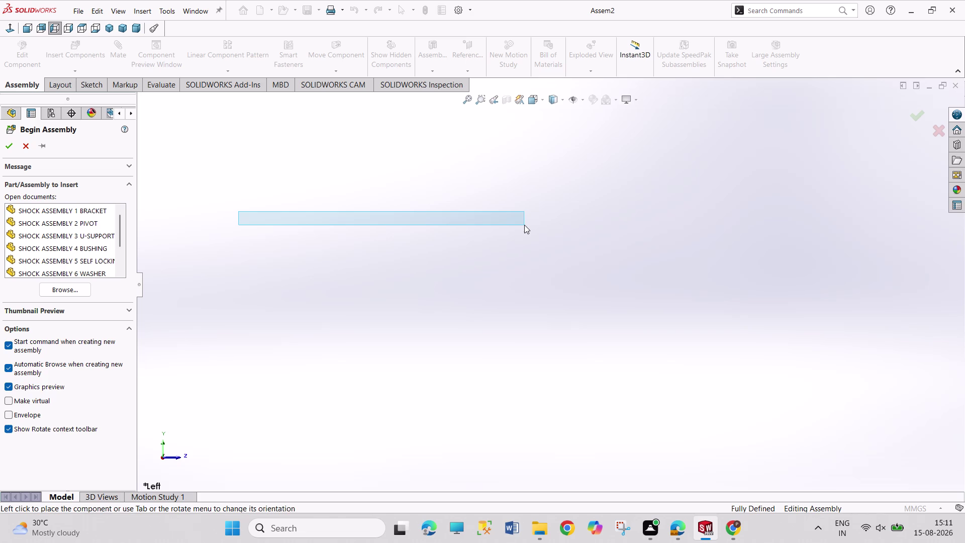
drag(524, 224, 525, 225)
drag(525, 225, 530, 223)
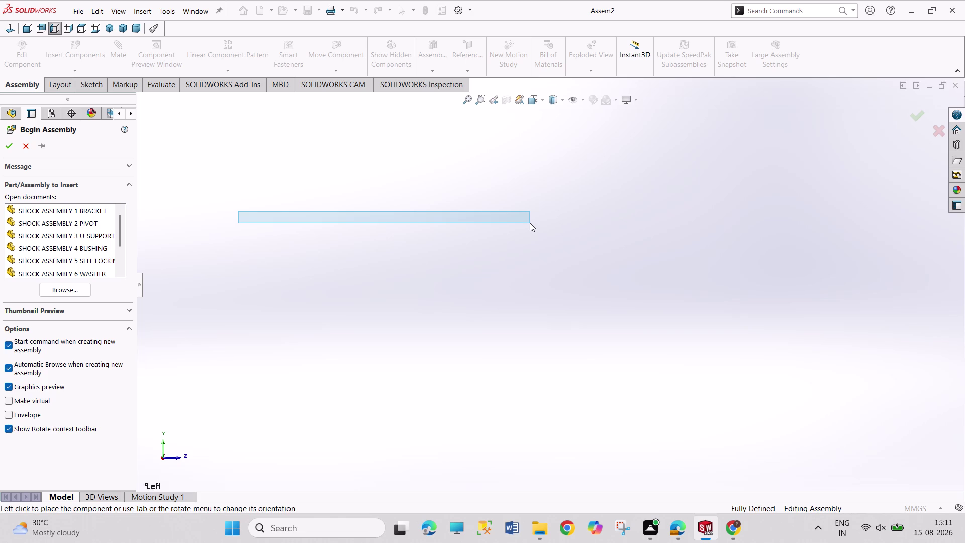
drag(529, 223, 533, 223)
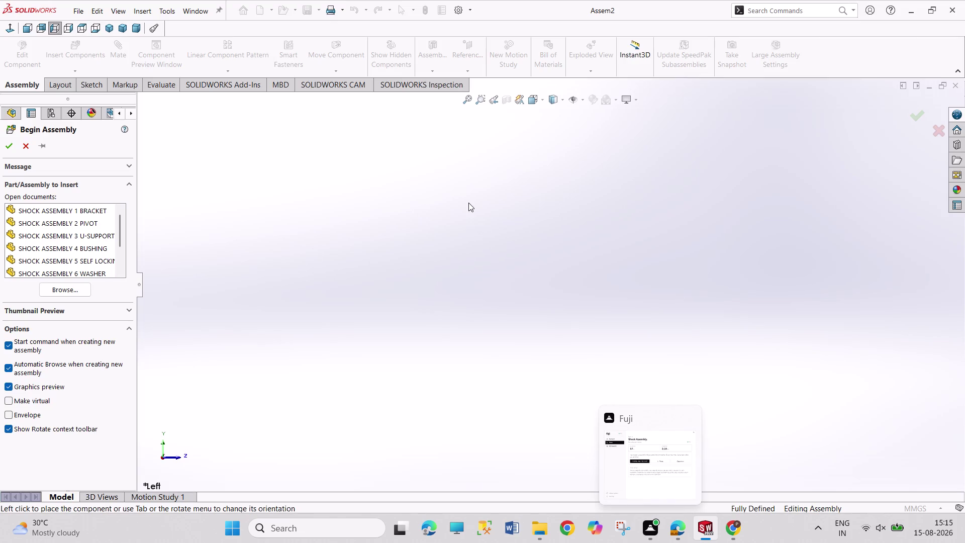
drag(473, 202, 508, 320)
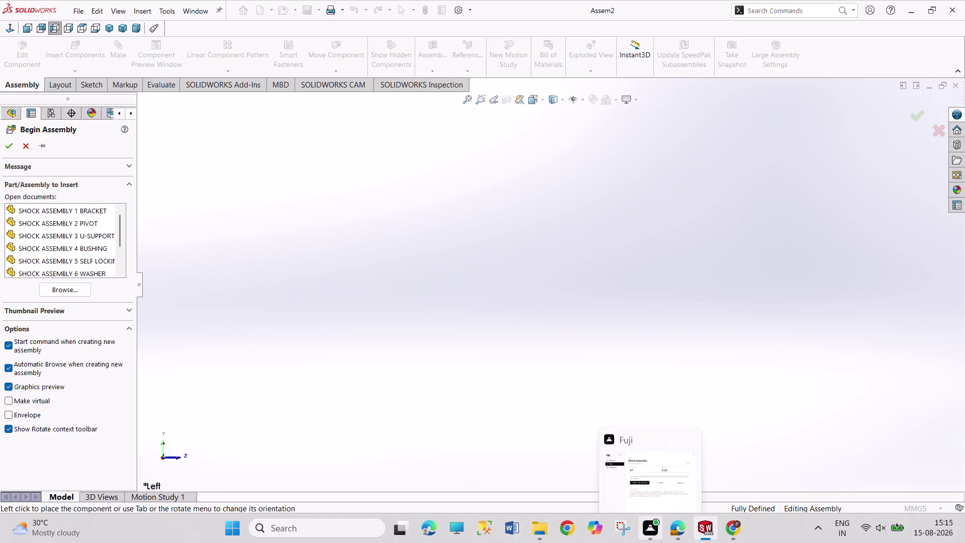
drag(670, 484, 666, 479)
scroll(up, 3)
scroll(up, 3)
scroll(up, 3)
scroll(up, 3)
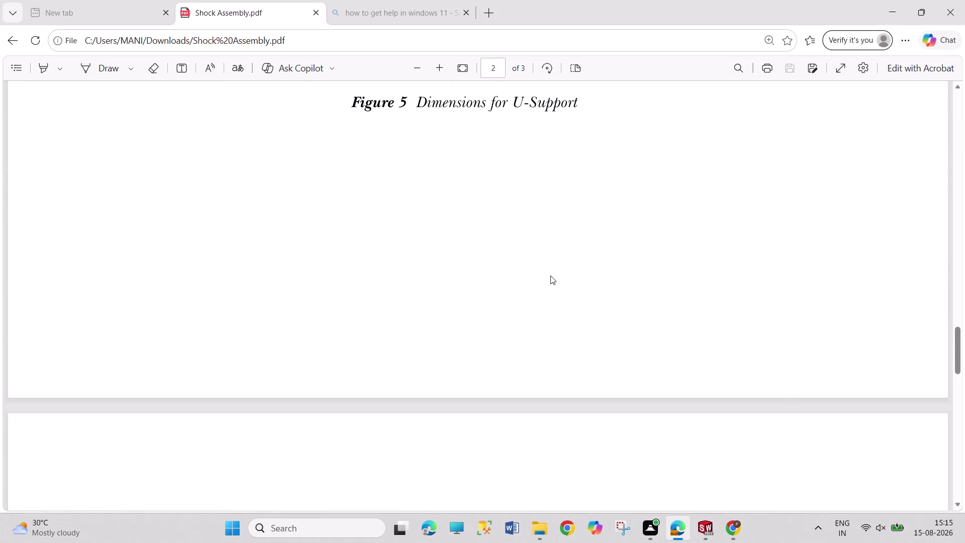
Browse the Shock Assembly PDF drawings across pages 1–3, briefly checking SOLIDWORKS.
scroll(up, 3)
scroll(up, 3)
scroll(up, 3)
scroll(up, 3)
scroll(up, 3)
drag(593, 184, 597, 182)
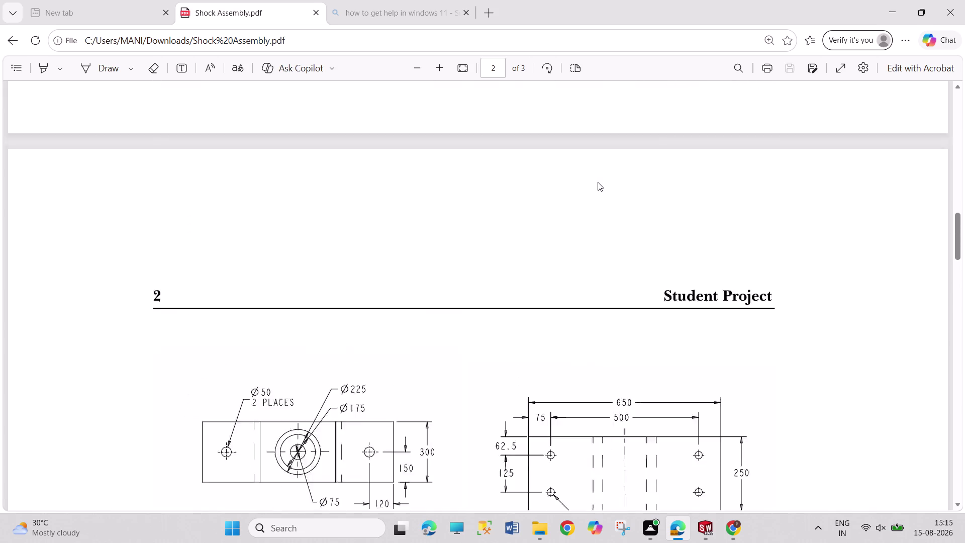
drag(598, 182, 598, 182)
scroll(up, 3)
scroll(up, 3)
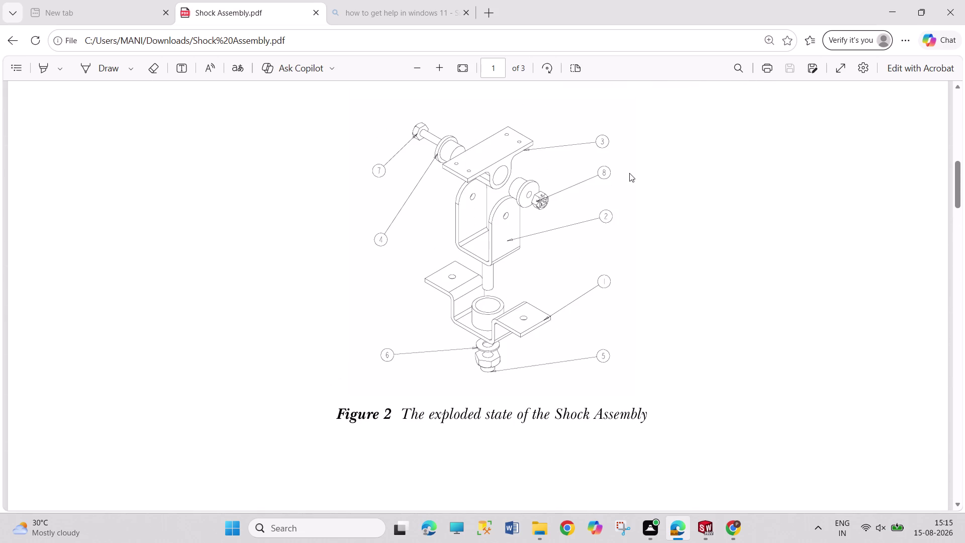
scroll(up, 3)
scroll(up, 3)
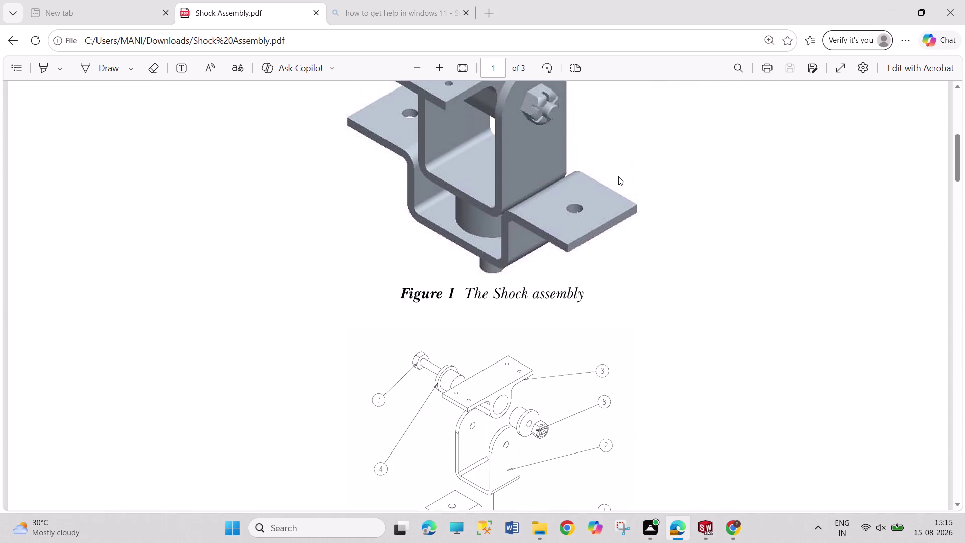
scroll(up, 3)
scroll(up, 3)
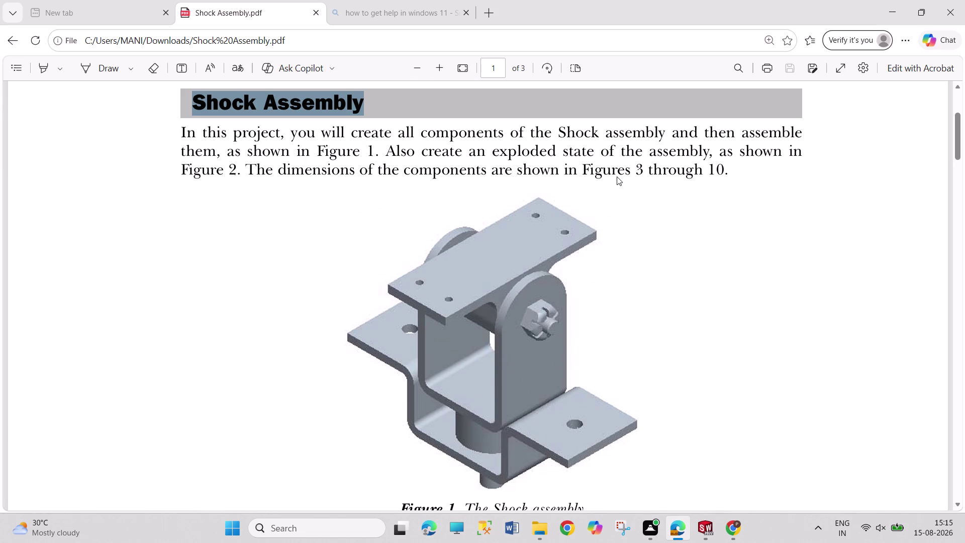
scroll(up, 3)
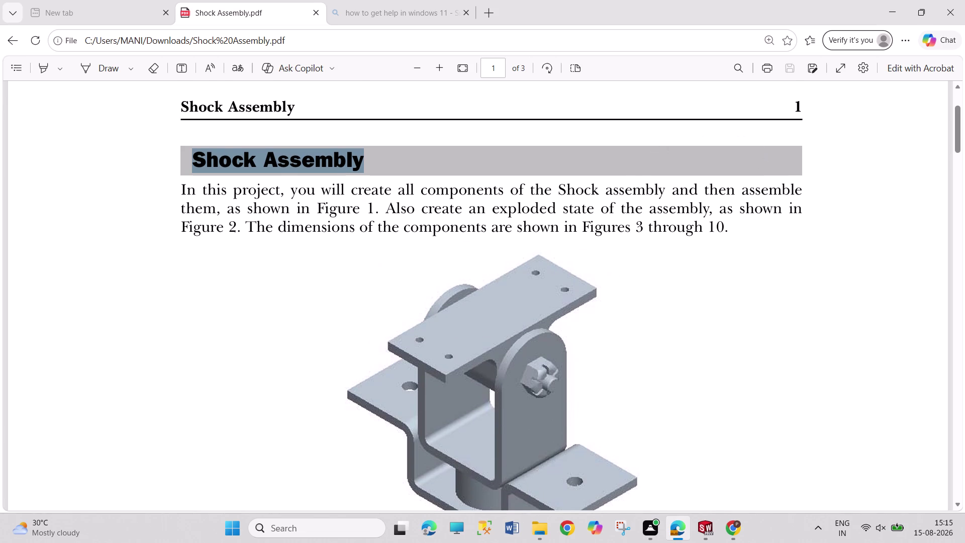
scroll(down, 3)
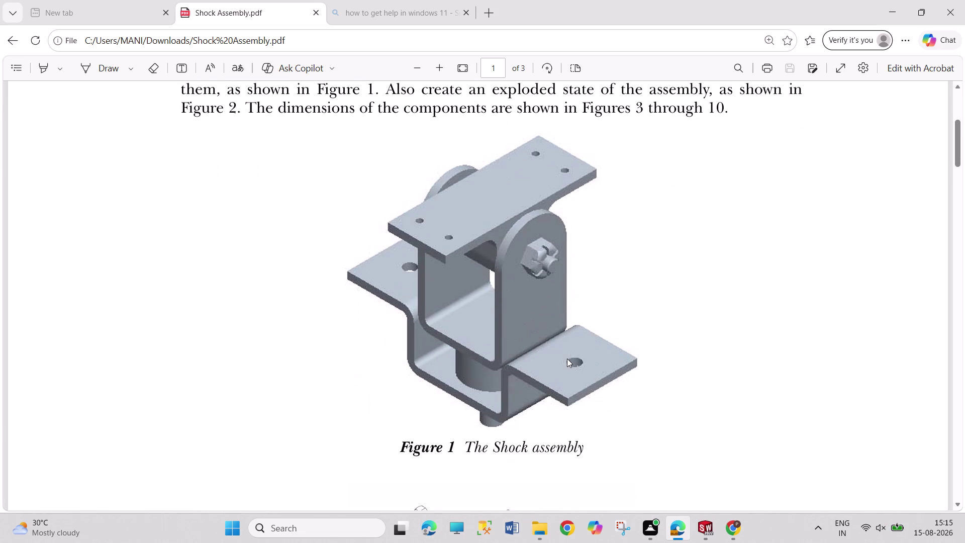
scroll(down, 3)
scroll(down, 3)
scroll(down, 3)
scroll(down, 3)
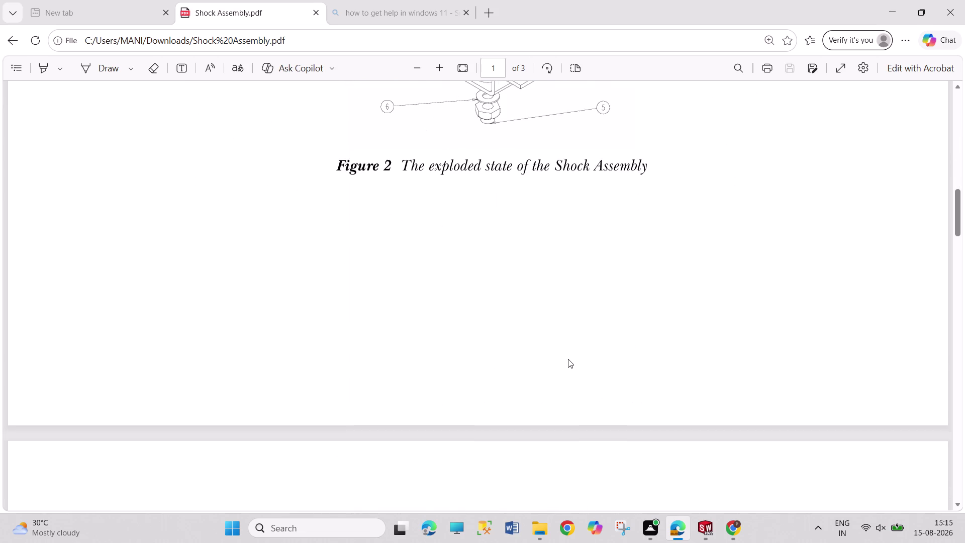
scroll(down, 3)
scroll(down, 3)
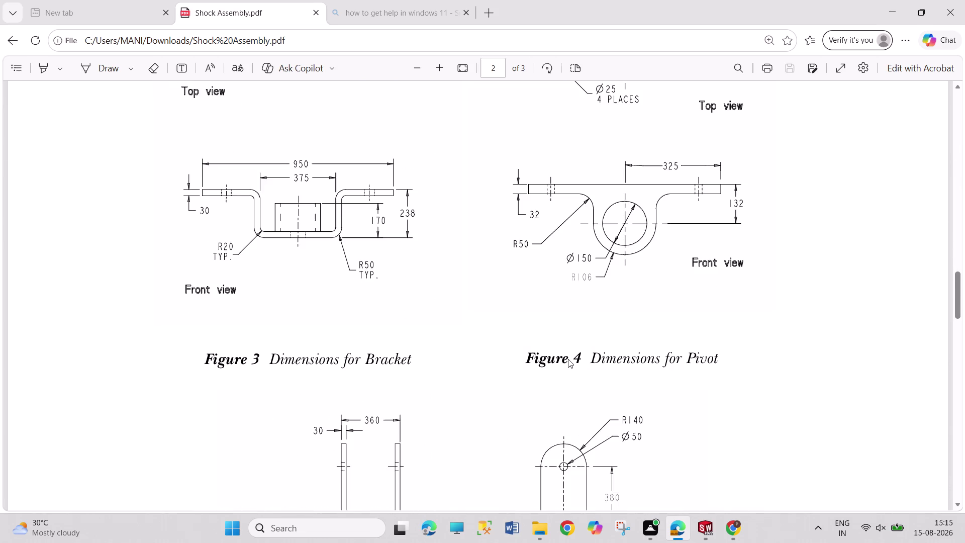
scroll(up, 3)
scroll(down, 3)
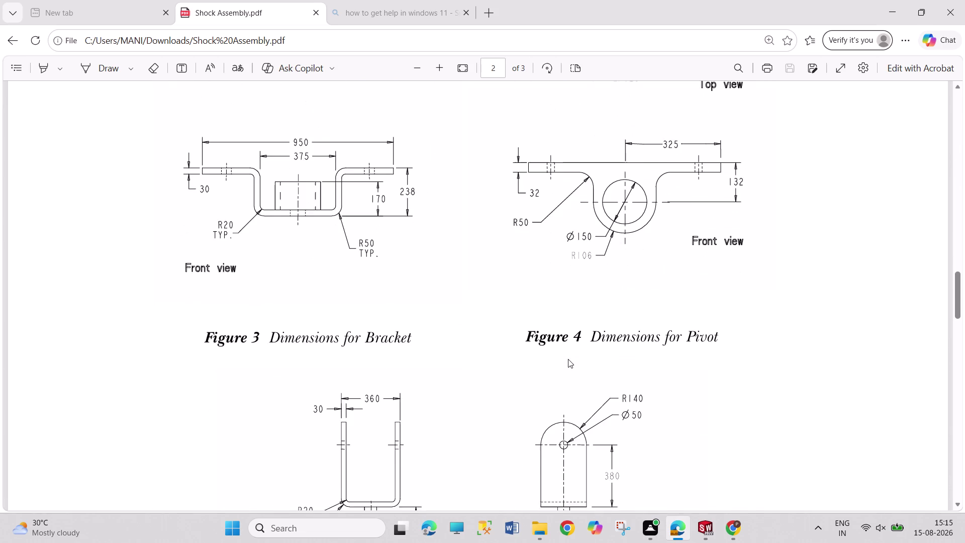
scroll(down, 3)
scroll(up, 3)
scroll(up, 3)
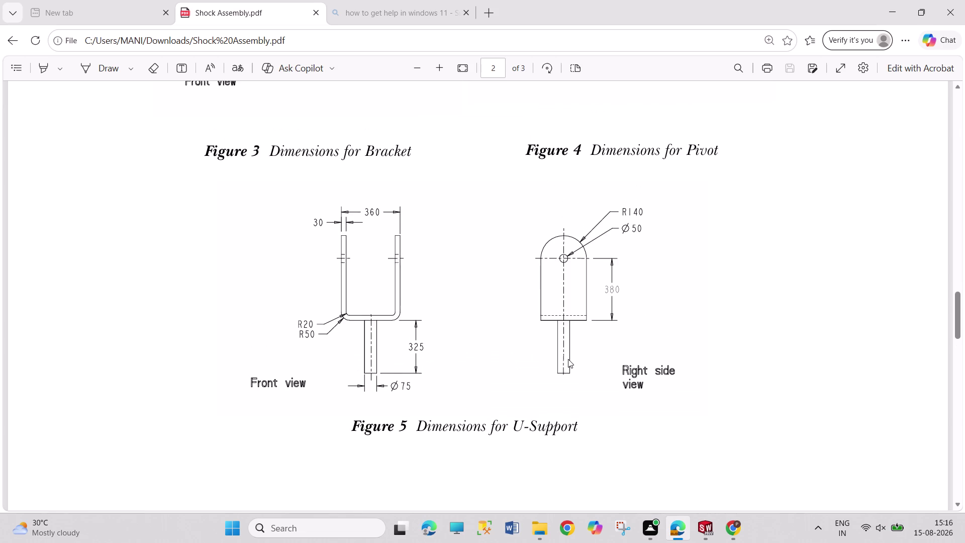
scroll(up, 3)
scroll(up, 3)
scroll(up, 3)
scroll(up, 3)
scroll(up, 3)
scroll(up, 3)
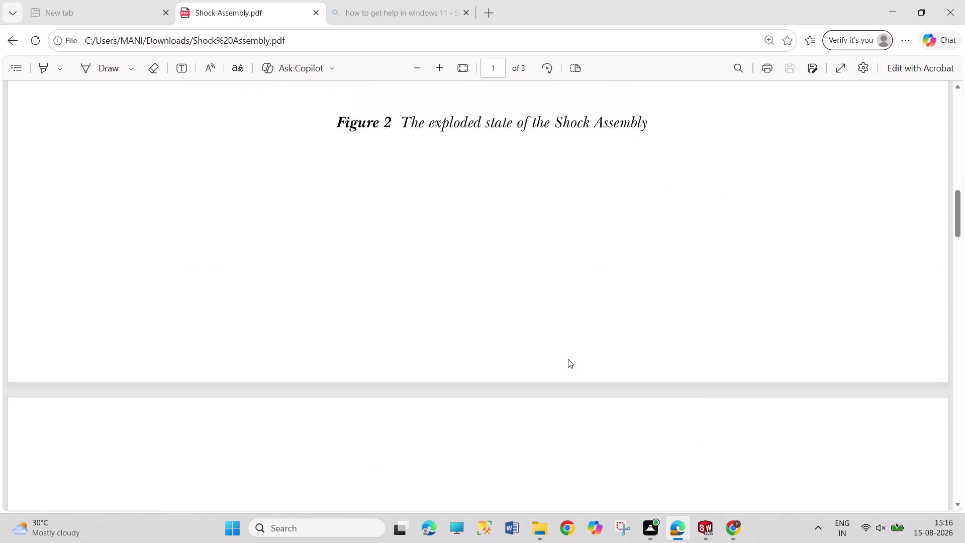
scroll(up, 3)
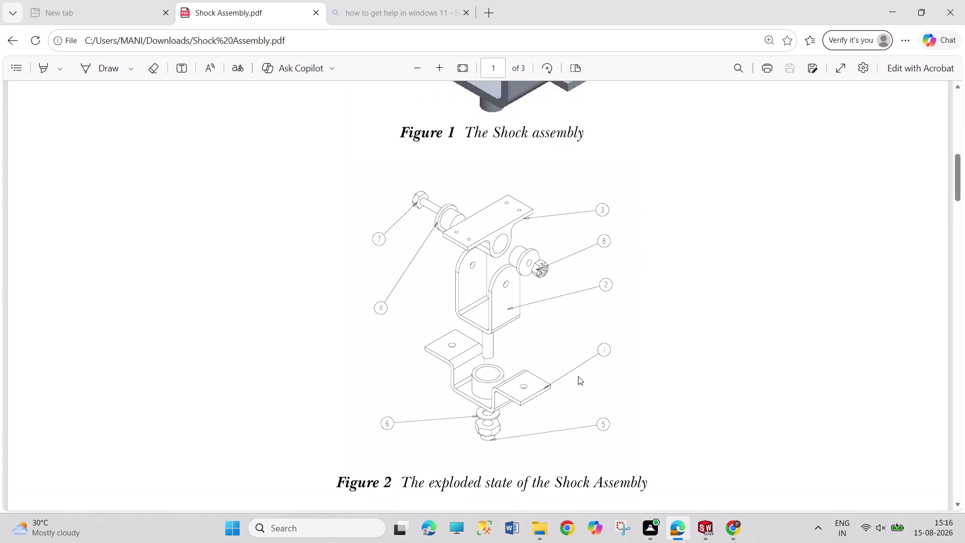
scroll(up, 3)
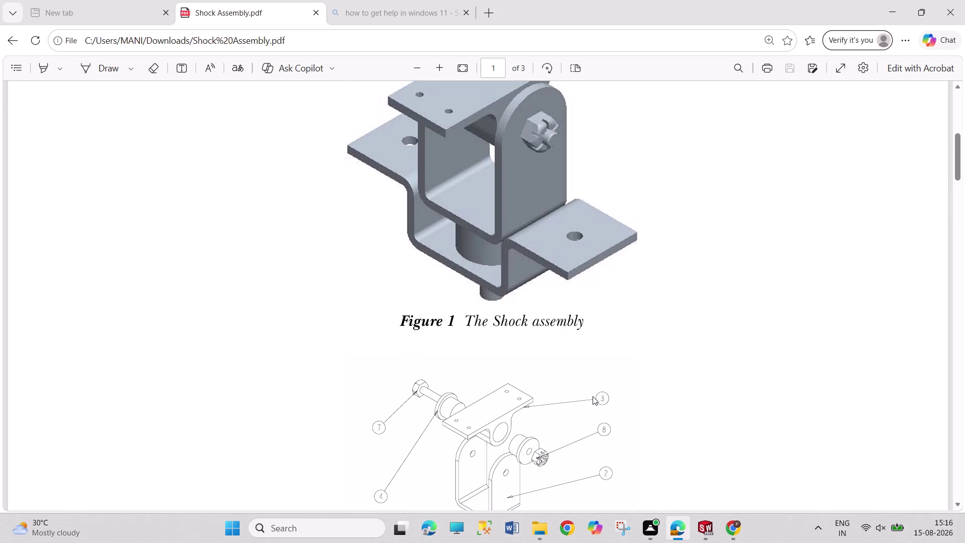
scroll(down, 3)
scroll(down, 3)
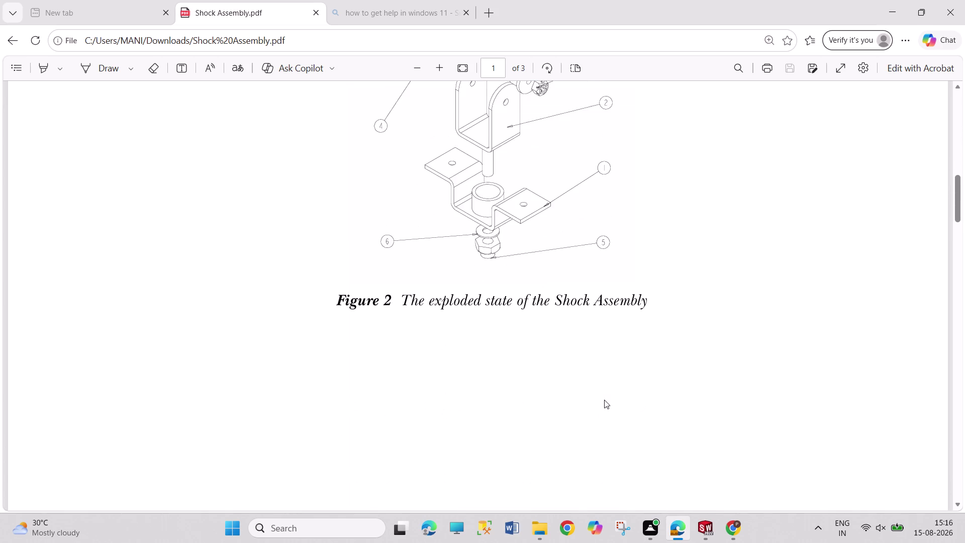
scroll(down, 3)
scroll(up, 3)
scroll(up, 3)
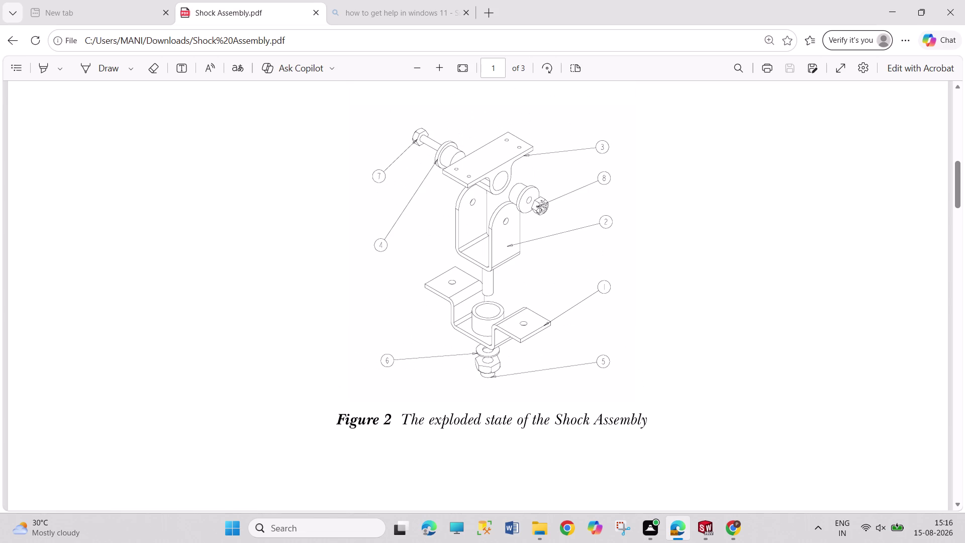
scroll(up, 3)
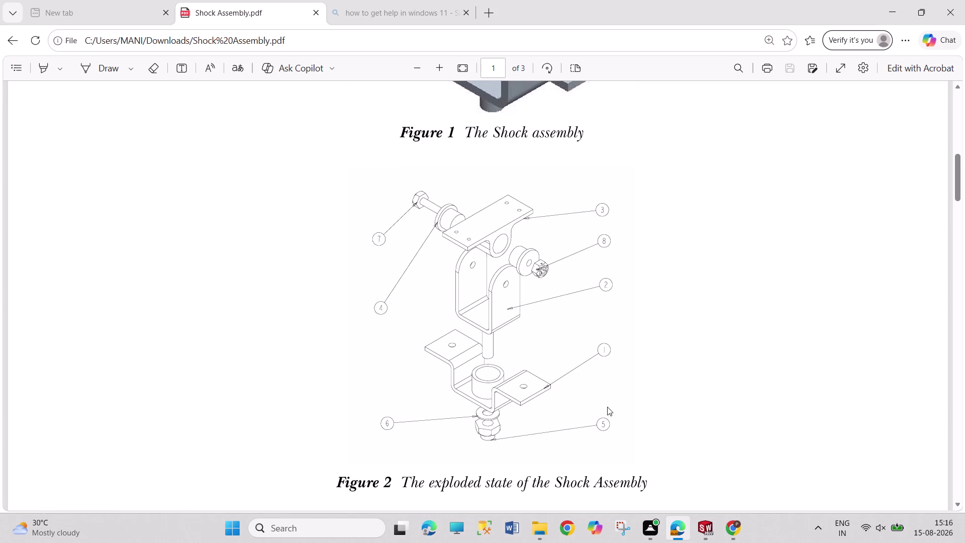
scroll(down, 3)
scroll(down, 3)
scroll(down, 3)
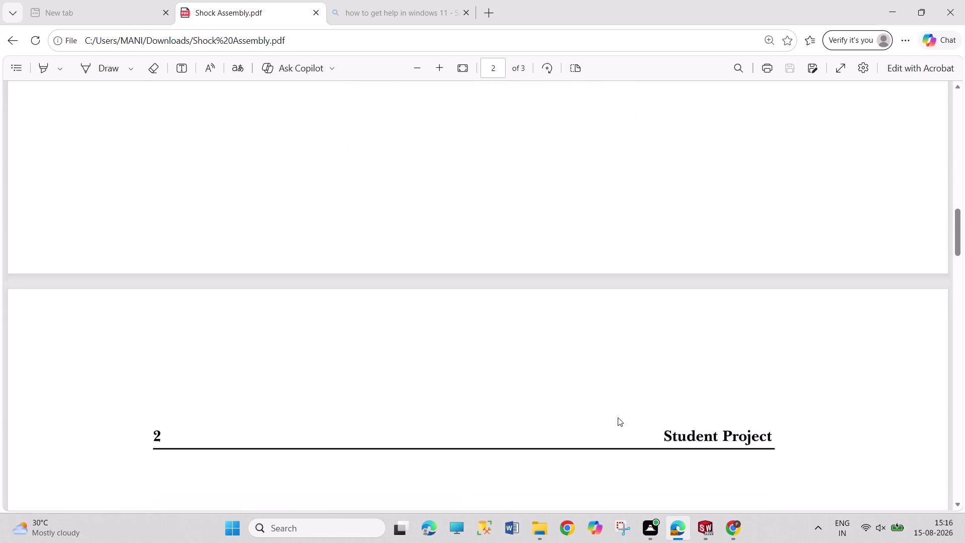
scroll(down, 3)
scroll(down, 3)
scroll(down, 3)
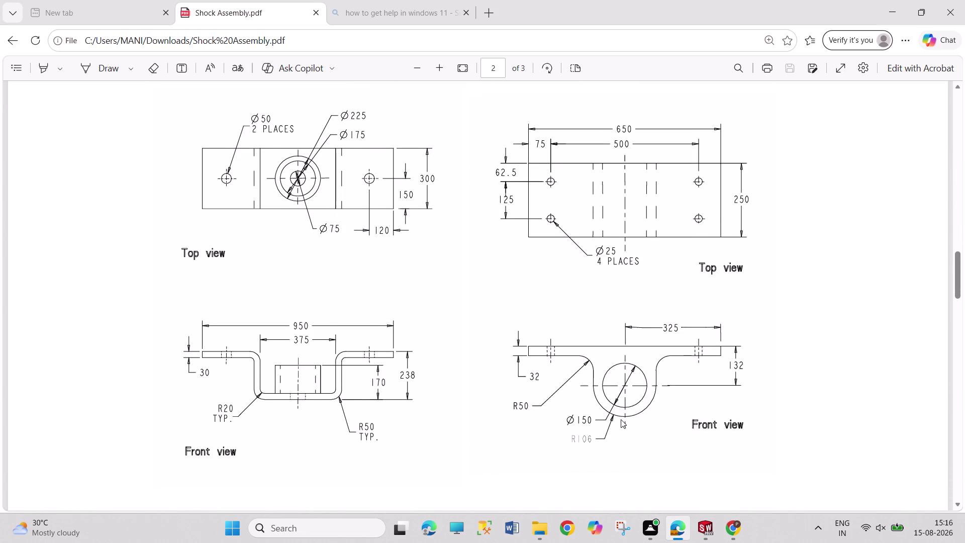
scroll(up, 3)
scroll(down, 3)
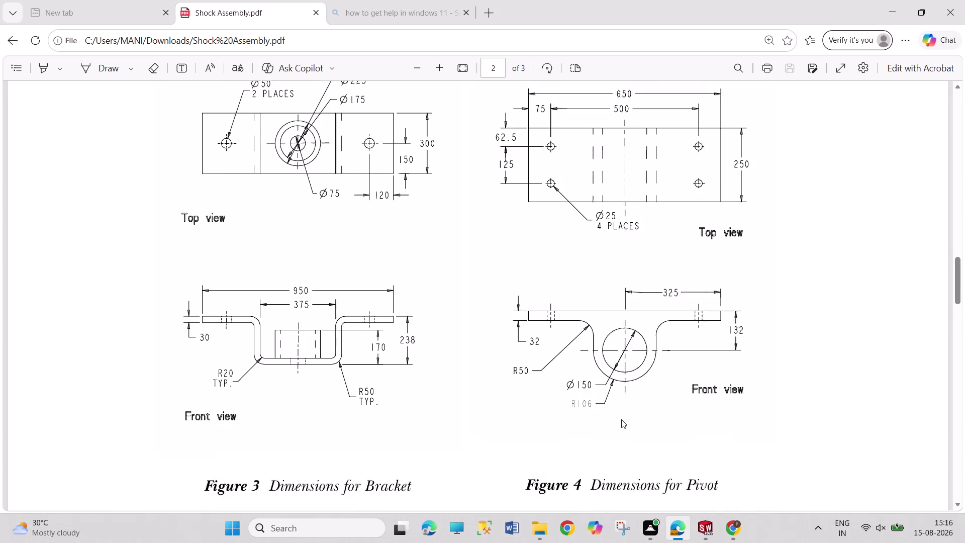
scroll(down, 3)
scroll(down, 3)
scroll(up, 3)
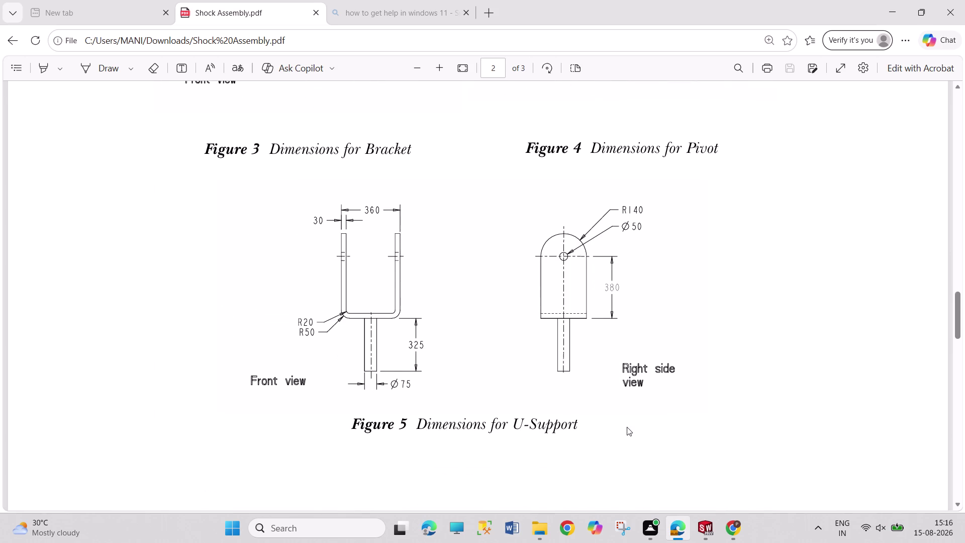
scroll(up, 3)
scroll(down, 3)
scroll(down, 3)
scroll(down, 3)
scroll(down, 3)
scroll(down, 3)
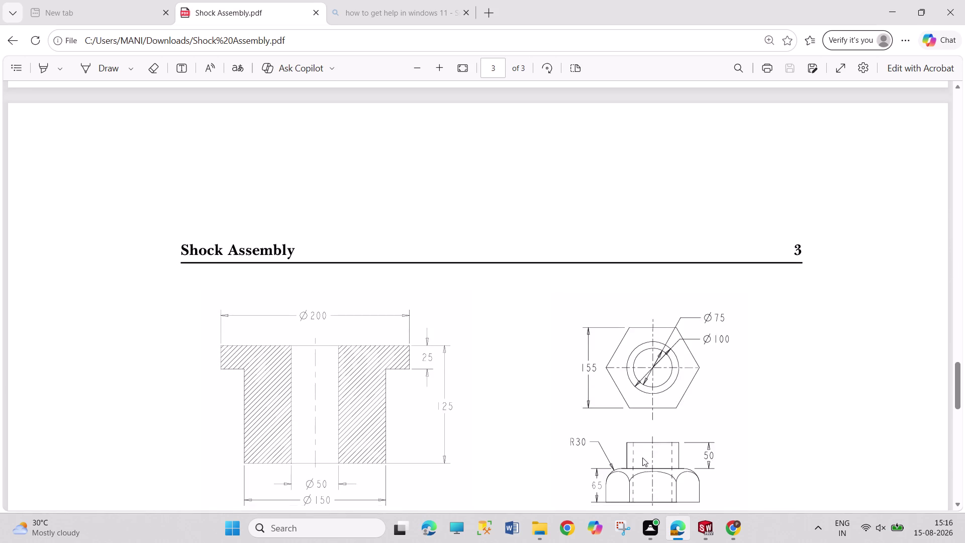
scroll(down, 3)
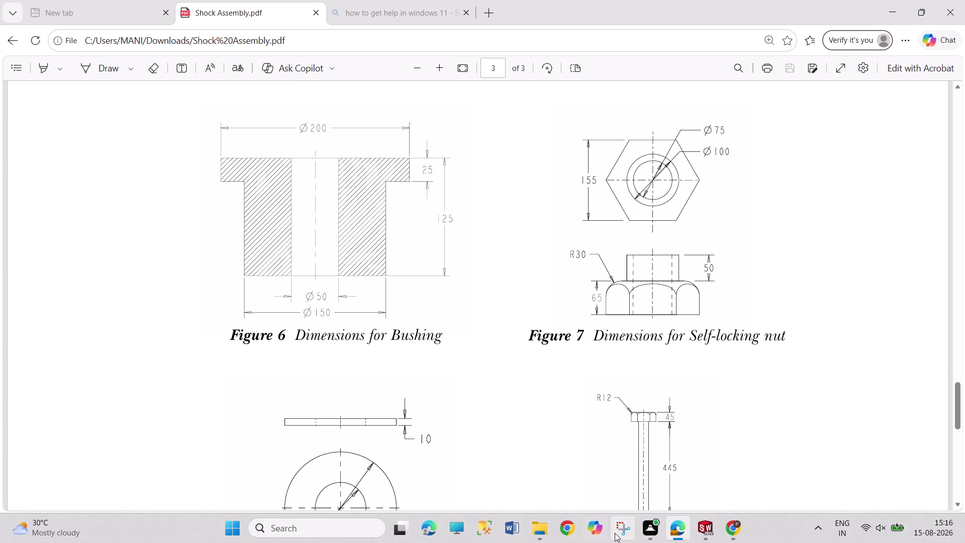
click(696, 537)
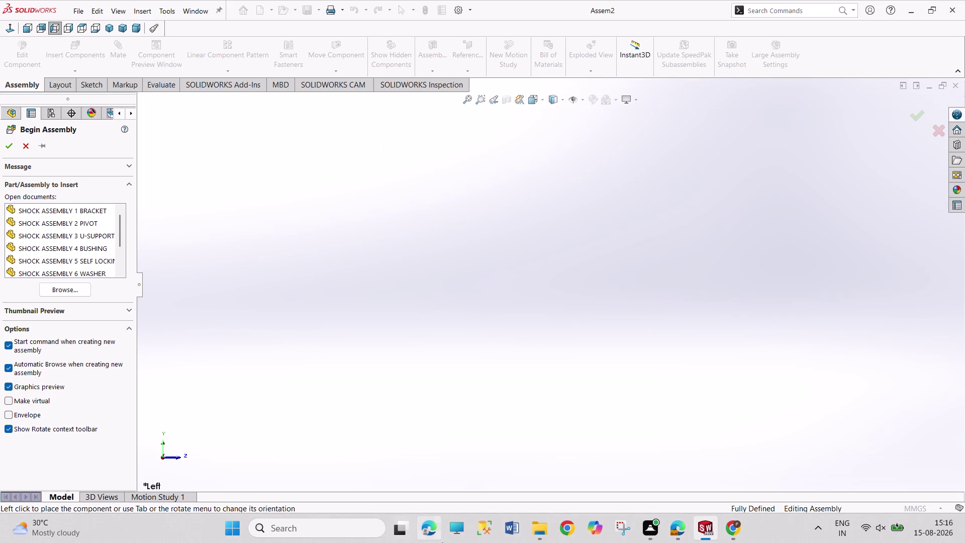
Review page 3's bushing and self-locking nut dimensions, then return to SOLIDWORKS.
click(677, 531)
scroll(up, 3)
scroll(up, 3)
scroll(up, 3)
scroll(up, 3)
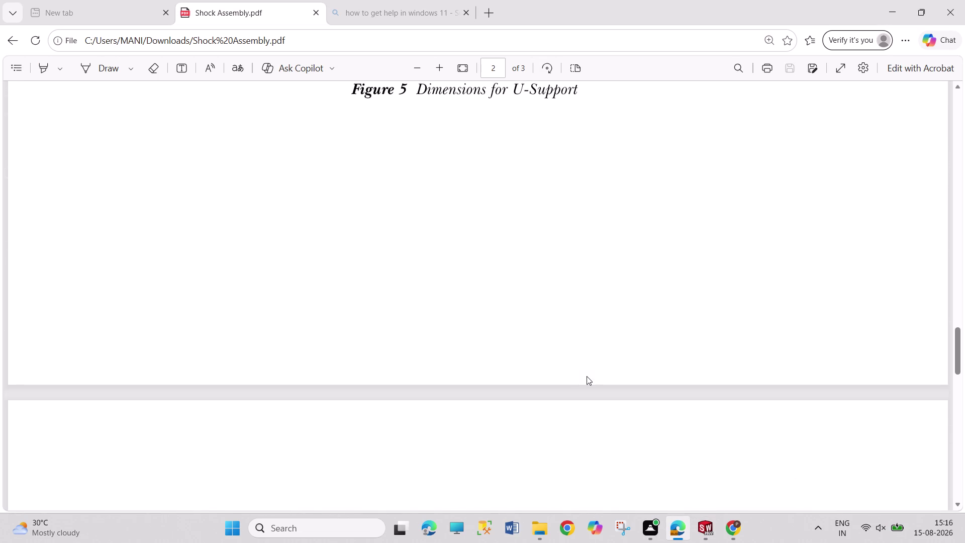
scroll(up, 3)
scroll(up, 3)
scroll(up, 3)
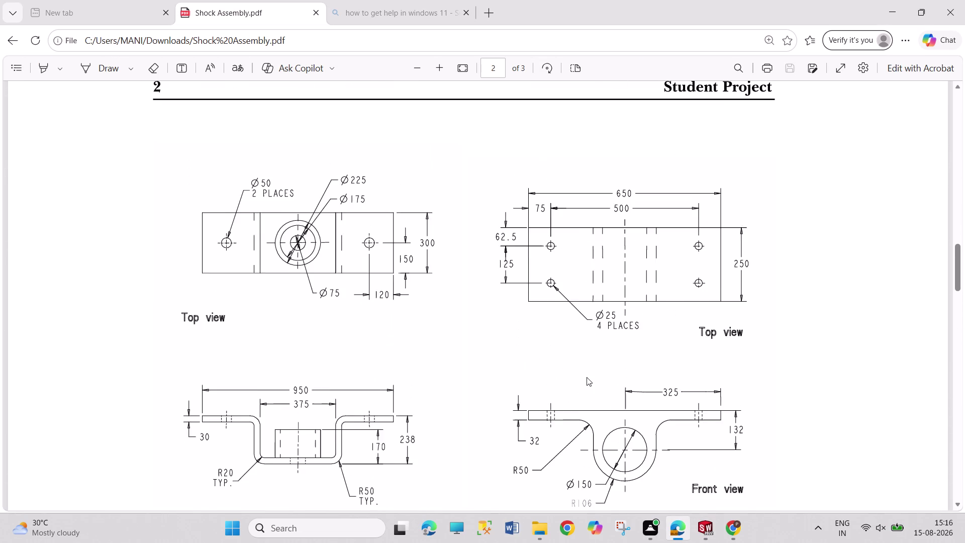
scroll(up, 3)
scroll(up, 3)
scroll(up, 3)
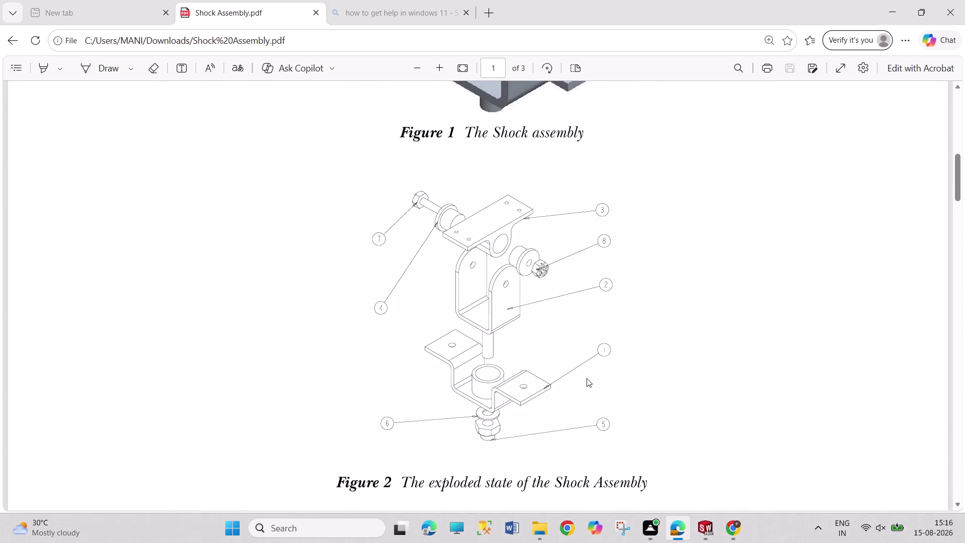
scroll(down, 3)
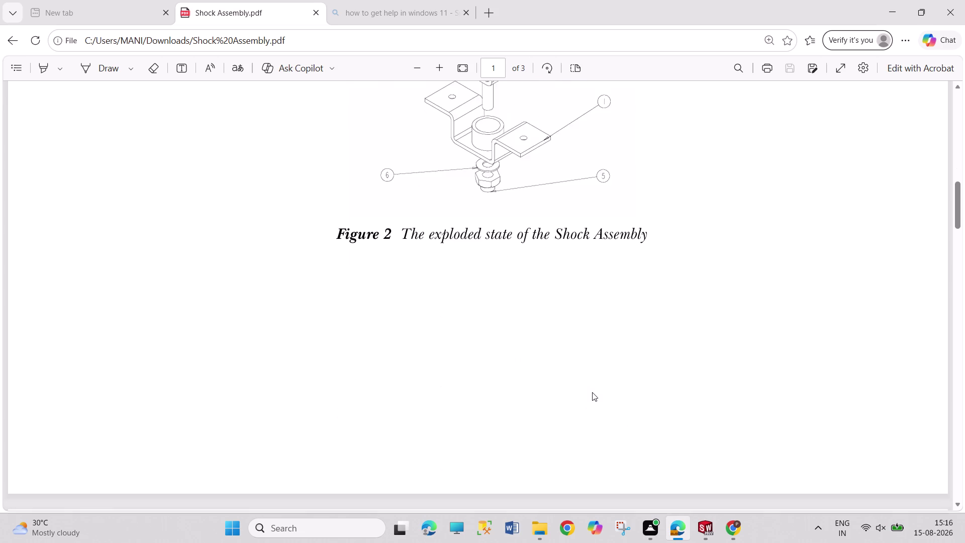
scroll(down, 3)
scroll(down, 3)
scroll(down, 3)
scroll(down, 3)
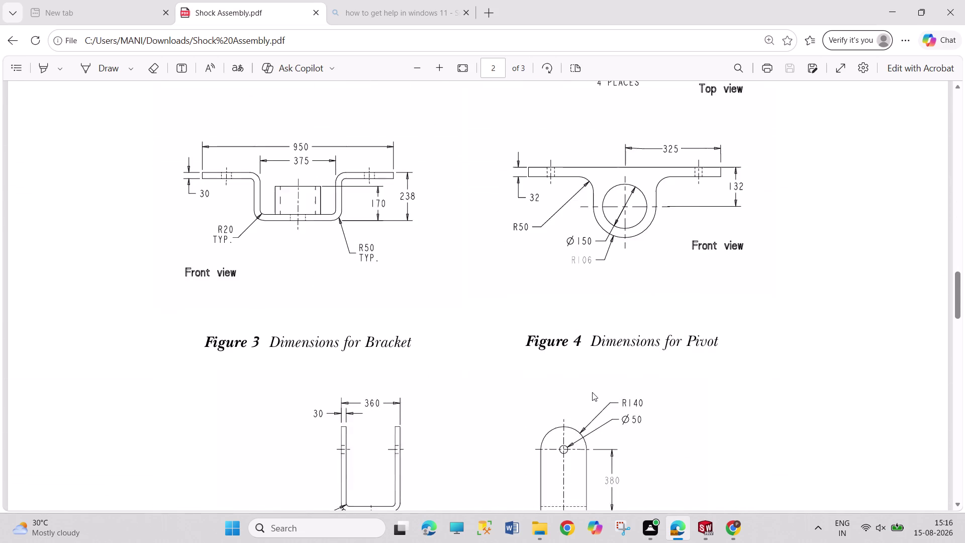
scroll(down, 3)
scroll(down, 3)
scroll(down, 3)
scroll(down, 3)
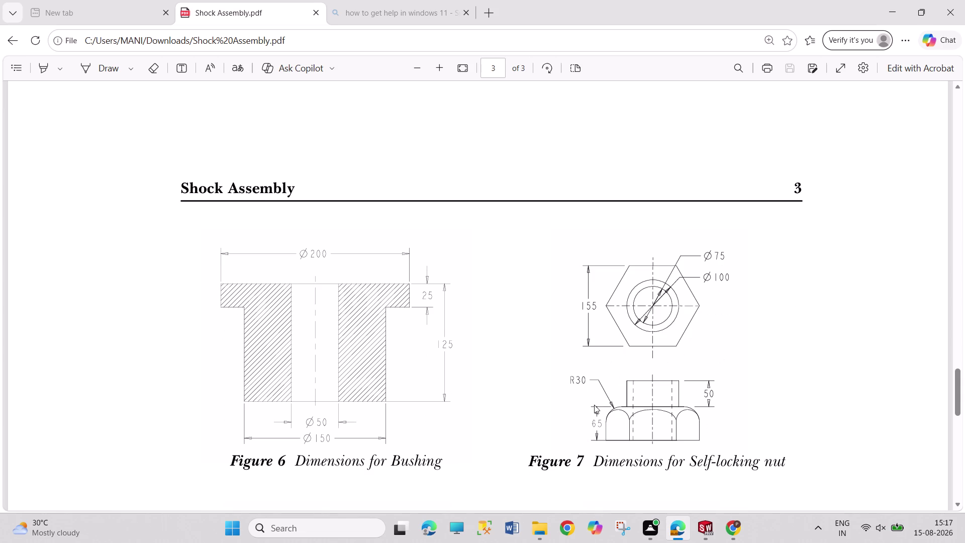
scroll(down, 3)
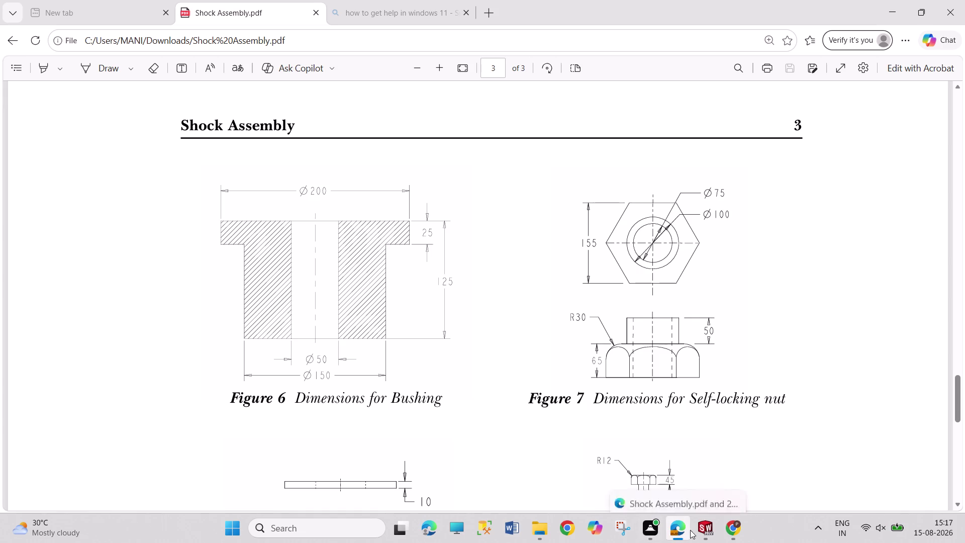
click(705, 539)
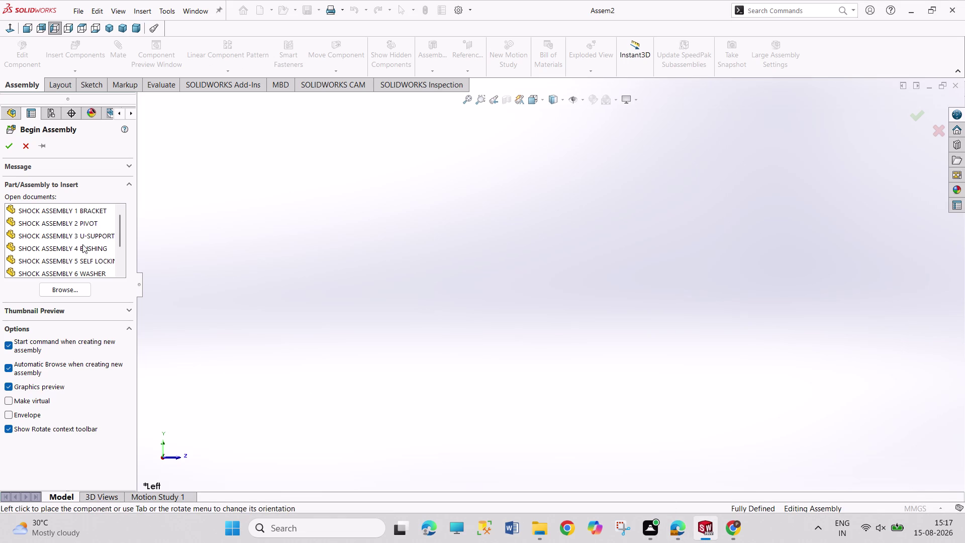
Try placing the U-support part, then cancel it with Escape.
double_click(72, 233)
click(86, 241)
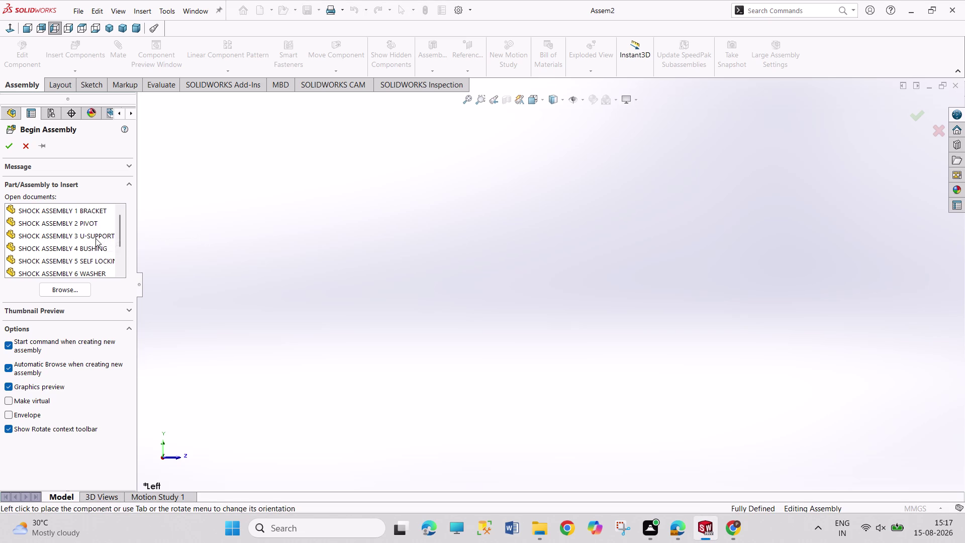
double_click(98, 238)
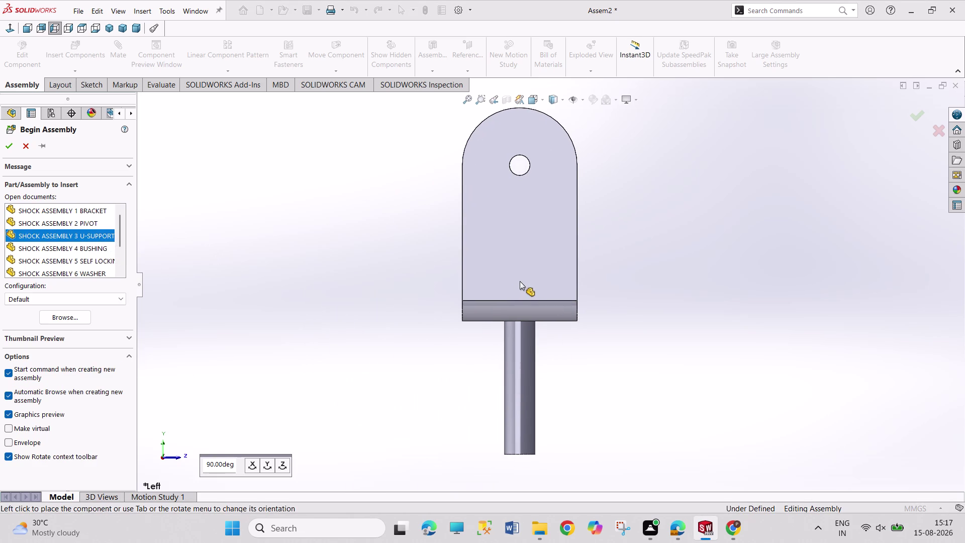
key(Escape)
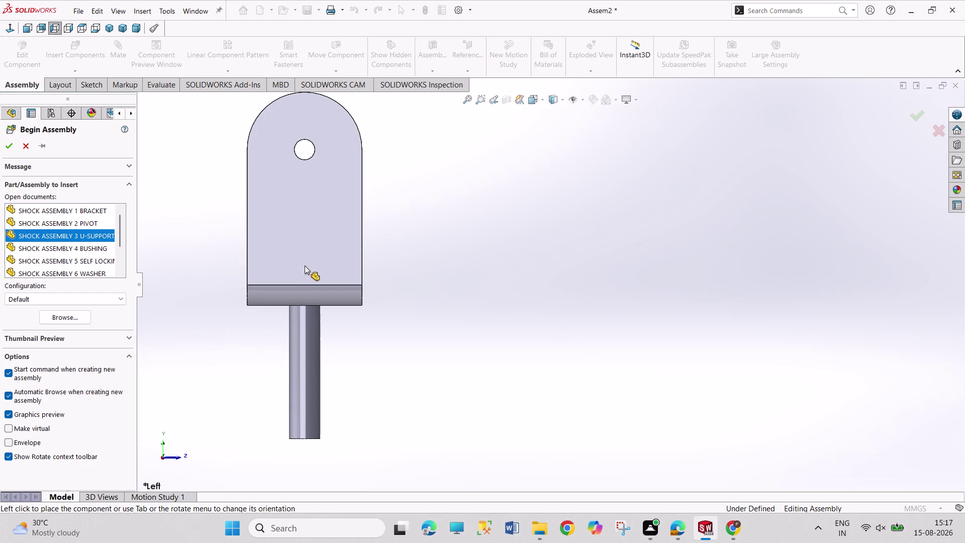
key(Escape)
key(Escape)
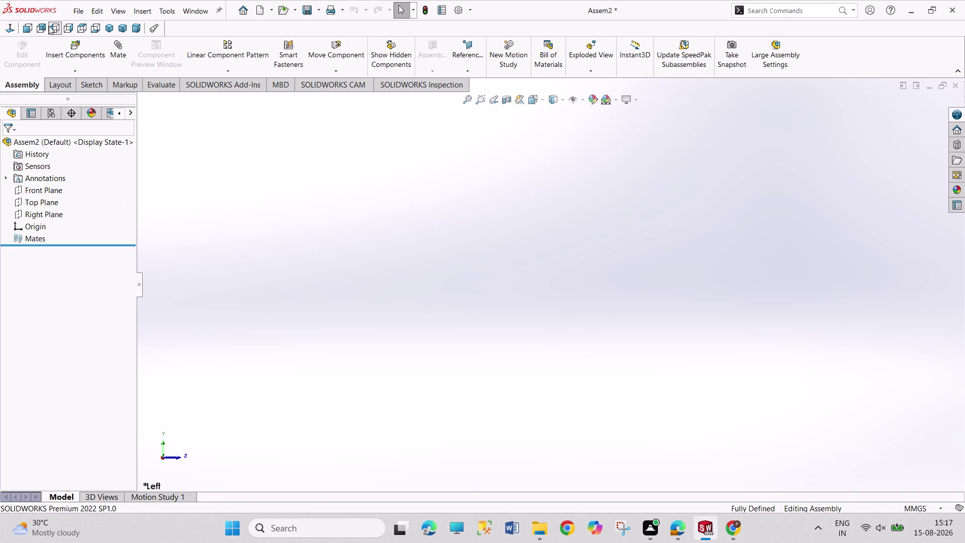
Insert the pivot into Assem2, inspect it, then undo the placement.
click(56, 45)
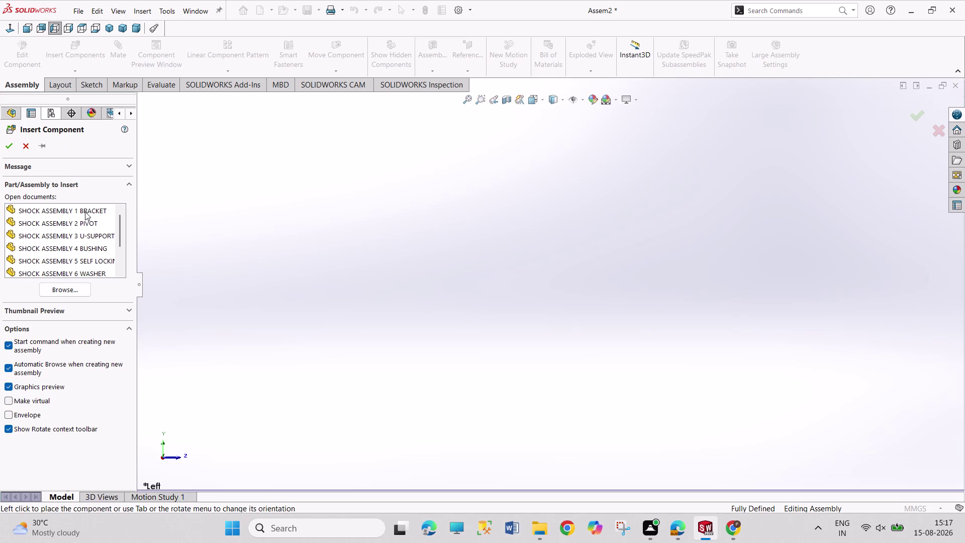
double_click(85, 211)
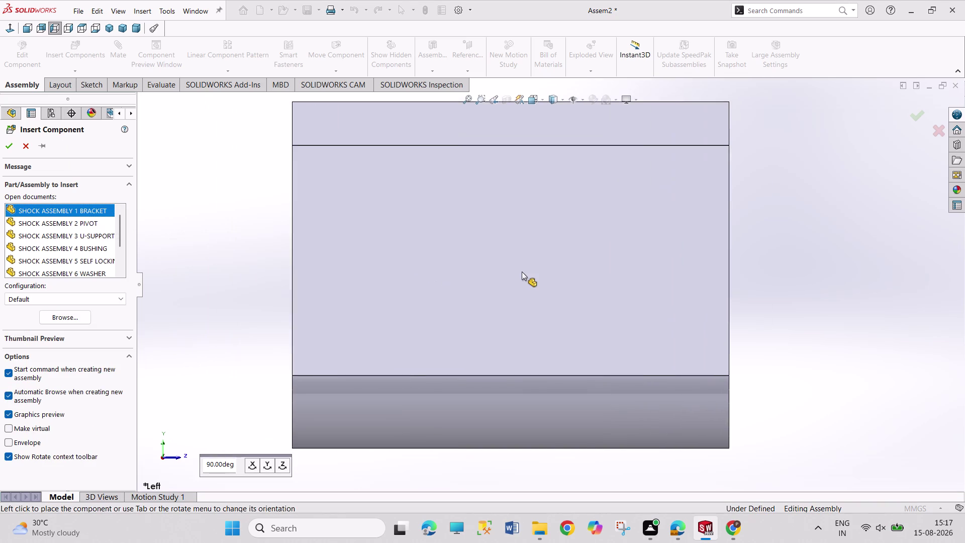
double_click(95, 228)
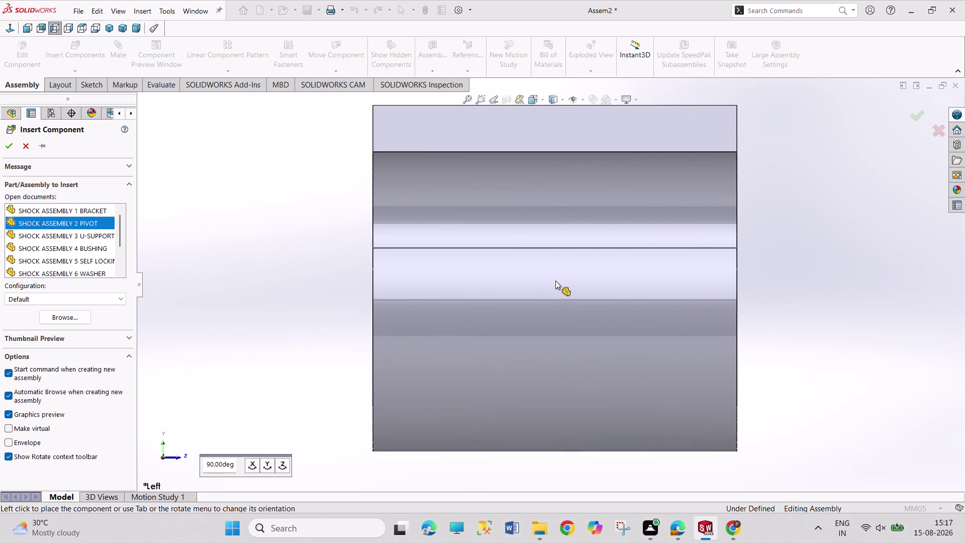
click(556, 280)
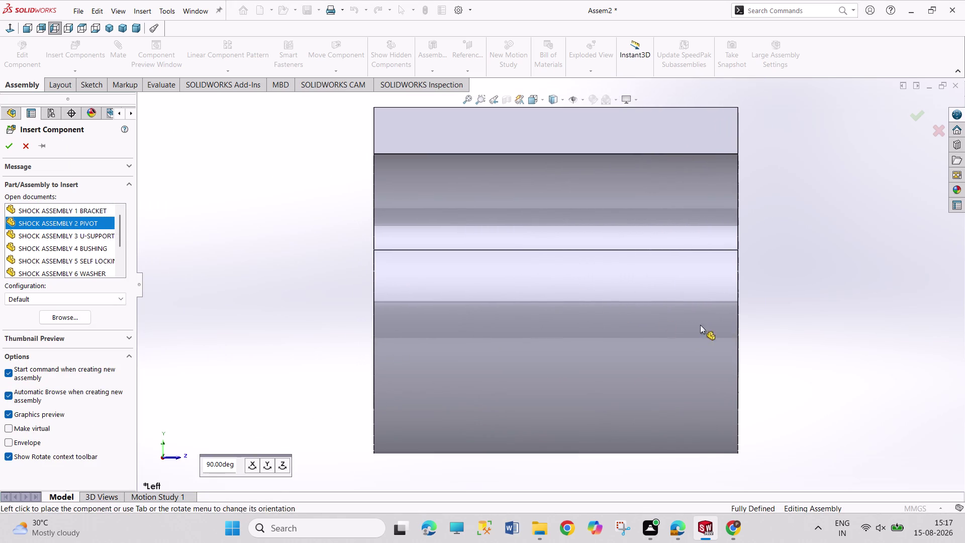
middle_drag(780, 341, 735, 332)
scroll(up, 3)
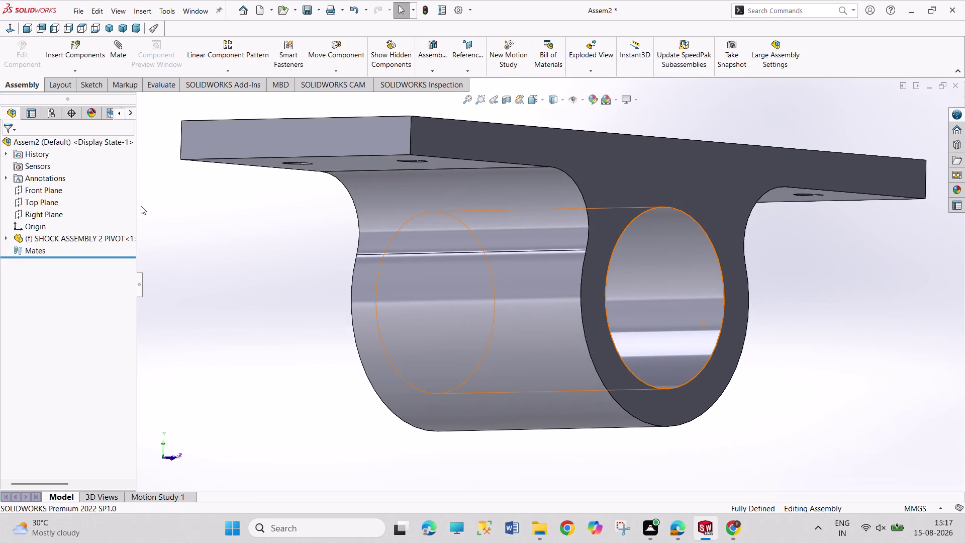
key(ctrl+z)
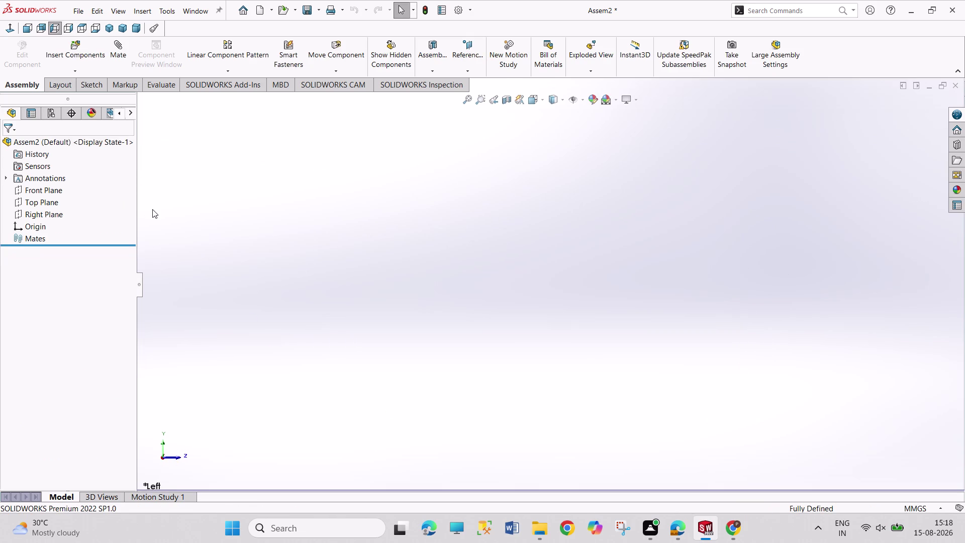
Reopen Insert Components and switch over to the Shock Assembly PDF.
click(72, 56)
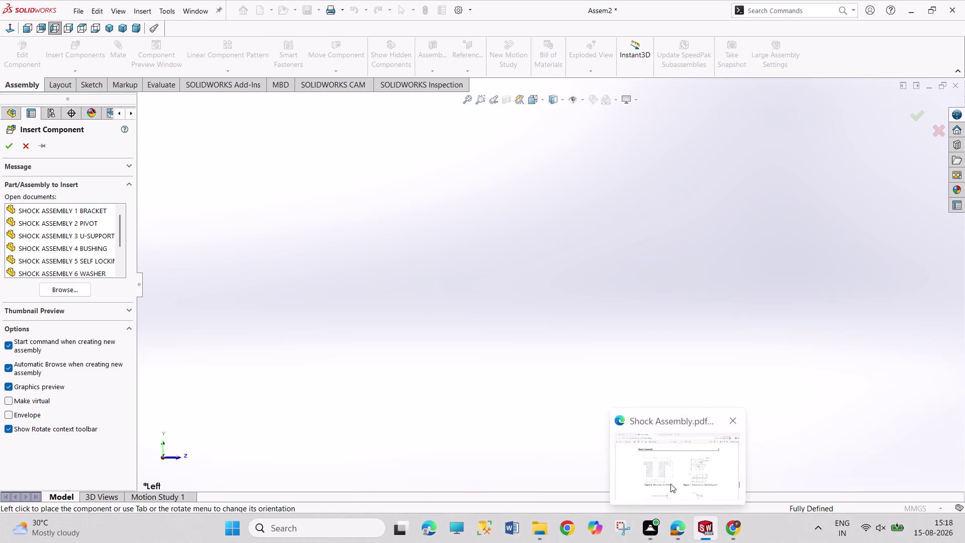
click(670, 481)
scroll(up, 3)
Scroll up to the Figure 2 exploded view on page 1, then return to SOLIDWORKS.
scroll(up, 3)
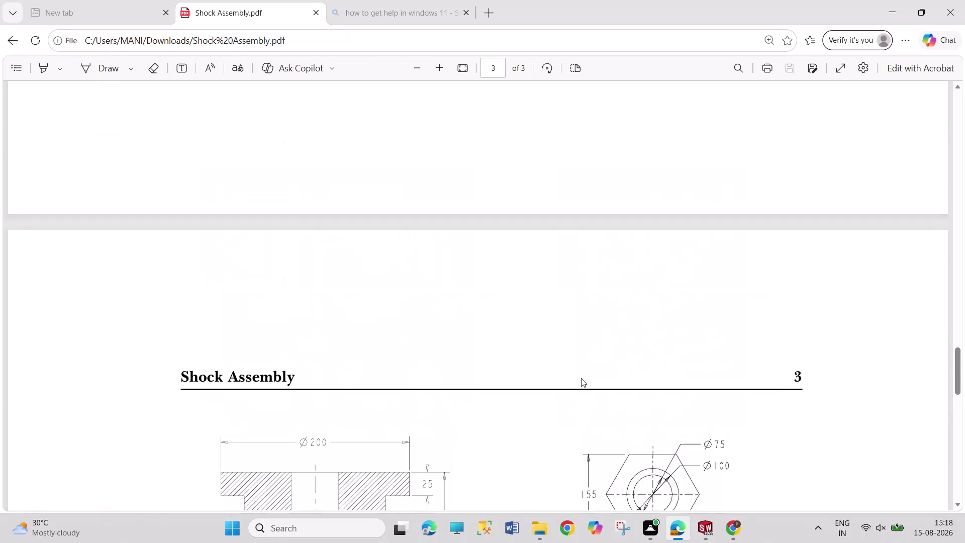
scroll(up, 3)
scroll(up, 3)
scroll(up, 3)
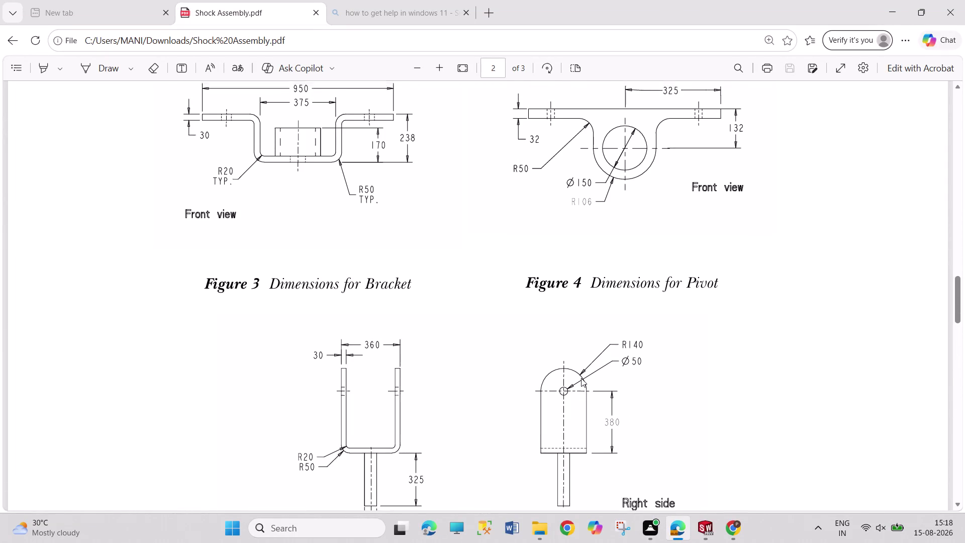
scroll(up, 3)
scroll(up, 3)
scroll(up, 3)
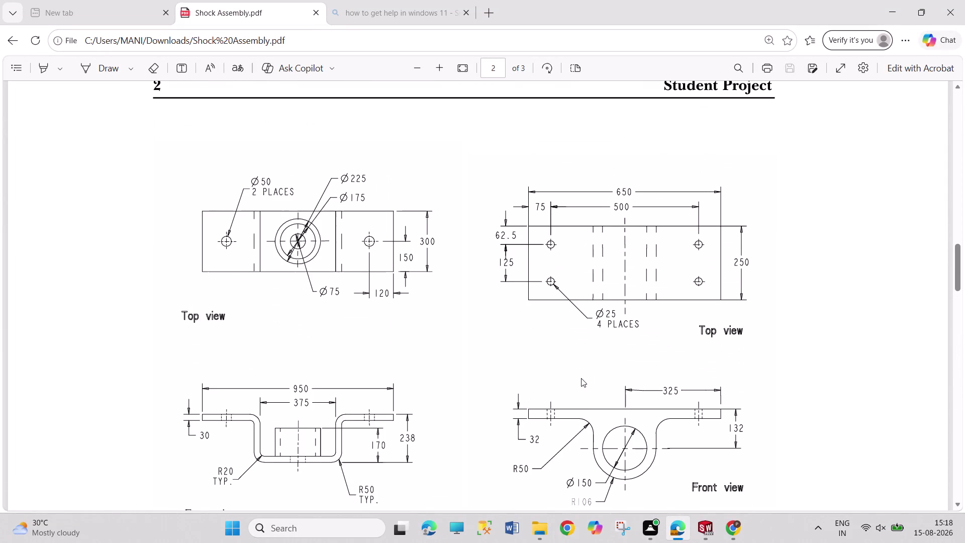
scroll(down, 3)
scroll(down, 3)
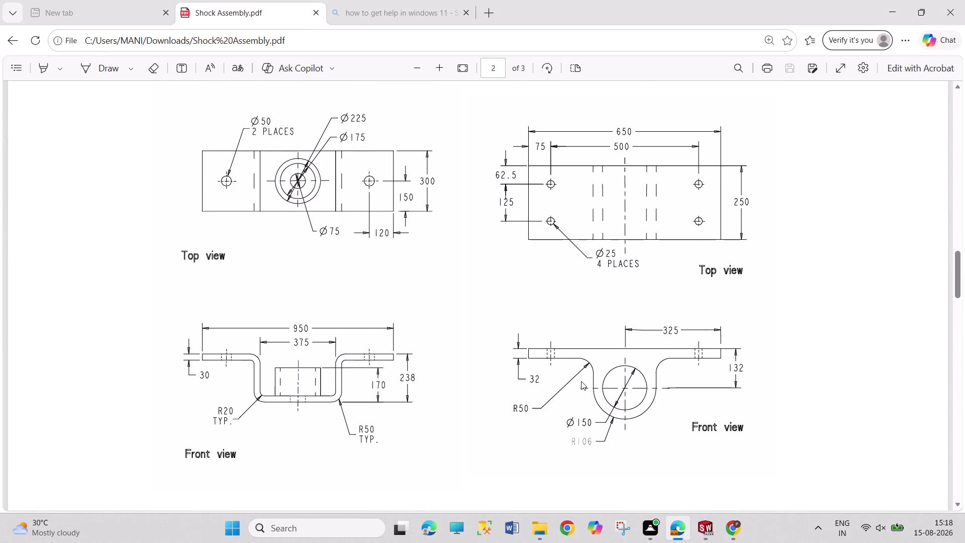
scroll(up, 3)
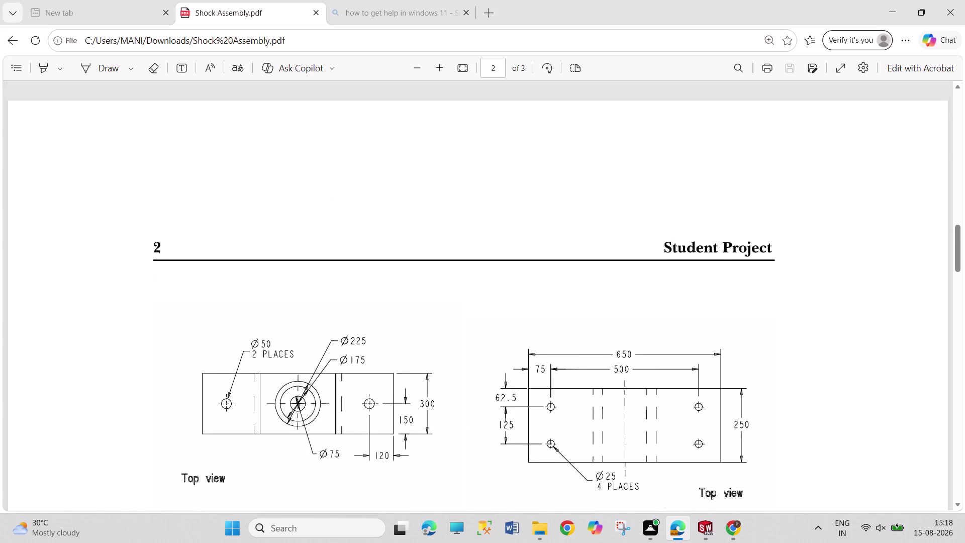
scroll(up, 3)
scroll(up, 3)
scroll(up, 3)
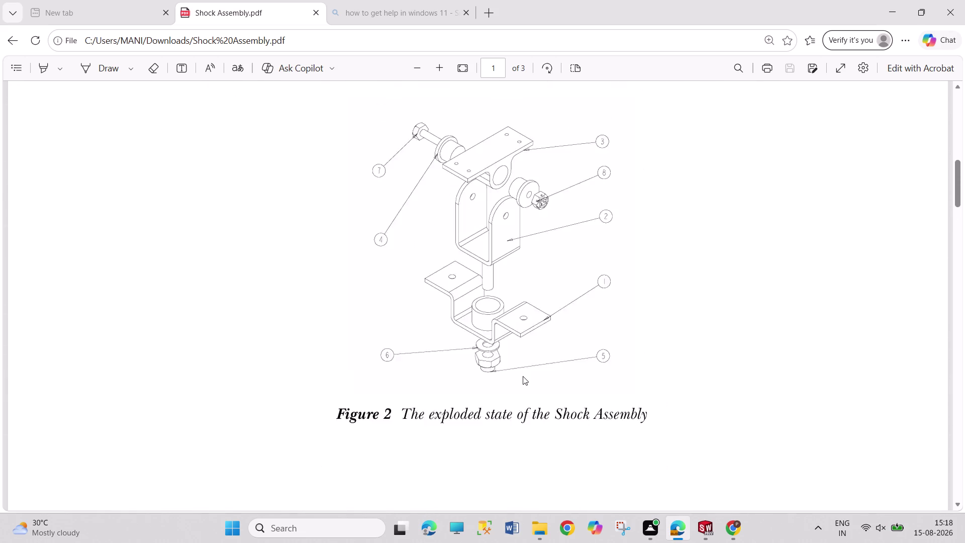
click(708, 526)
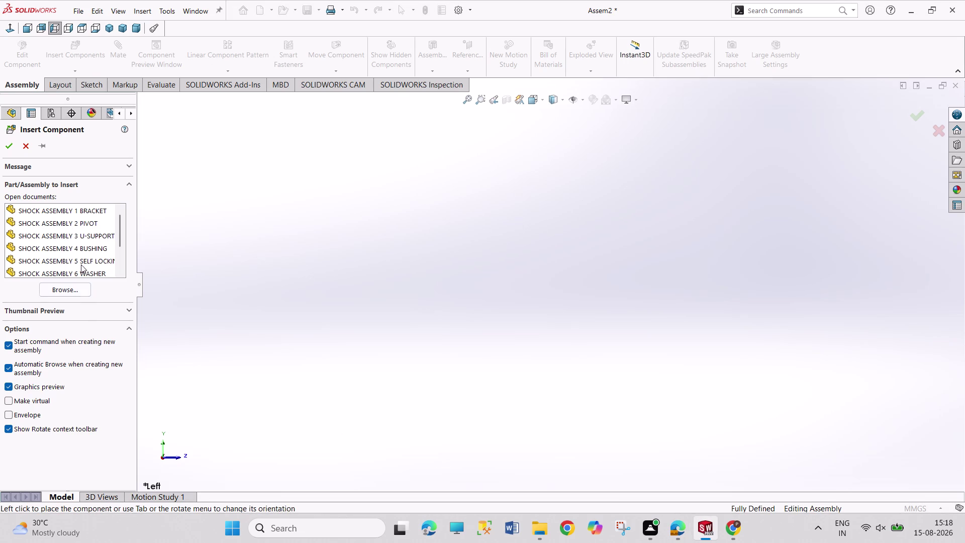
Place SHOCK ASSEMBLY 1 BRACKET as the first component and view it isometrically.
double_click(101, 211)
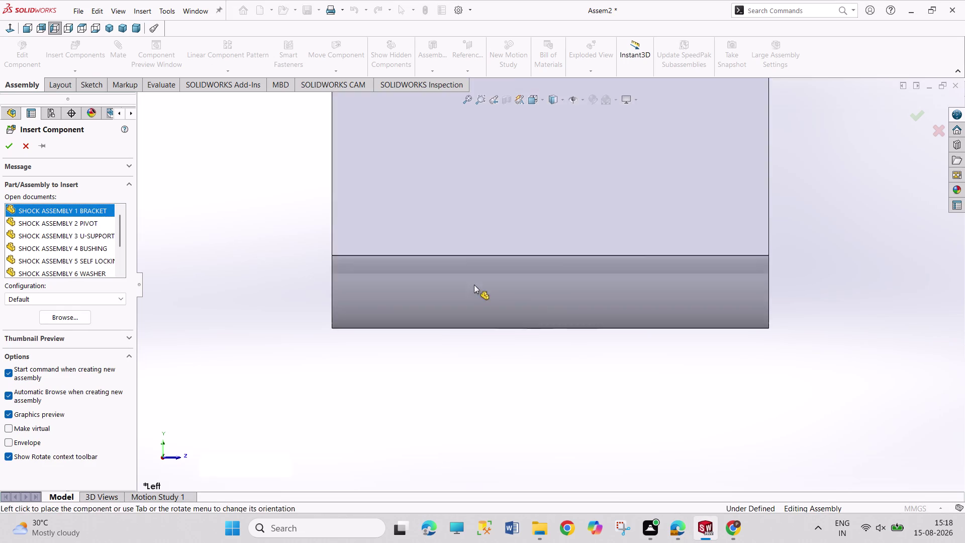
click(508, 287)
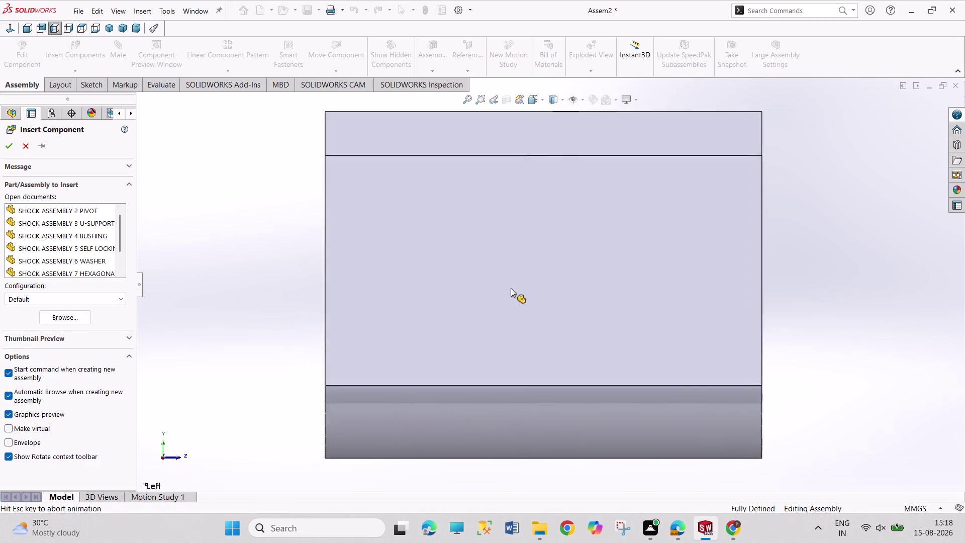
scroll(up, 3)
scroll(up, 3)
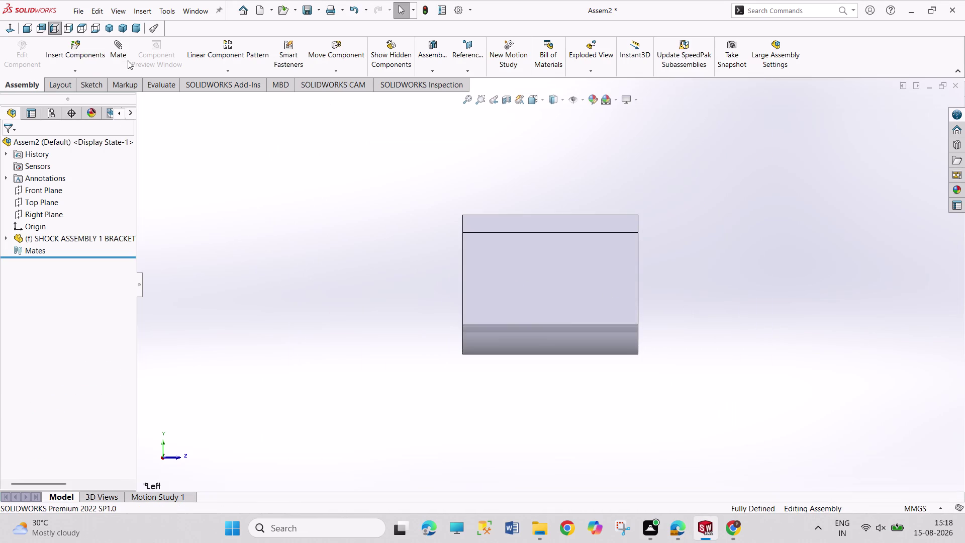
click(109, 30)
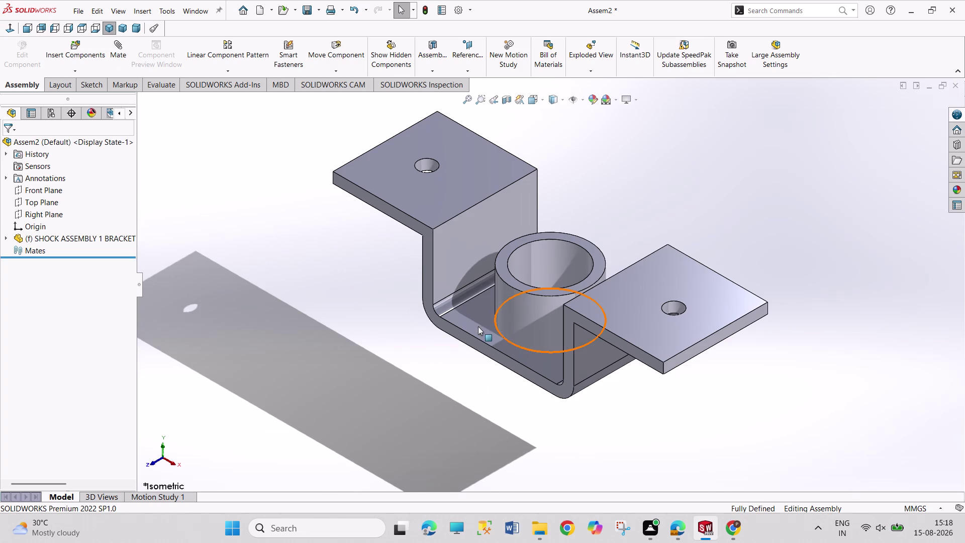
scroll(up, 3)
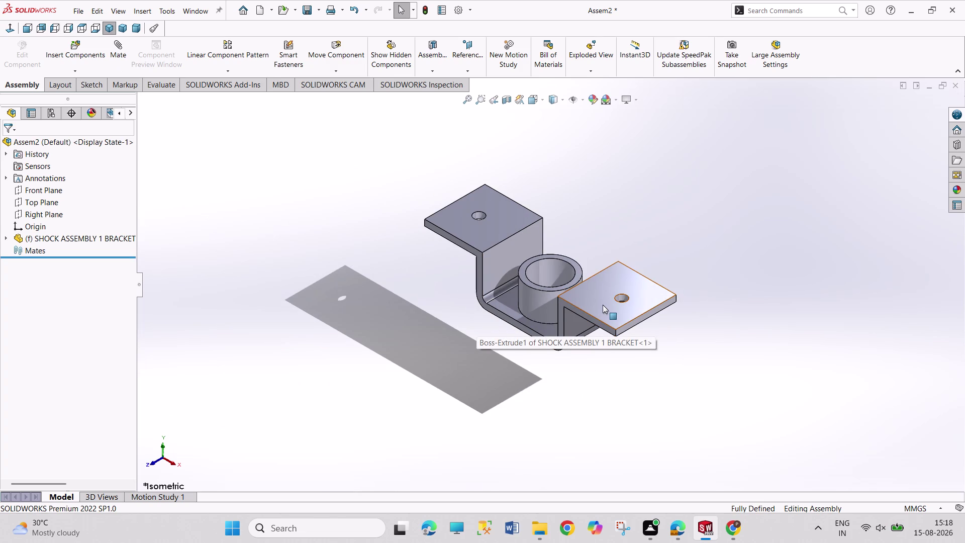
scroll(down, 3)
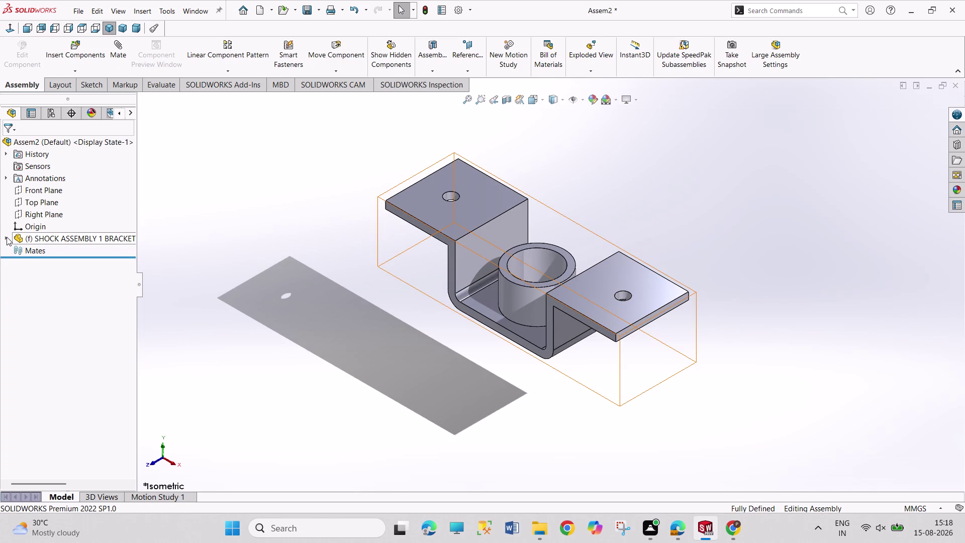
Select the bracket's Front Plane in the feature tree and start a mate.
click(7, 237)
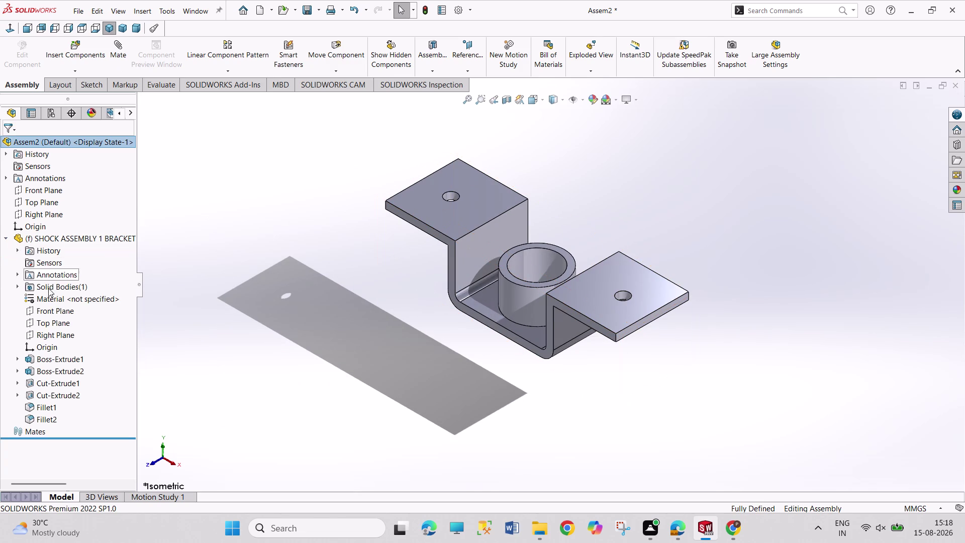
click(54, 308)
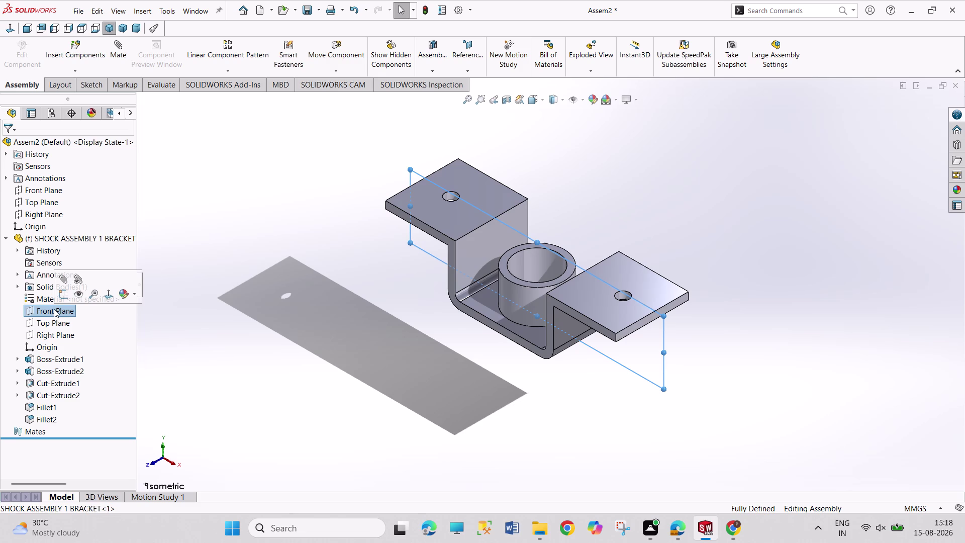
drag(173, 202, 174, 193)
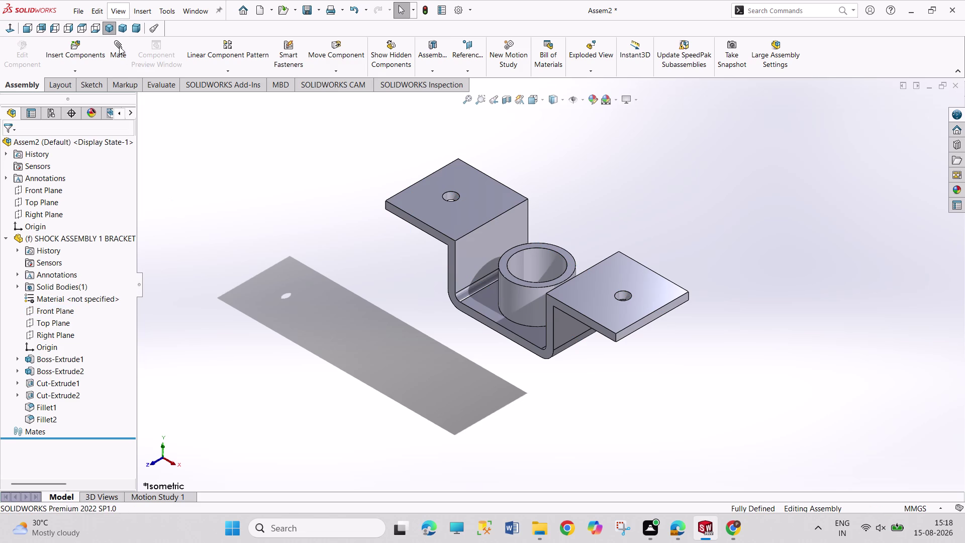
click(119, 46)
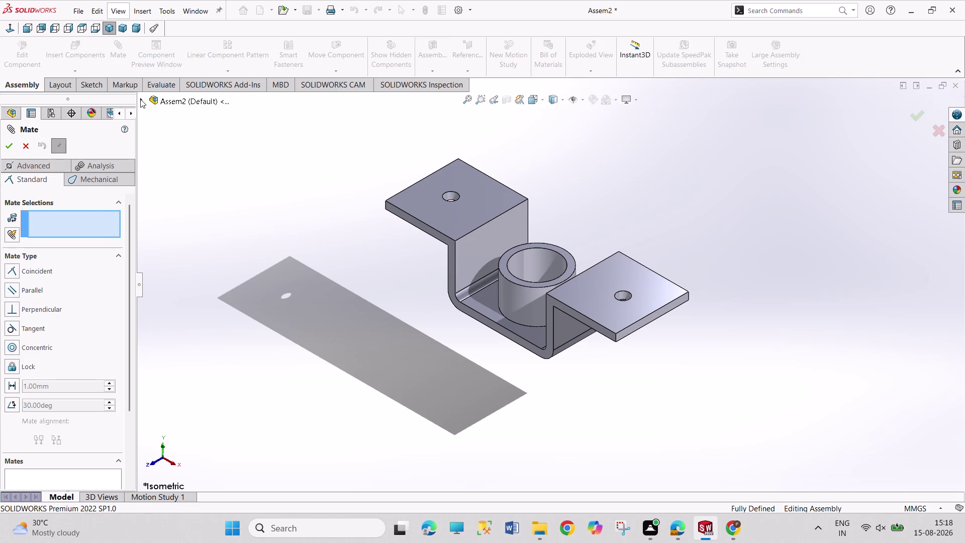
Mate the assembly Front Plane coincident with the bracket's Top Plane.
click(140, 98)
click(190, 144)
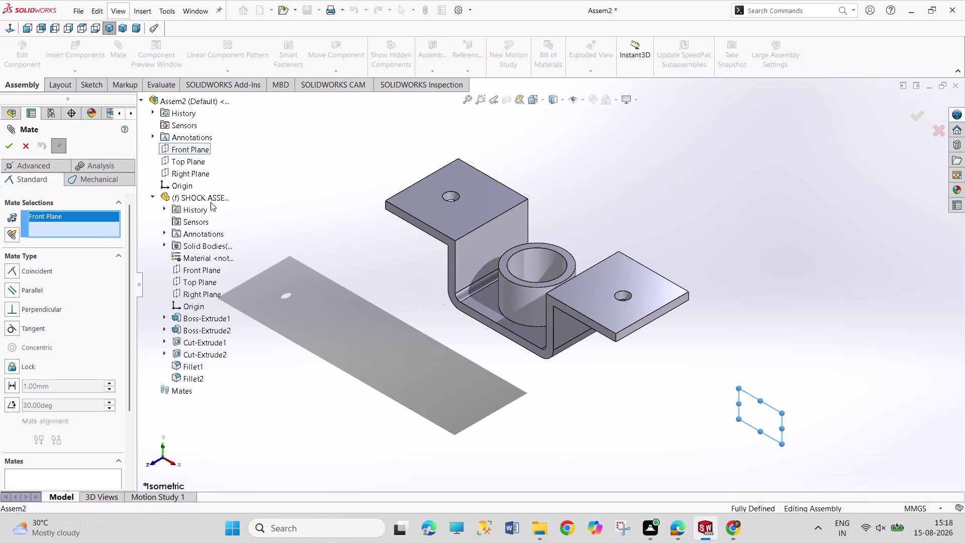
click(196, 284)
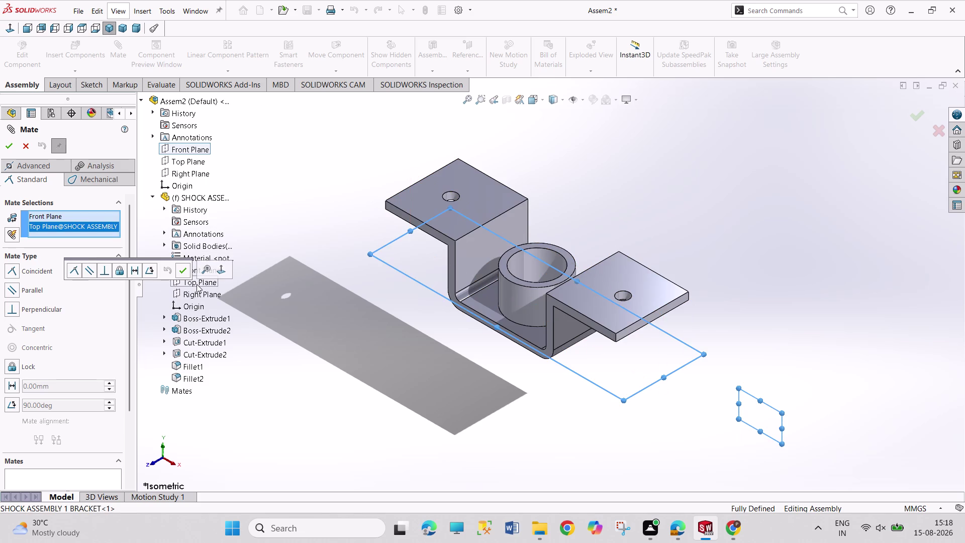
click(72, 270)
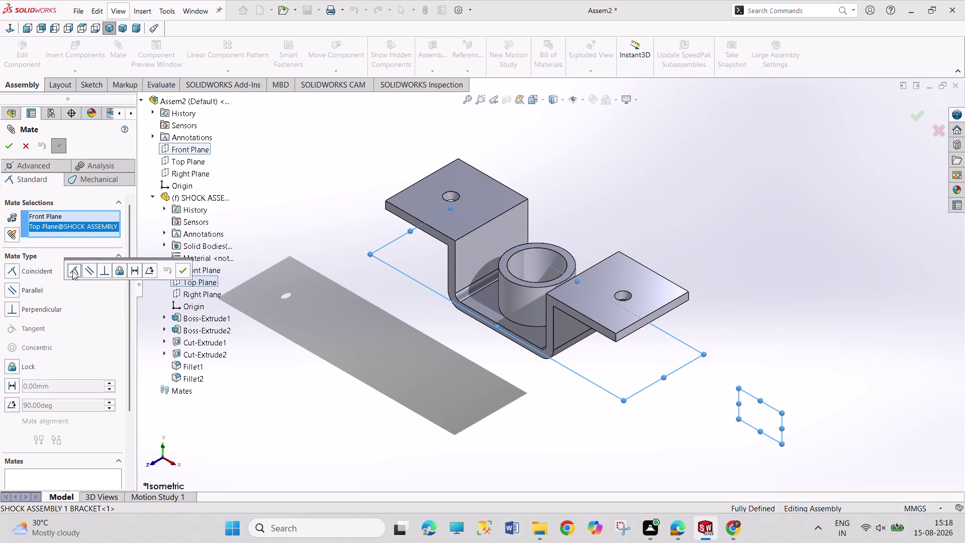
click(71, 272)
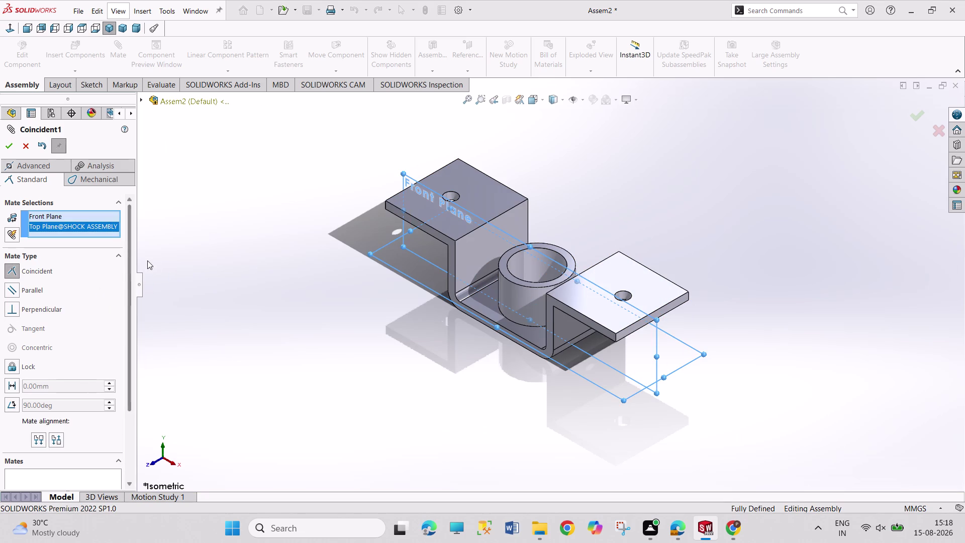
click(13, 148)
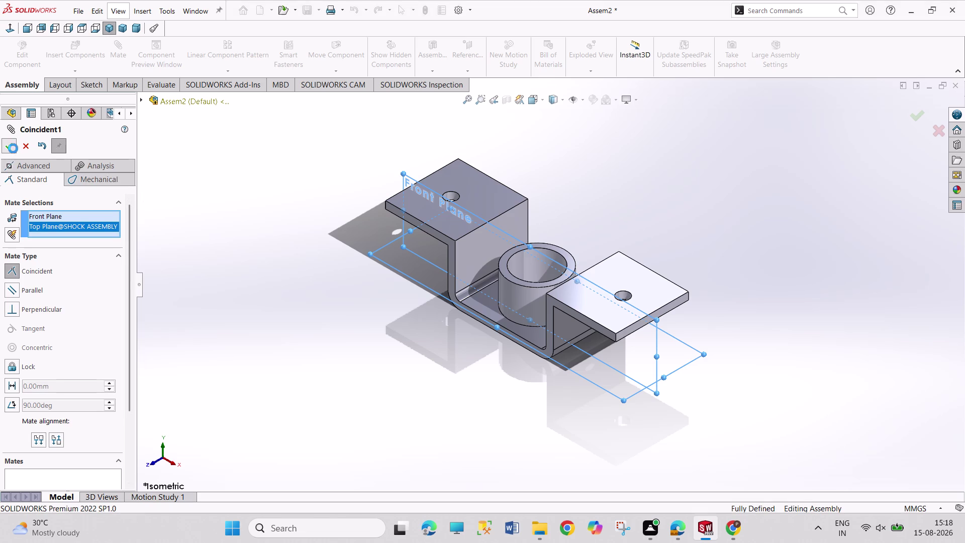
click(592, 157)
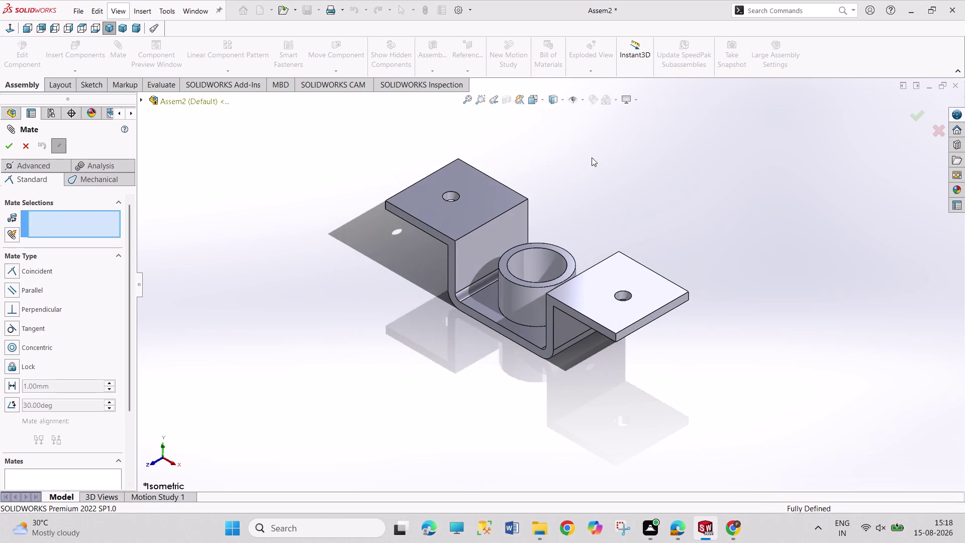
Pair the assembly and bracket Front Planes for a mate, then discard those selections.
click(141, 100)
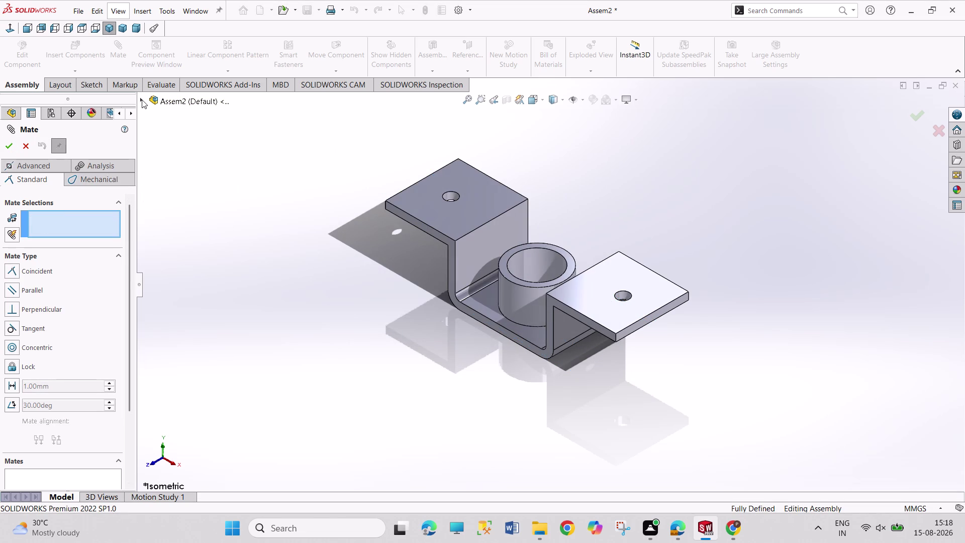
click(187, 149)
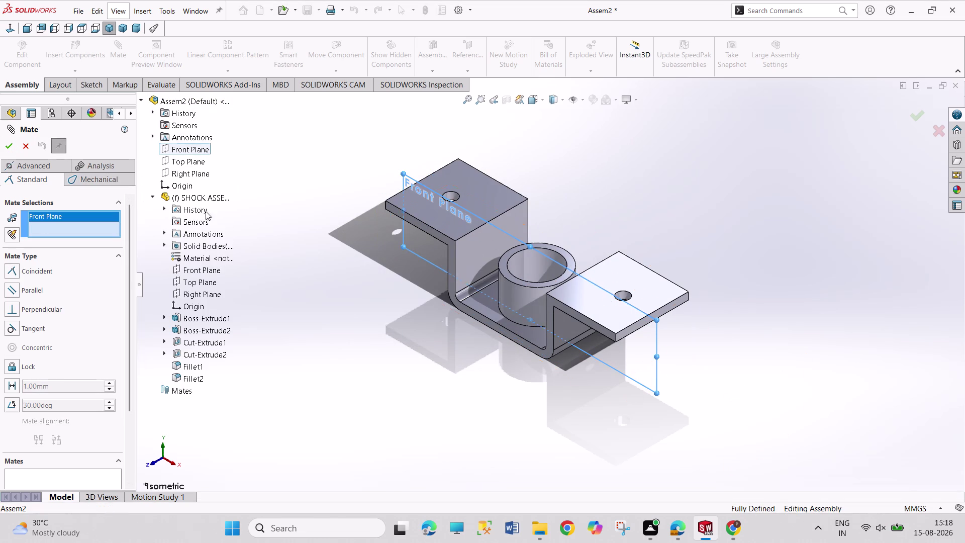
click(221, 274)
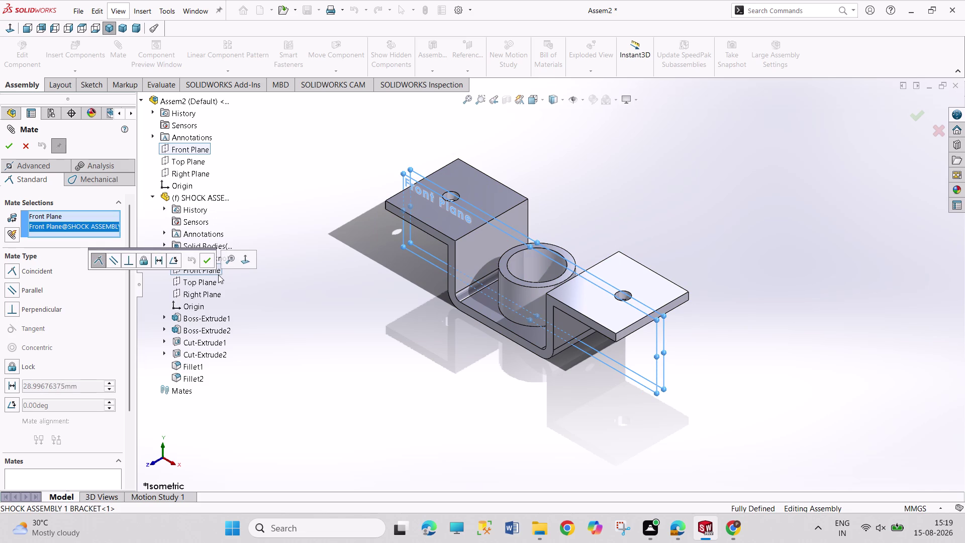
click(206, 262)
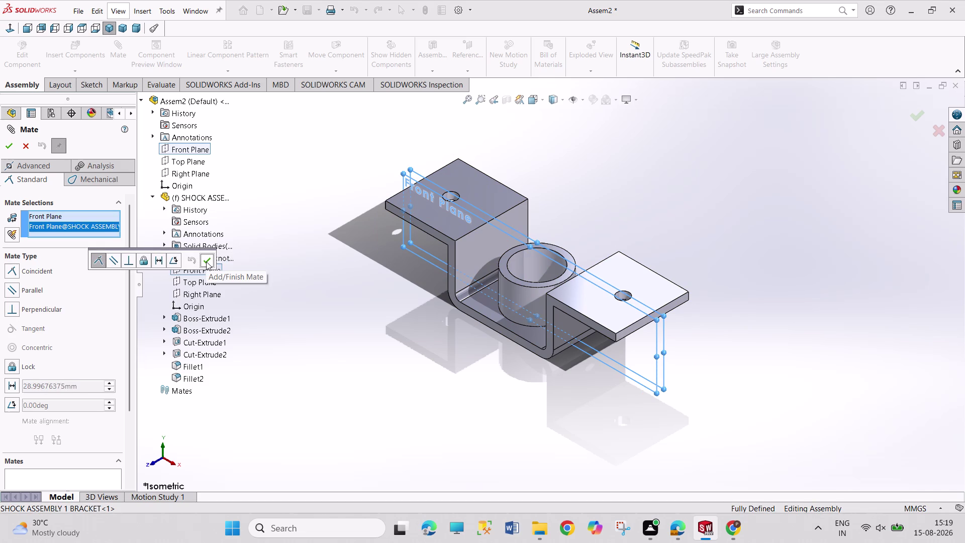
click(291, 286)
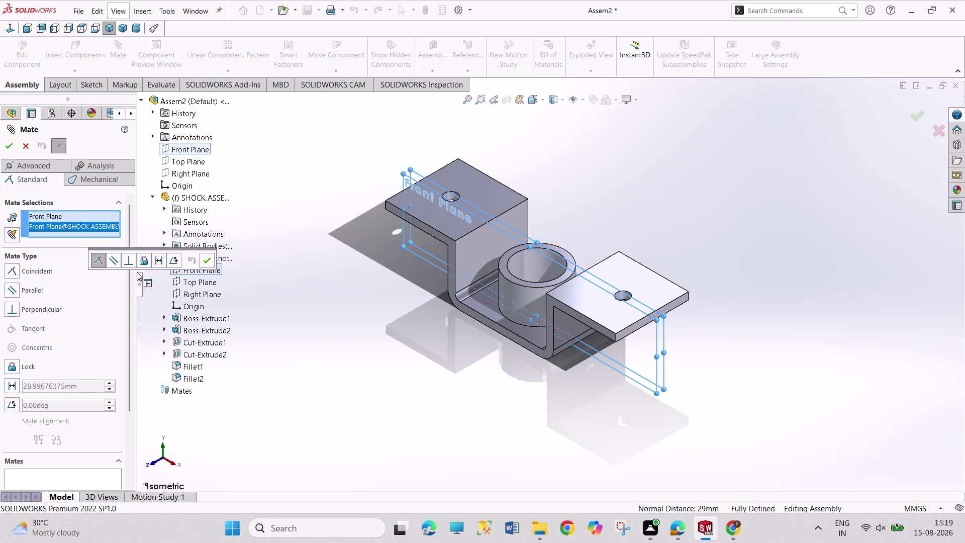
click(279, 256)
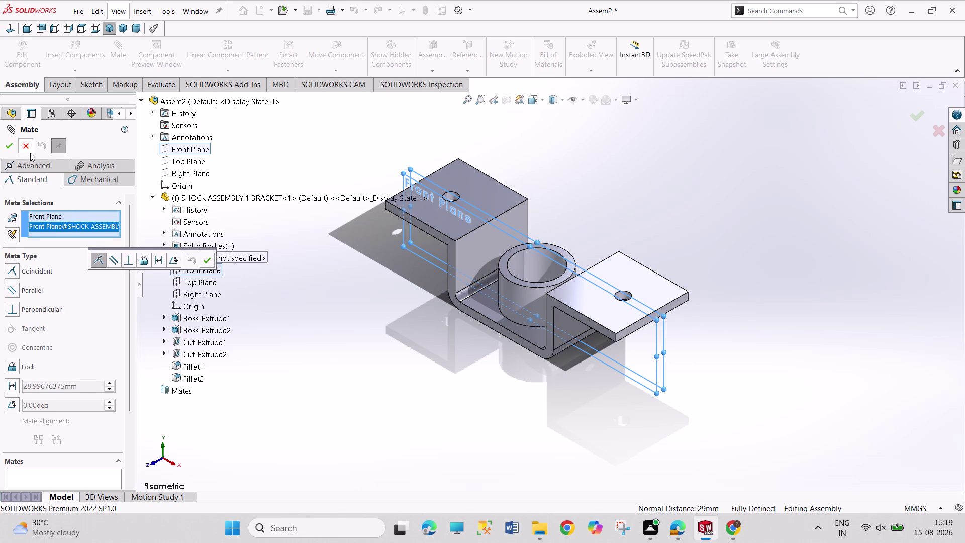
click(30, 153)
click(115, 57)
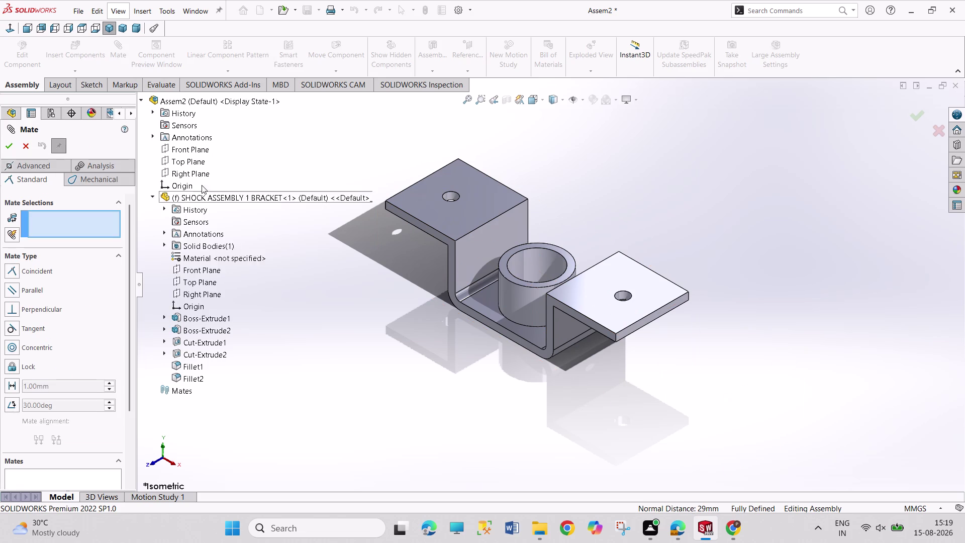
Reselect both Front Planes, try adding the mate, and close the Mate tool.
click(189, 146)
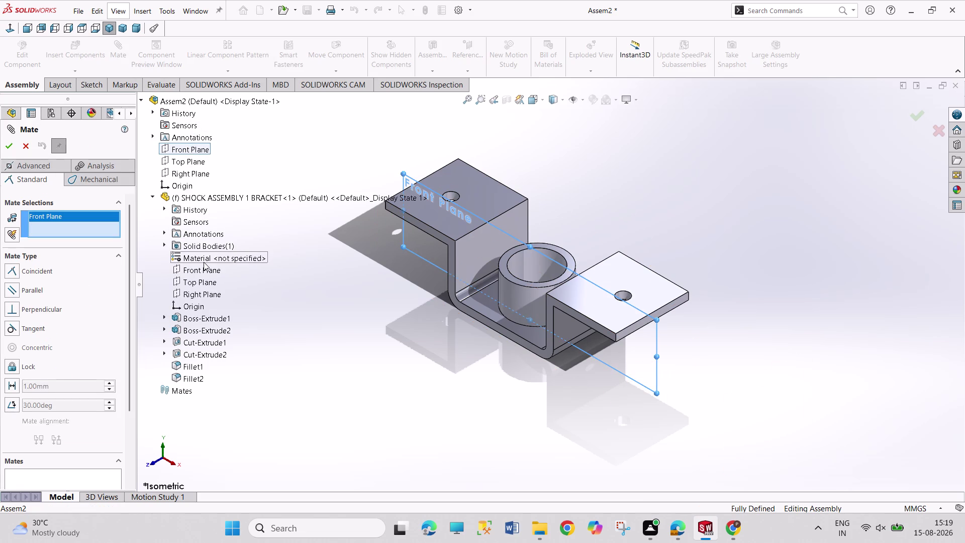
click(203, 268)
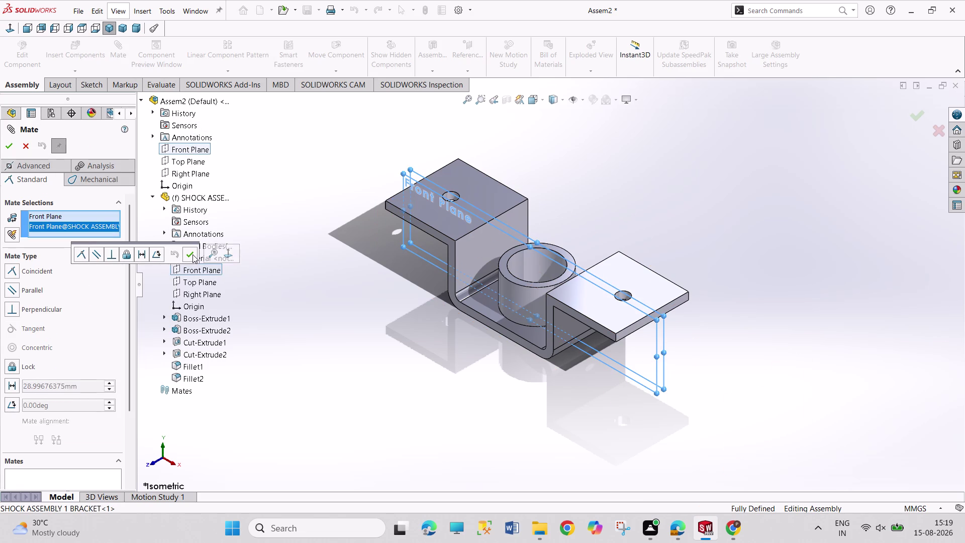
click(193, 254)
click(187, 253)
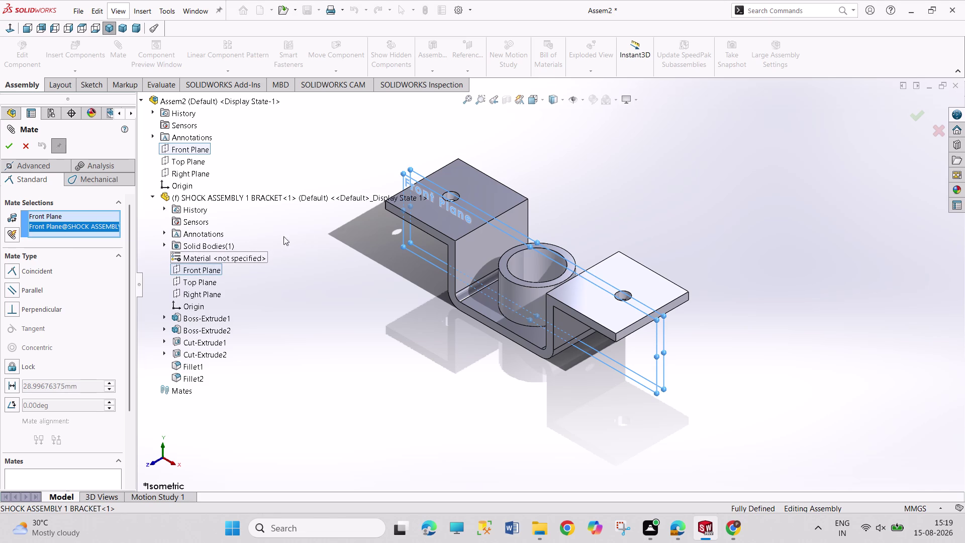
click(20, 144)
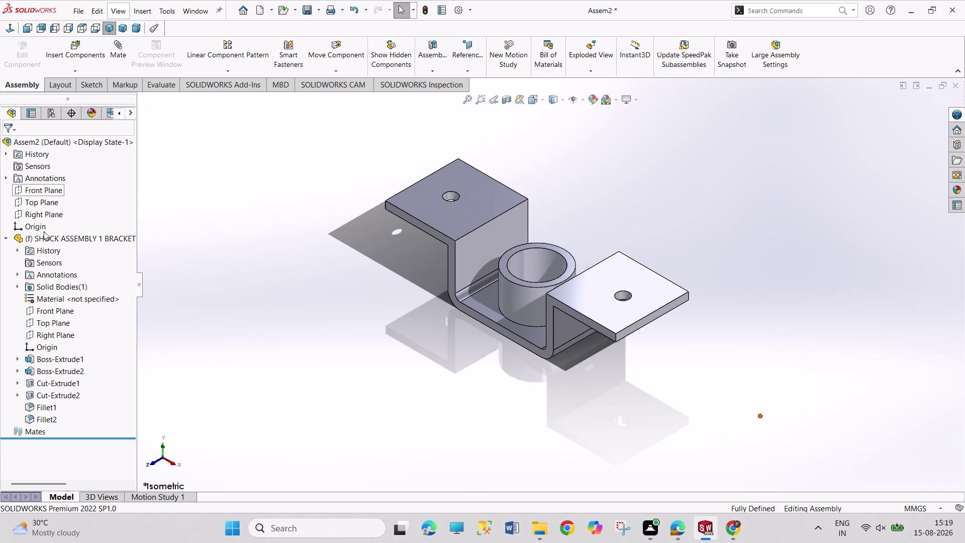
Set SHOCK ASSEMBLY 1 BRACKET to Float instead of fixed.
right_click(46, 236)
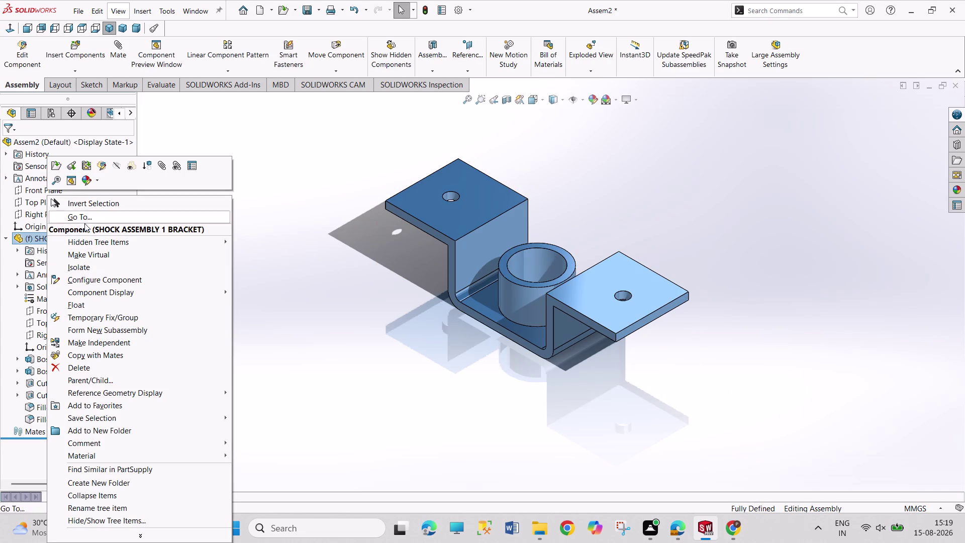
click(103, 311)
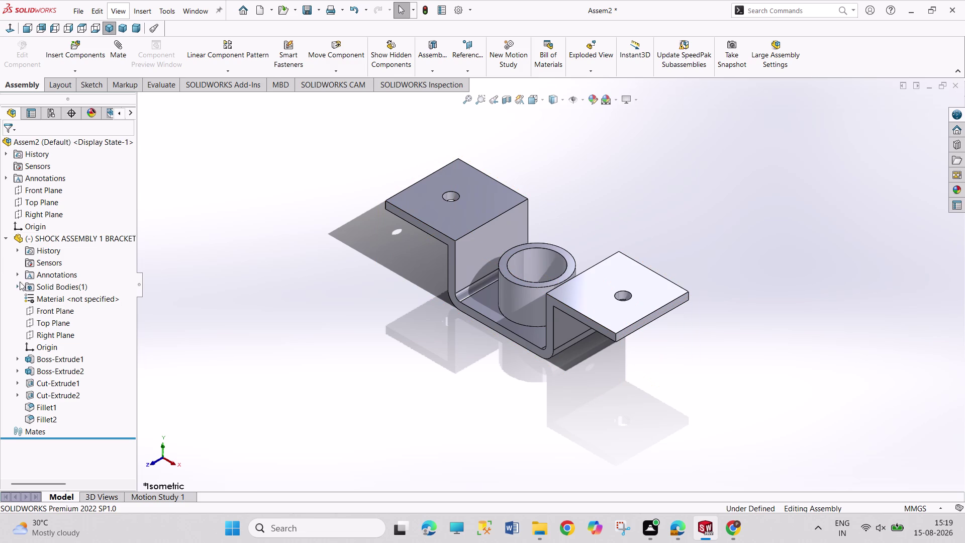
click(110, 54)
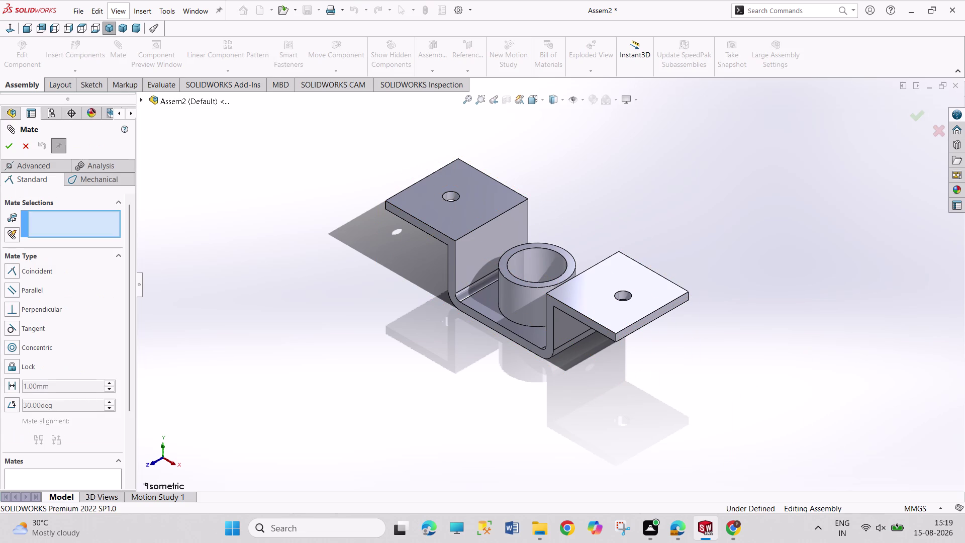
Mate the assembly and bracket Front Planes coincident, correcting a wrong plane selection.
click(139, 100)
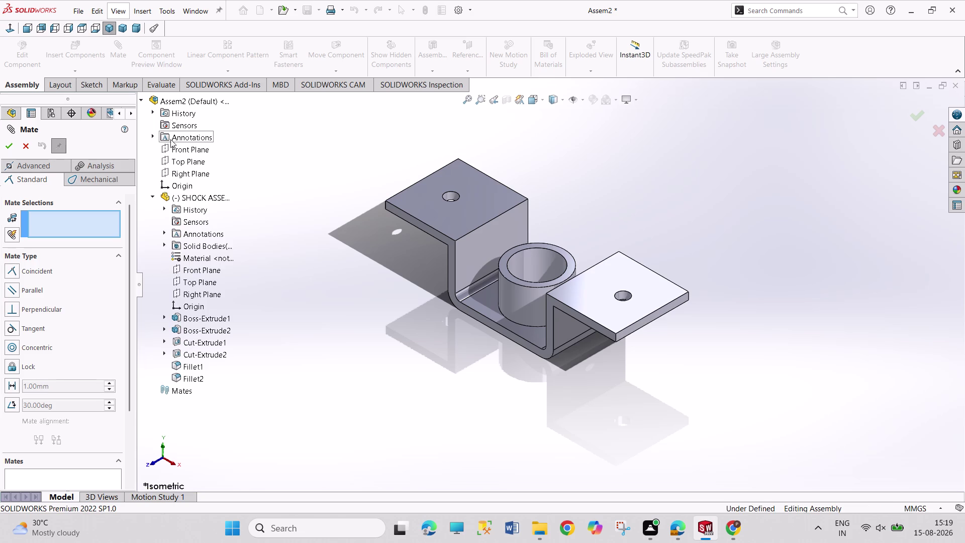
click(180, 149)
click(213, 272)
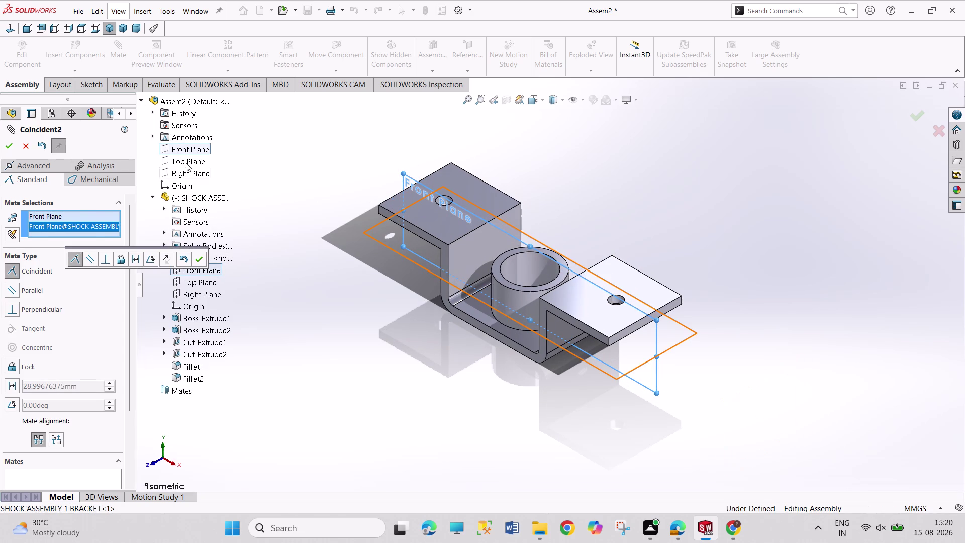
click(186, 163)
click(214, 287)
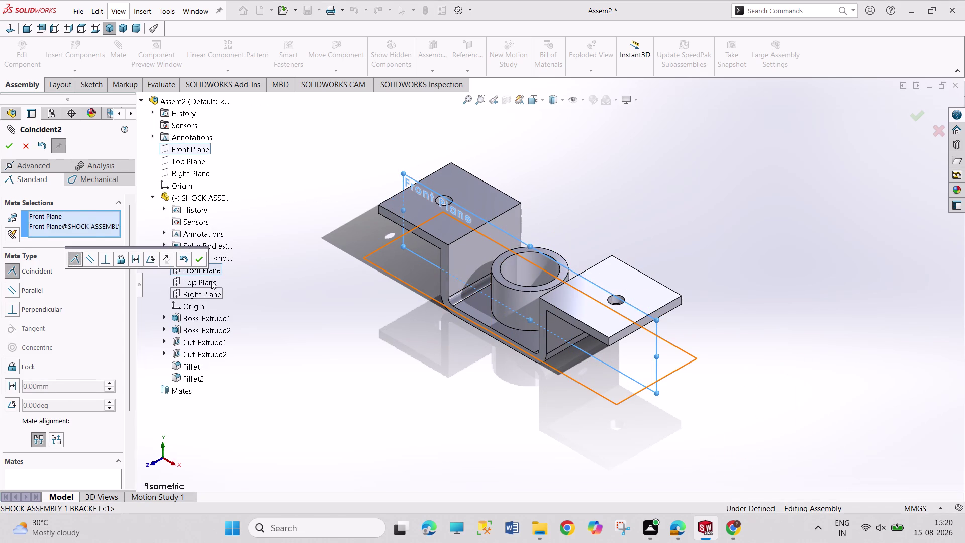
click(209, 279)
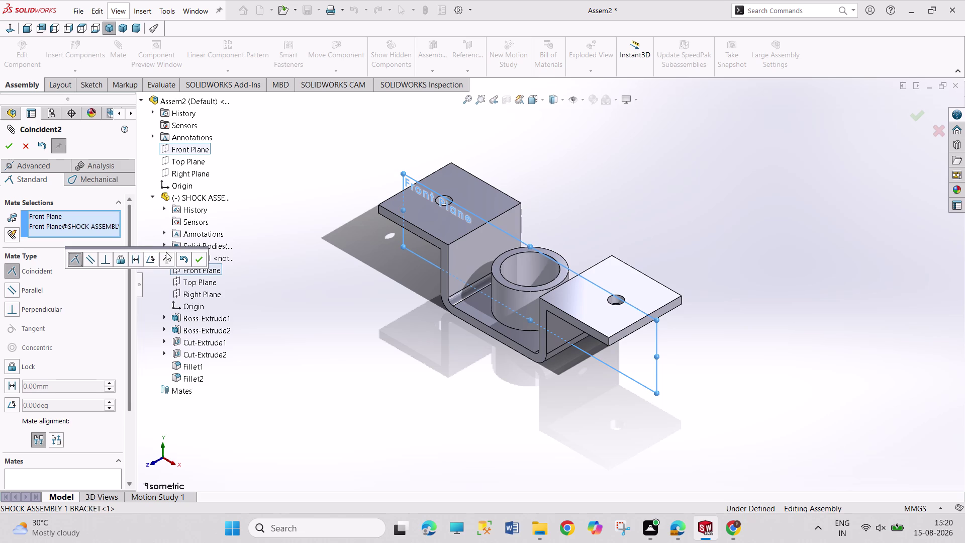
click(273, 235)
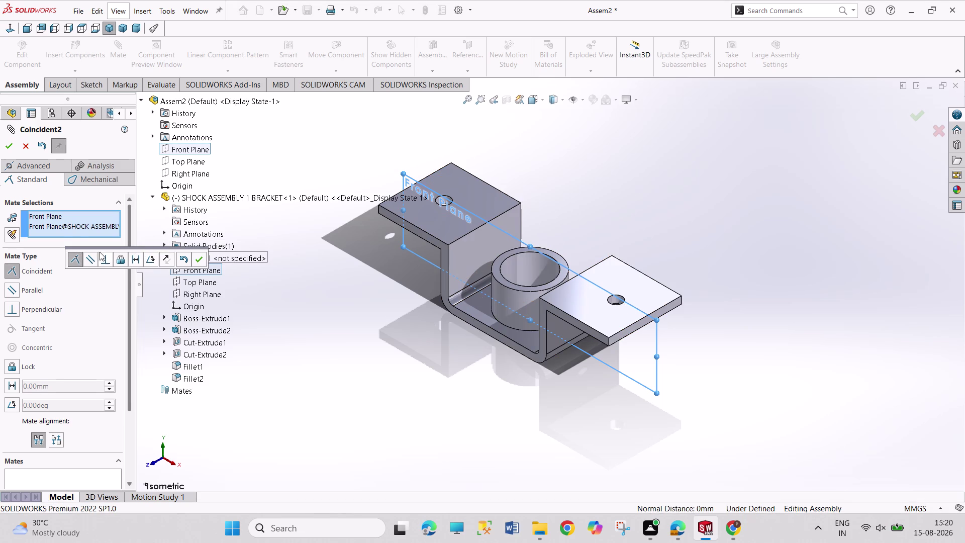
right_click(68, 225)
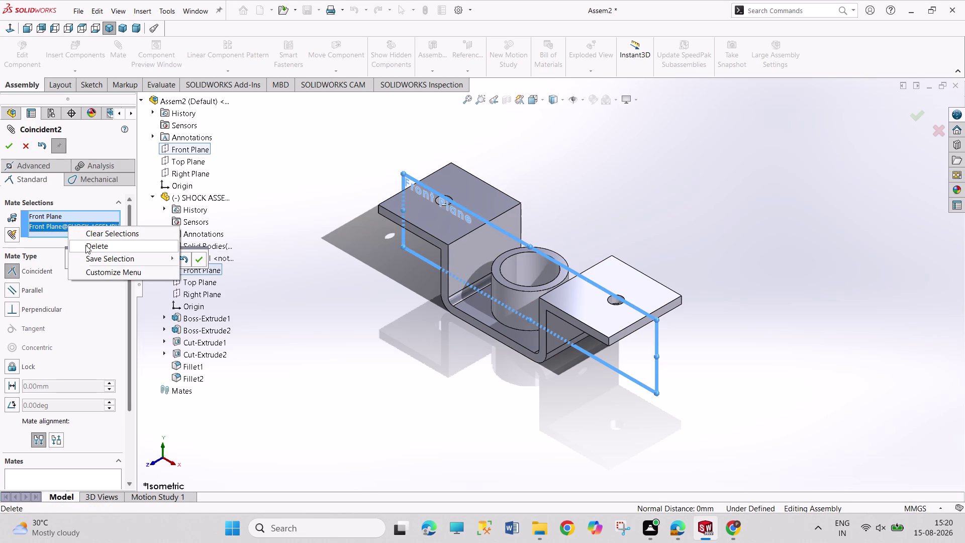
click(104, 247)
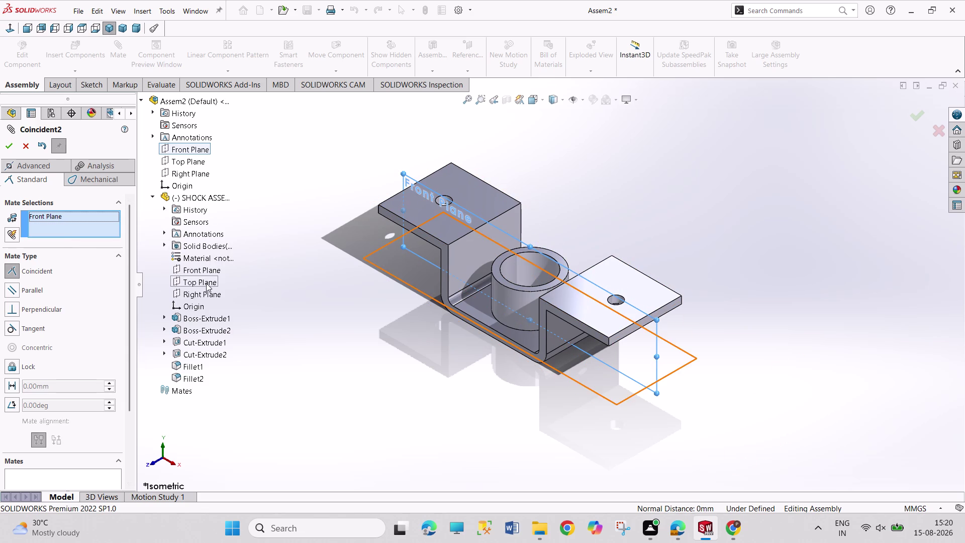
click(205, 270)
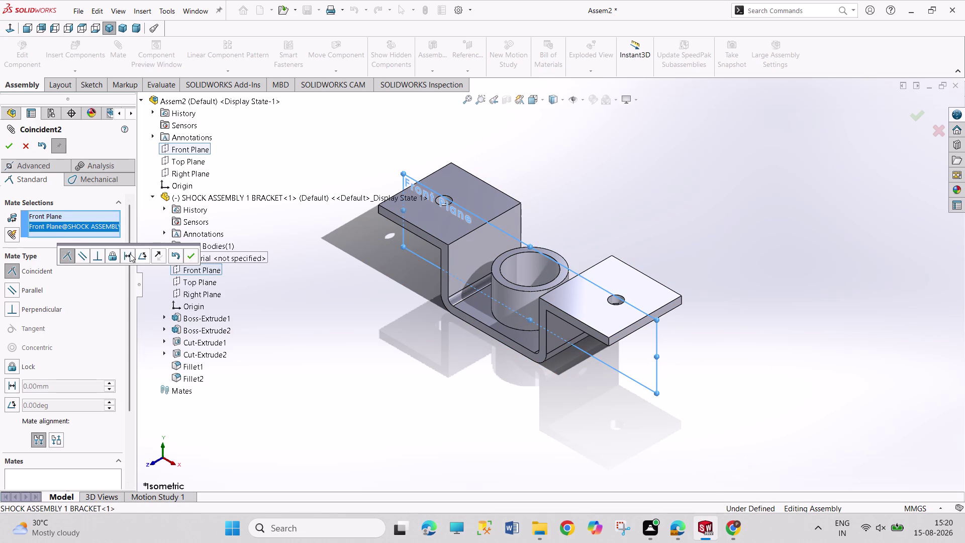
click(189, 258)
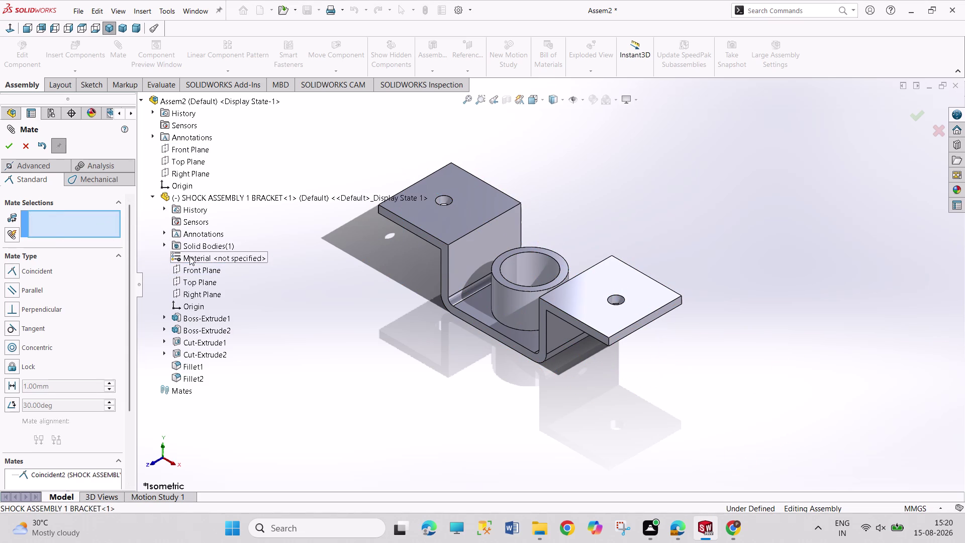
Mate the Top Planes and Right Planes coincident, then close Mate.
click(178, 159)
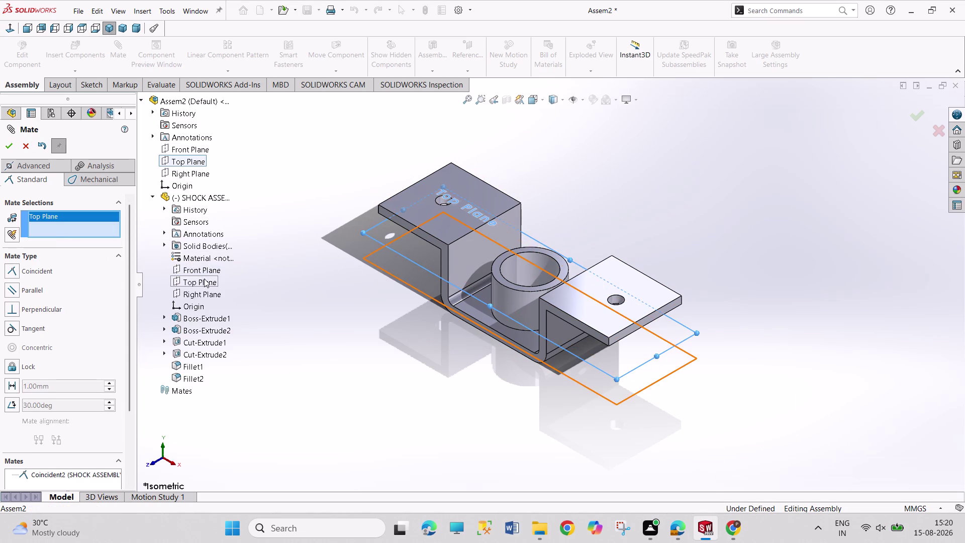
click(203, 283)
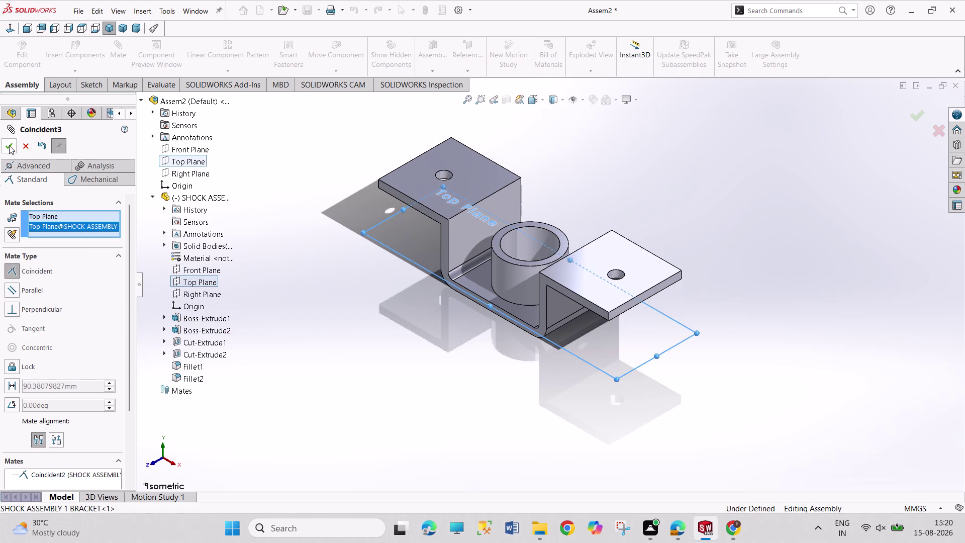
click(12, 150)
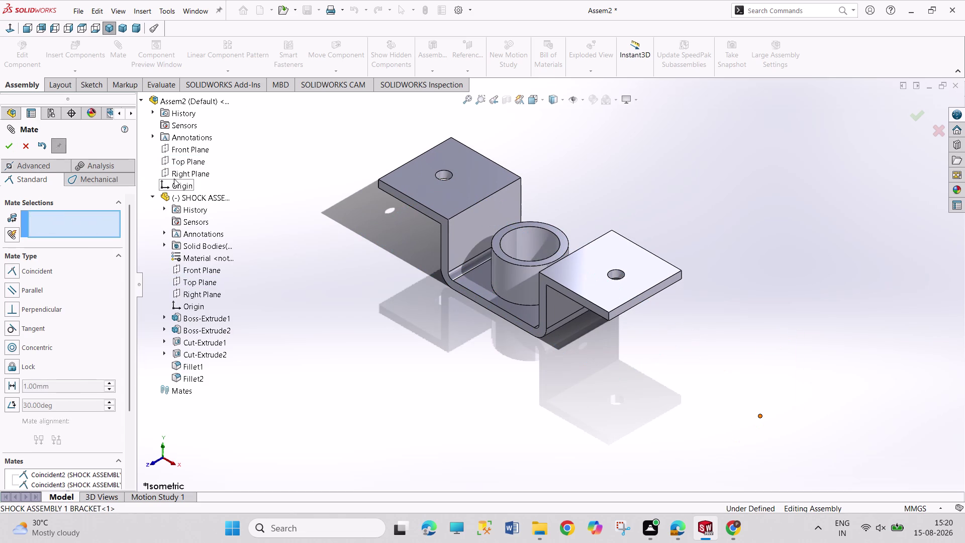
click(176, 174)
click(203, 294)
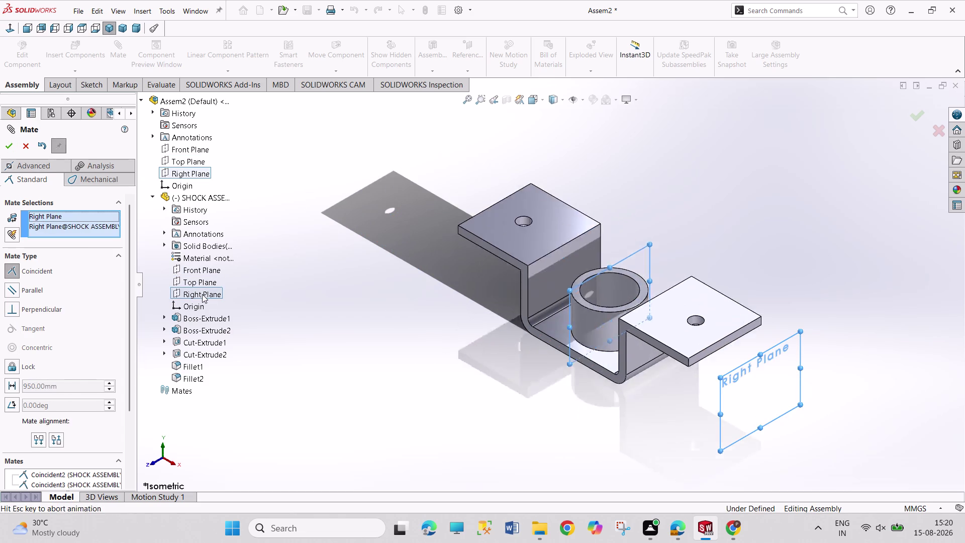
click(10, 144)
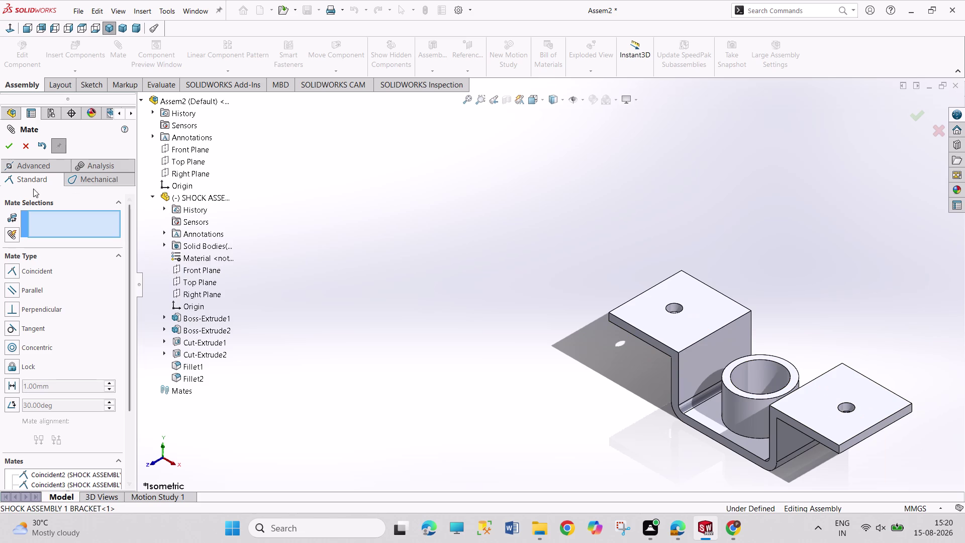
click(3, 145)
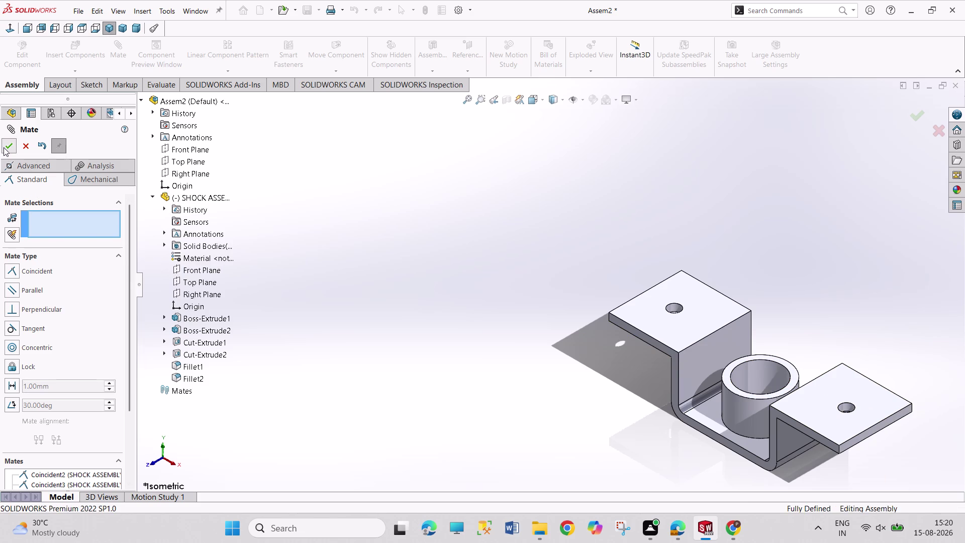
click(5, 240)
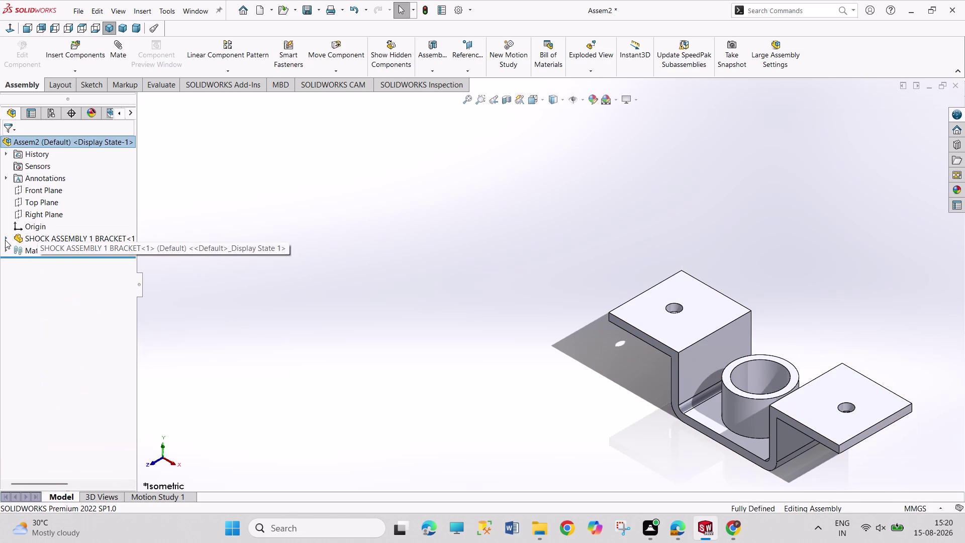
Check the exploded drawing, then open Insert Components and pick SHOCK ASSEMBLY 2 PIVOT.
scroll(up, 3)
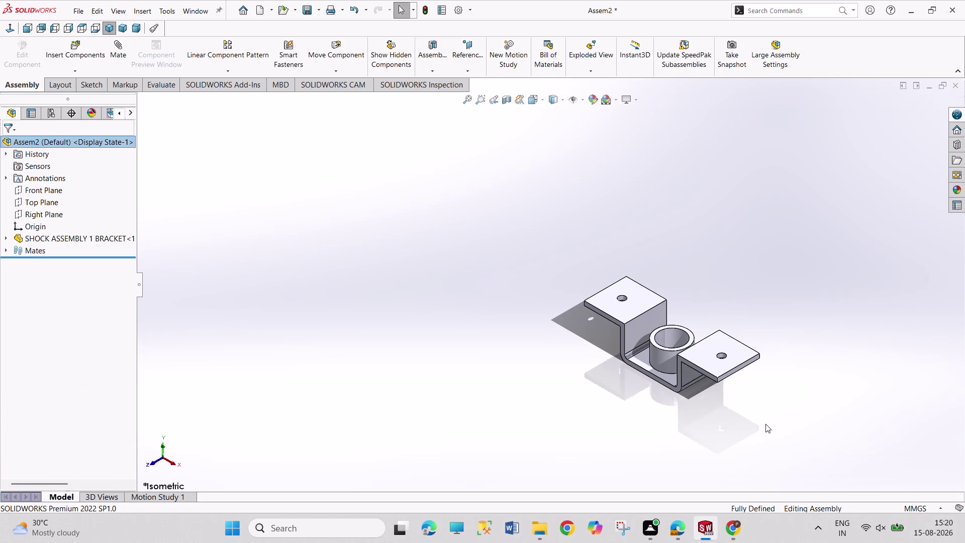
scroll(down, 3)
scroll(down, 3)
scroll(down, 3)
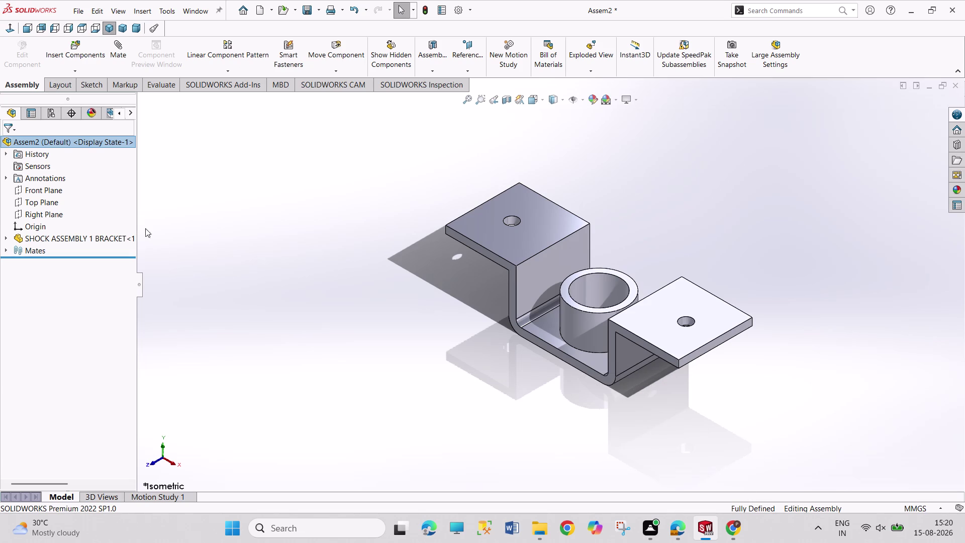
click(74, 56)
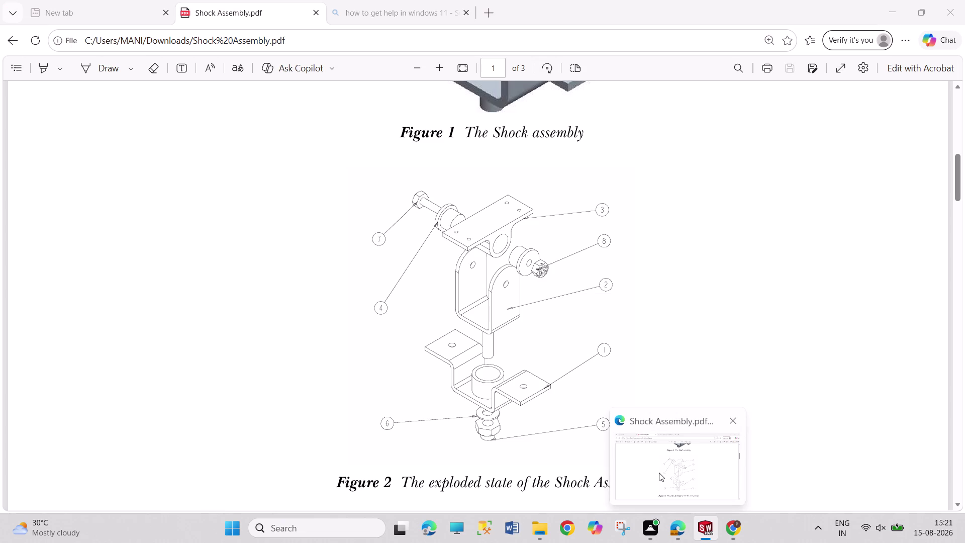
double_click(90, 226)
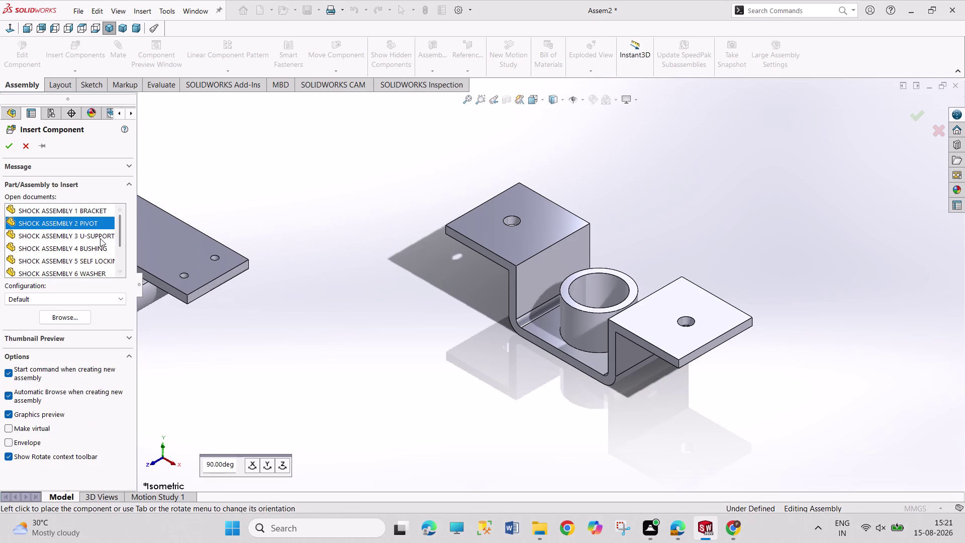
Insert SHOCK ASSEMBLY 3 U-SUPPORT and drag it above the bracket.
double_click(98, 235)
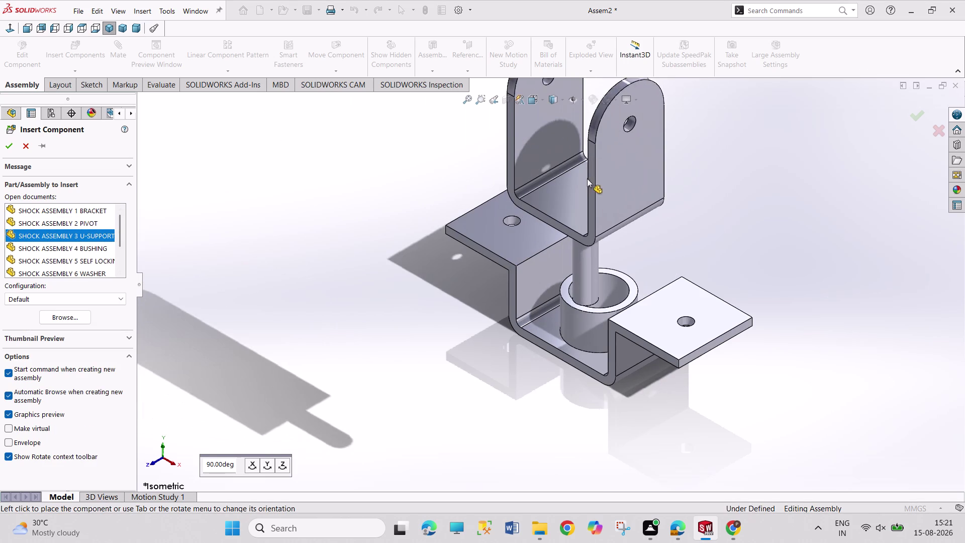
click(600, 171)
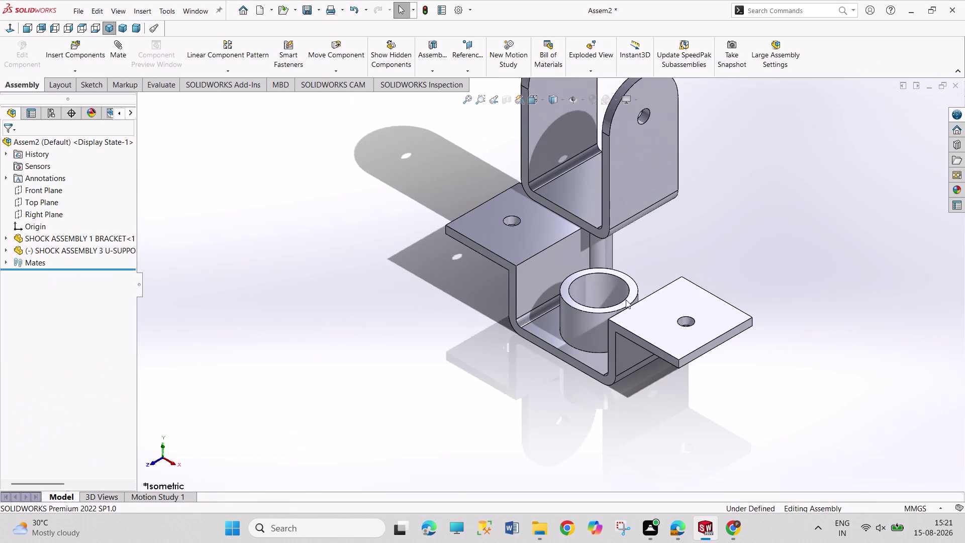
drag(608, 251, 608, 149)
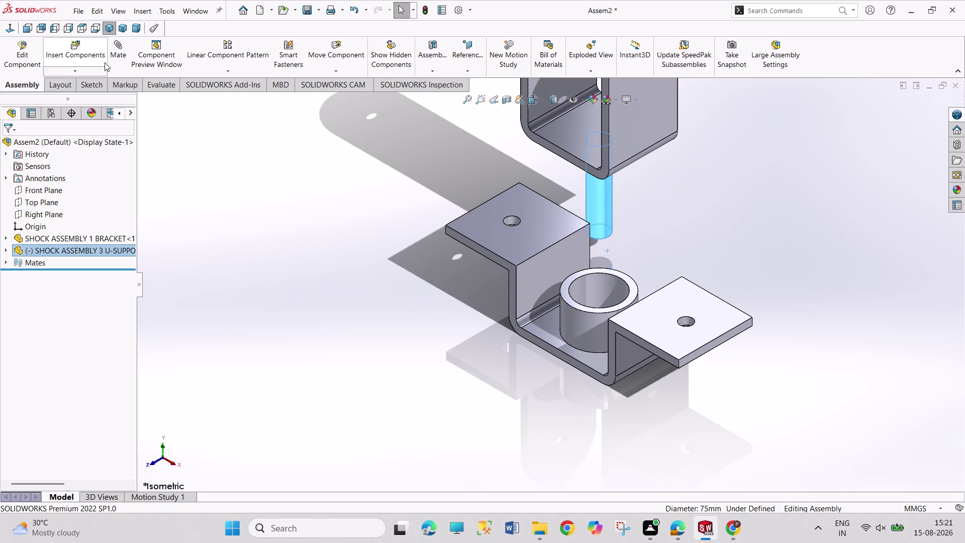
click(120, 57)
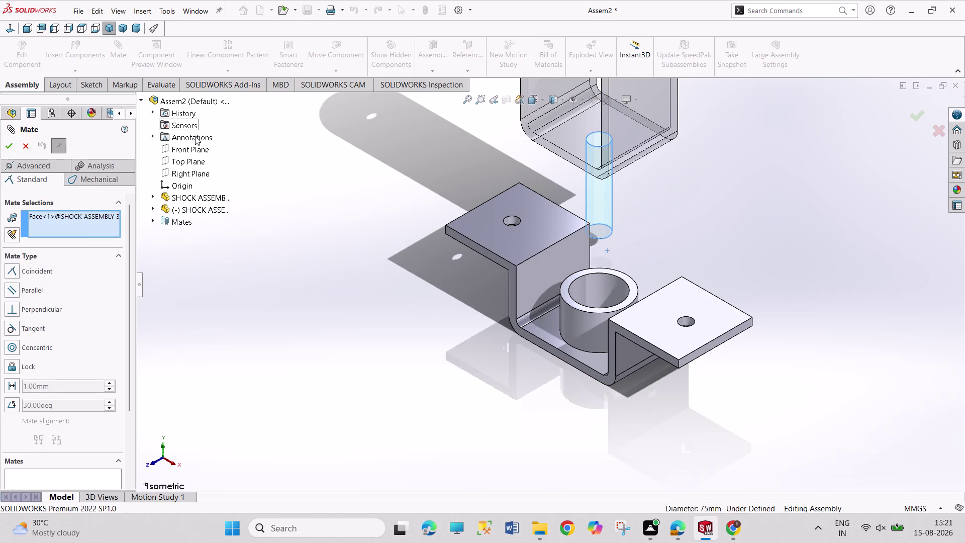
Mate the U-support pin's bottom edge concentric with the bushing rim.
right_click(78, 213)
drag(109, 220, 113, 221)
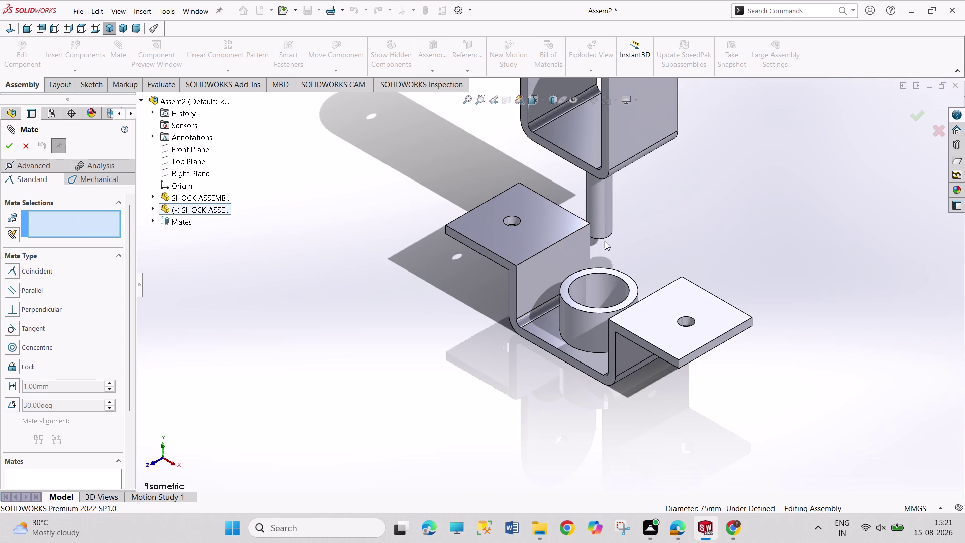
click(605, 237)
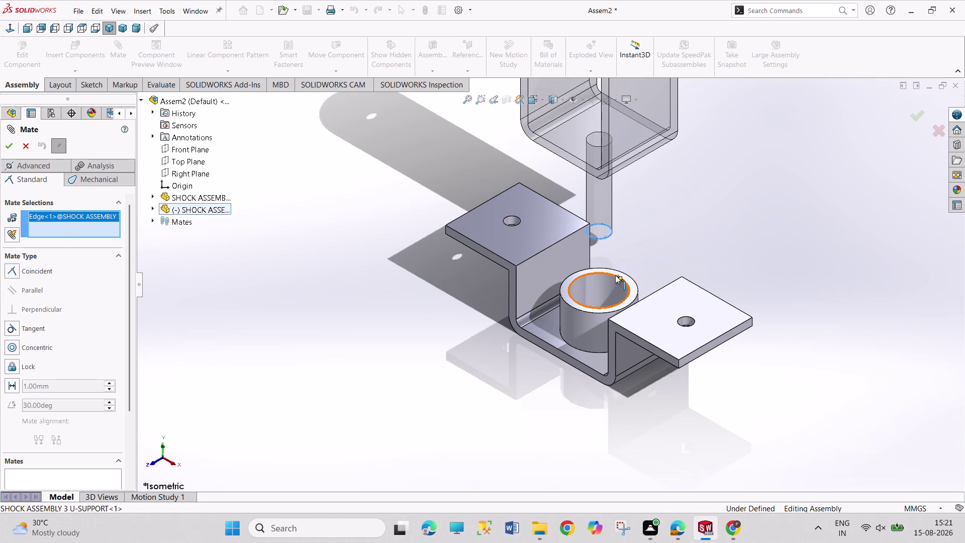
click(616, 275)
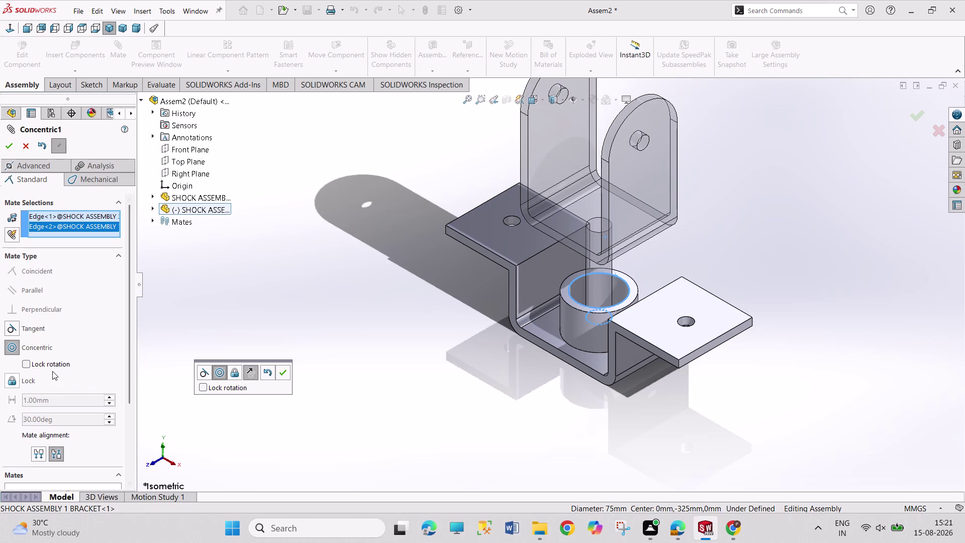
click(10, 145)
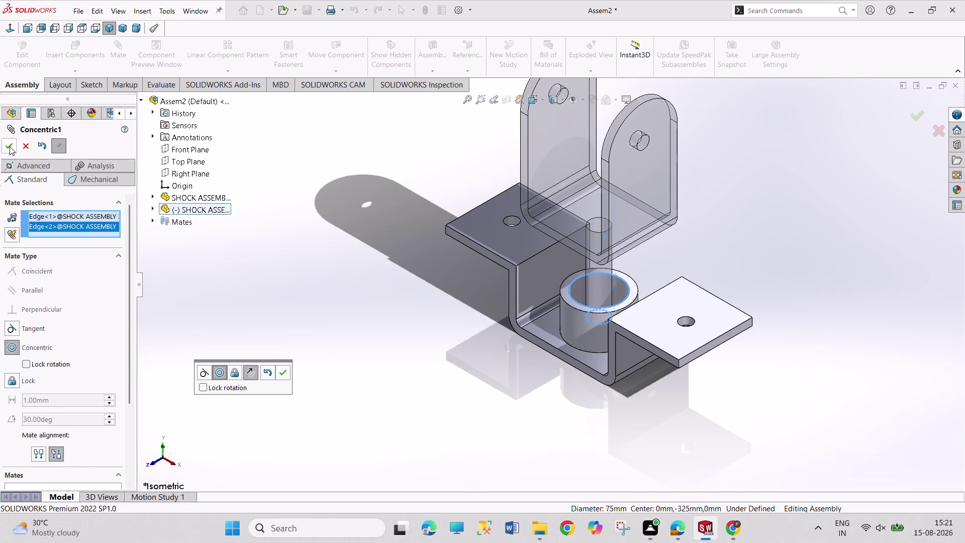
Try a U-support base to bracket bottom face mate, rotate the U-support, then cancel.
middle_drag(530, 434, 483, 295)
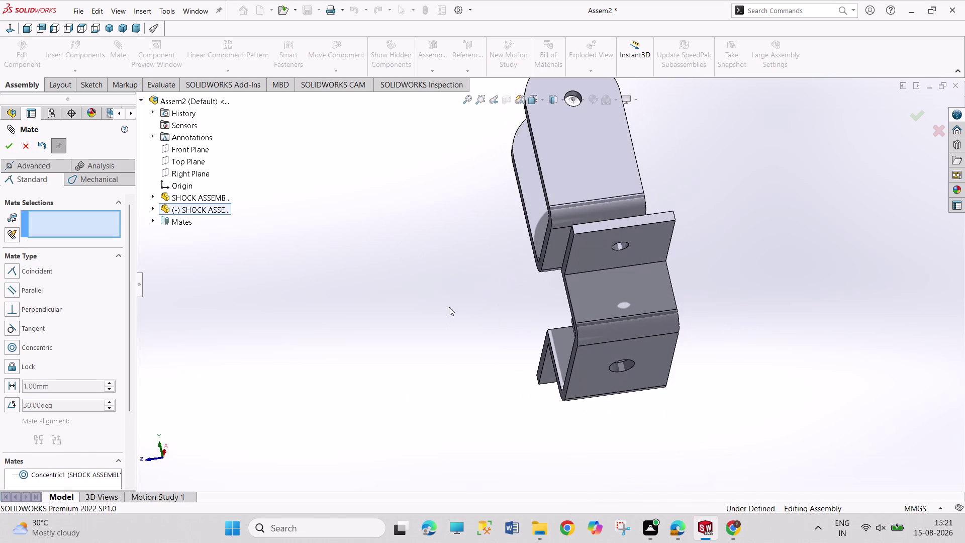
click(550, 248)
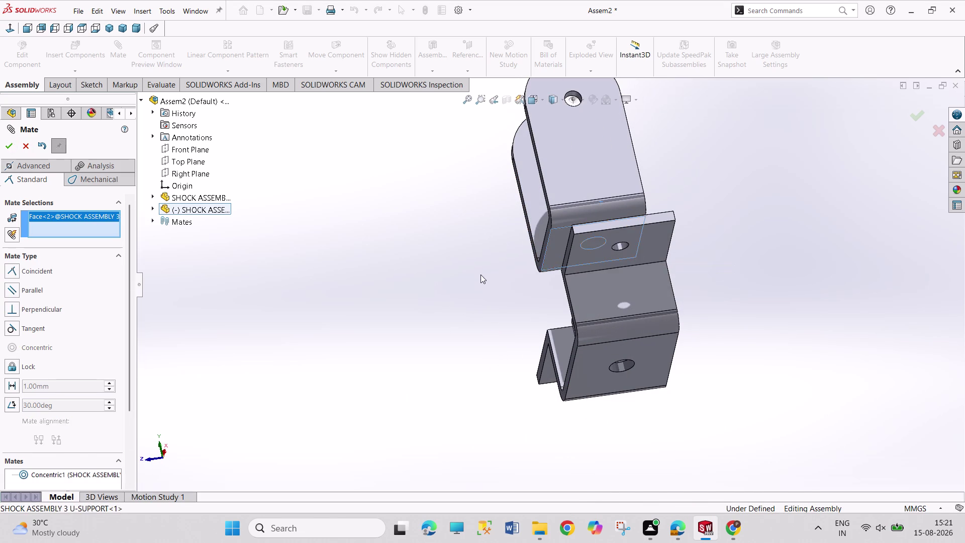
middle_drag(480, 275, 572, 373)
click(545, 365)
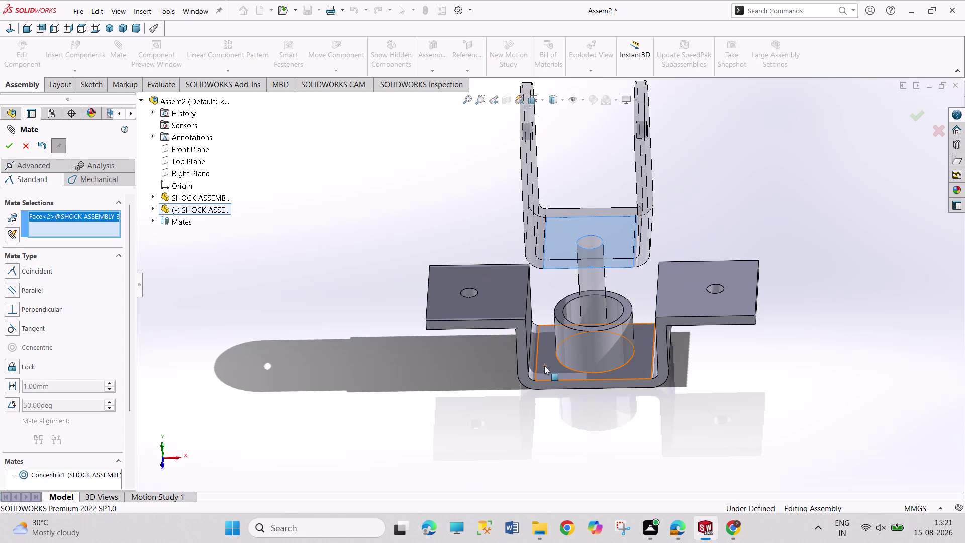
click(547, 370)
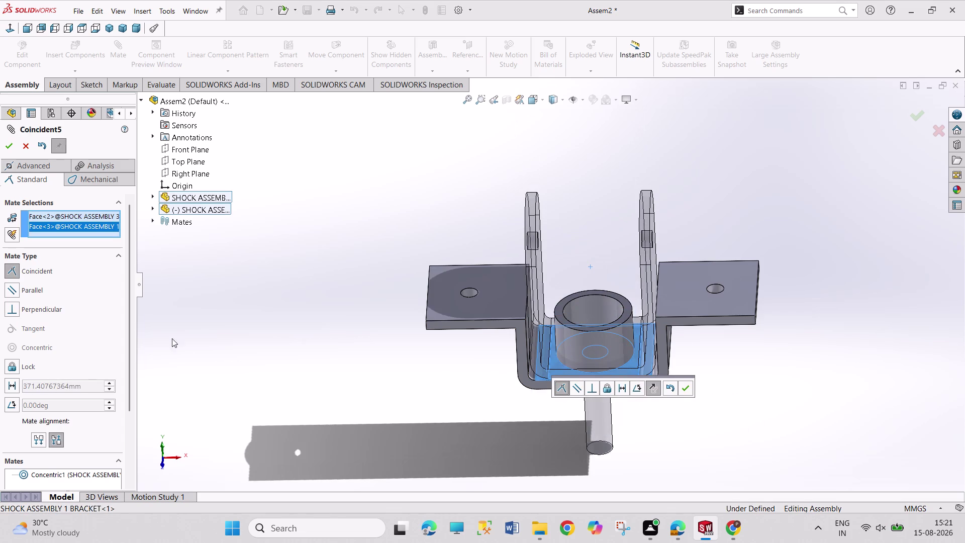
right_click(87, 230)
click(94, 234)
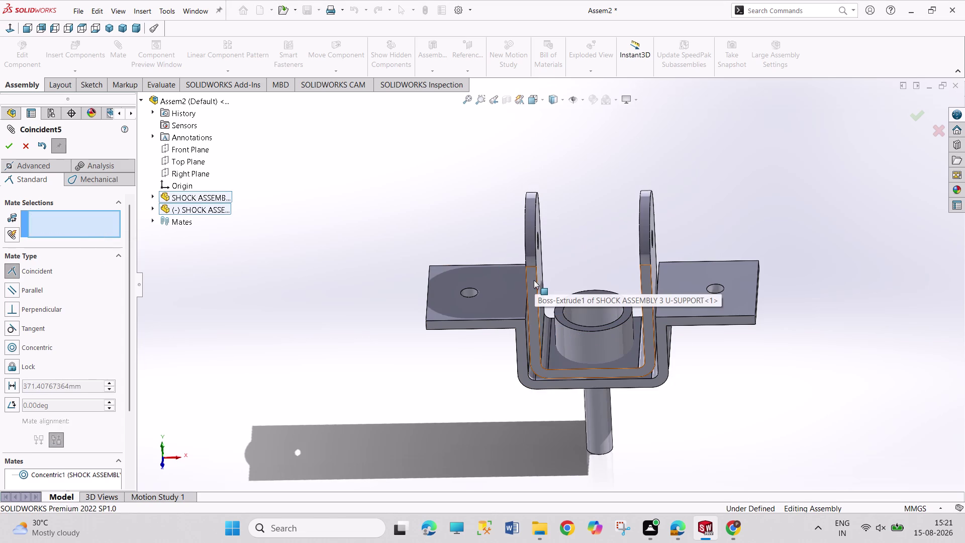
drag(526, 281, 539, 185)
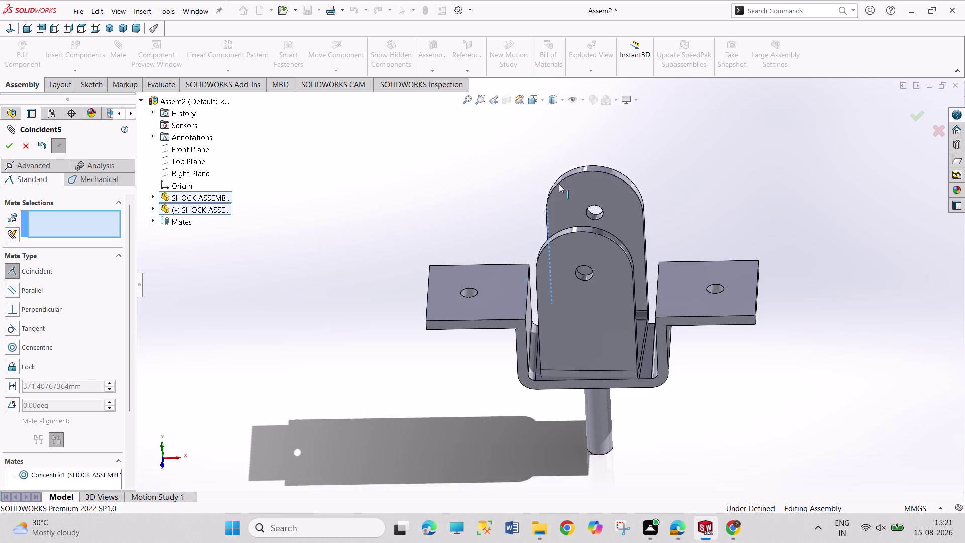
drag(539, 185, 648, 211)
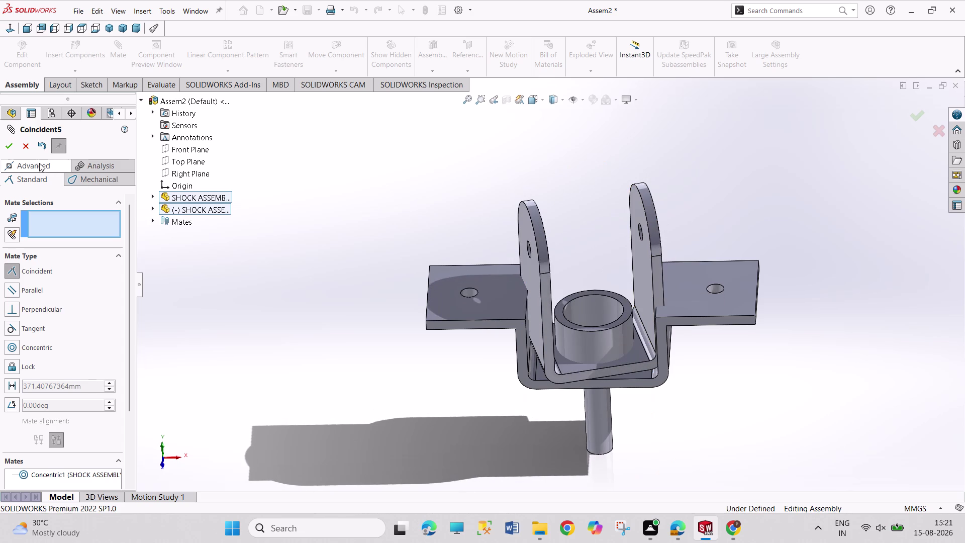
click(22, 148)
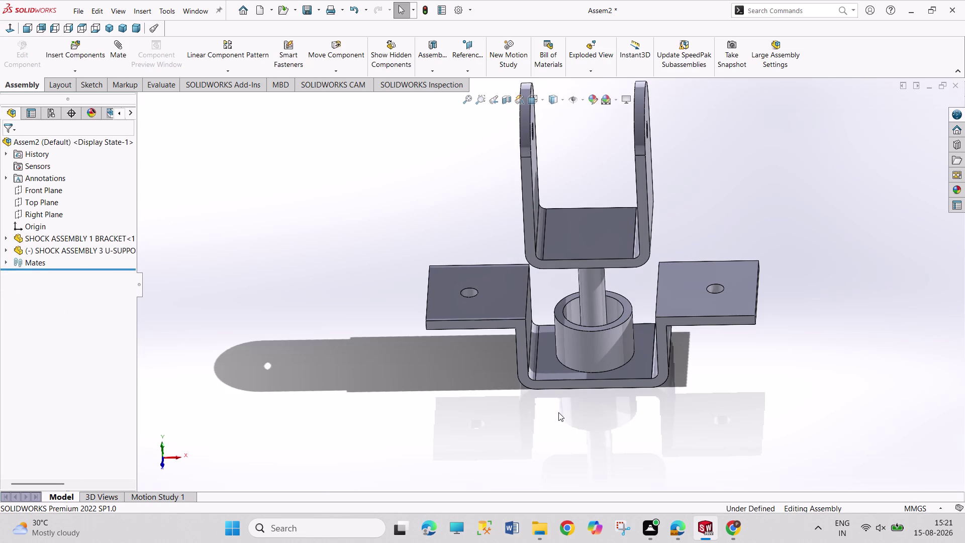
Mate the U-support base underside coincident with the bushing's top face.
middle_drag(559, 412, 528, 319)
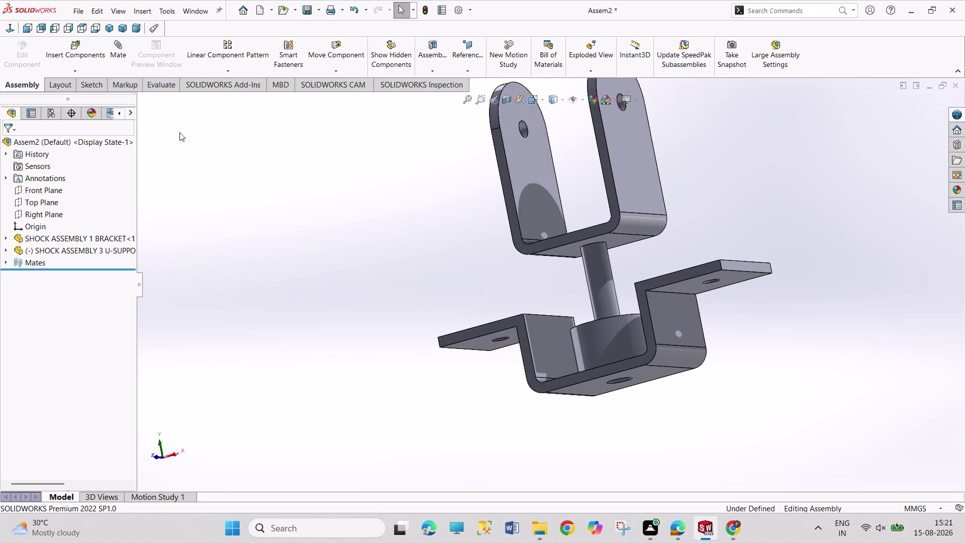
click(116, 58)
click(614, 242)
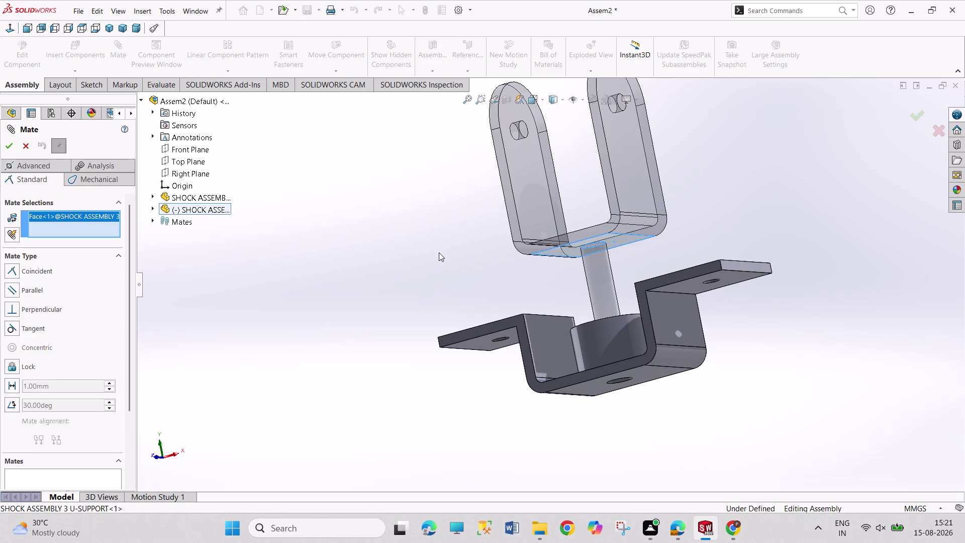
middle_drag(412, 228, 483, 327)
scroll(up, 3)
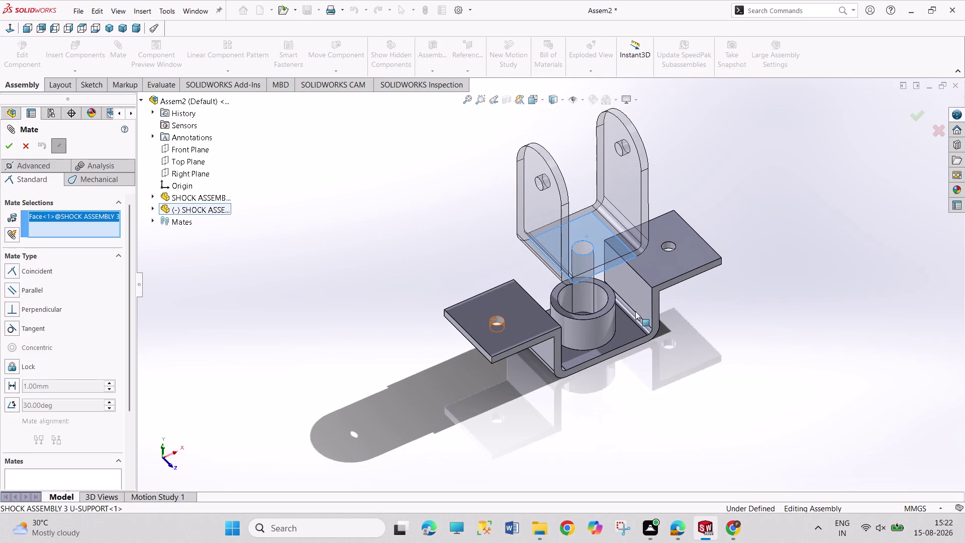
click(605, 309)
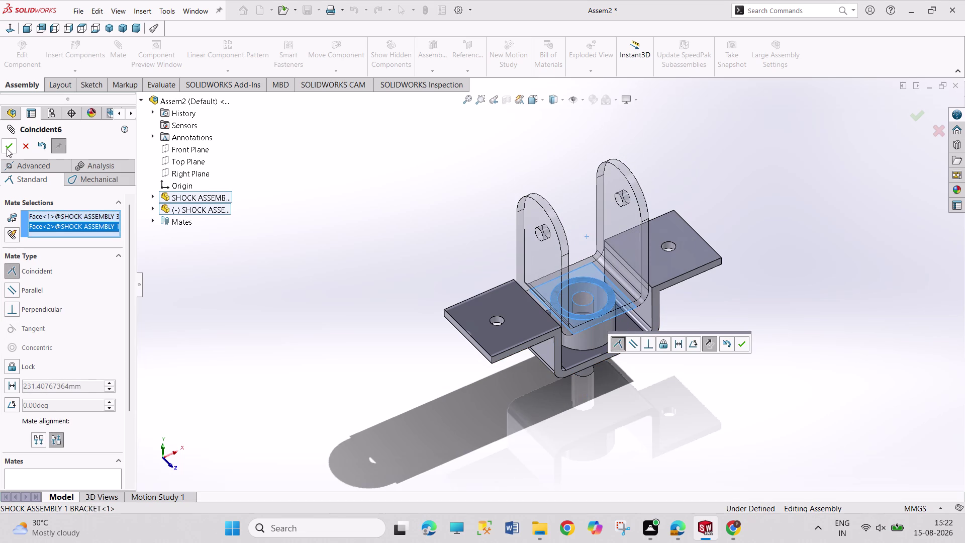
click(7, 149)
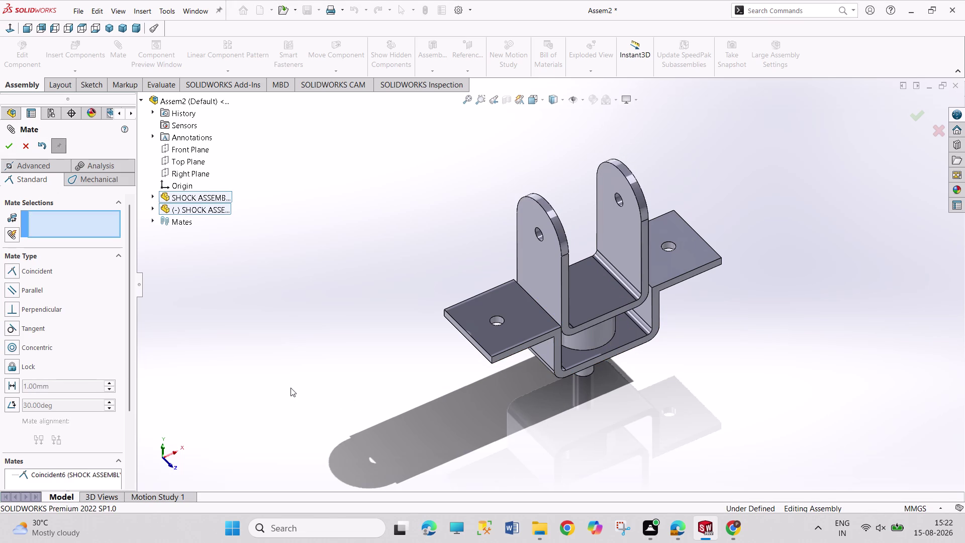
Close the Mate tool and orbit the assembly to face the ears.
middle_drag(275, 311, 275, 275)
middle_drag(532, 455, 485, 364)
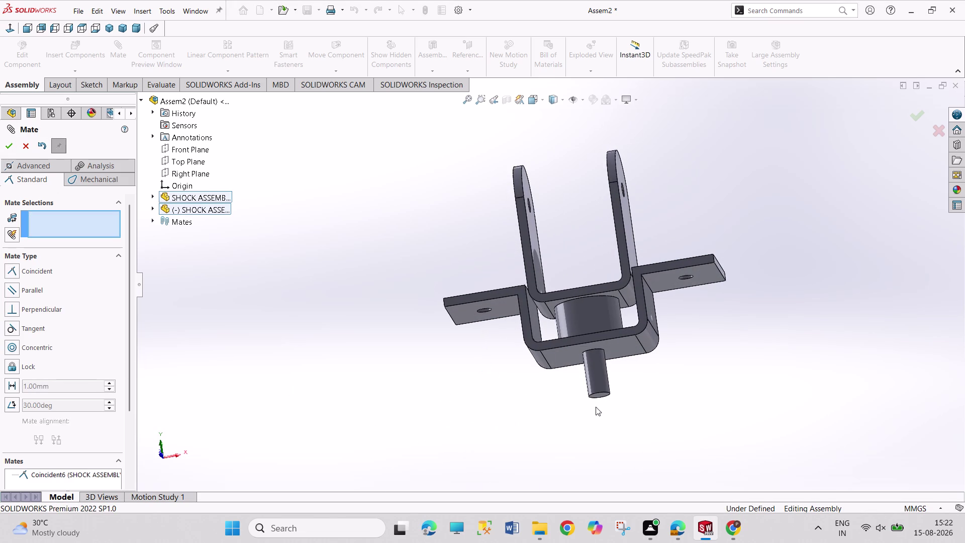
click(6, 147)
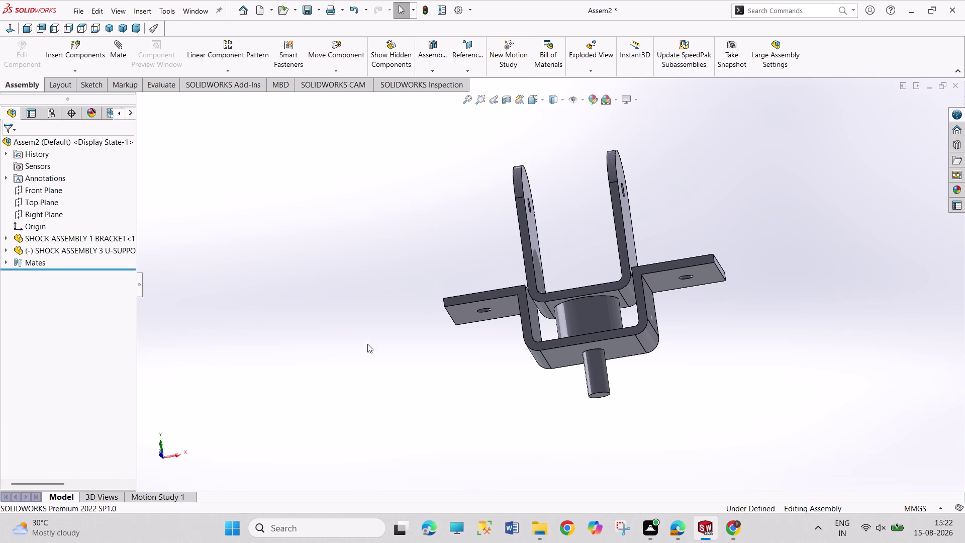
middle_drag(406, 395, 394, 407)
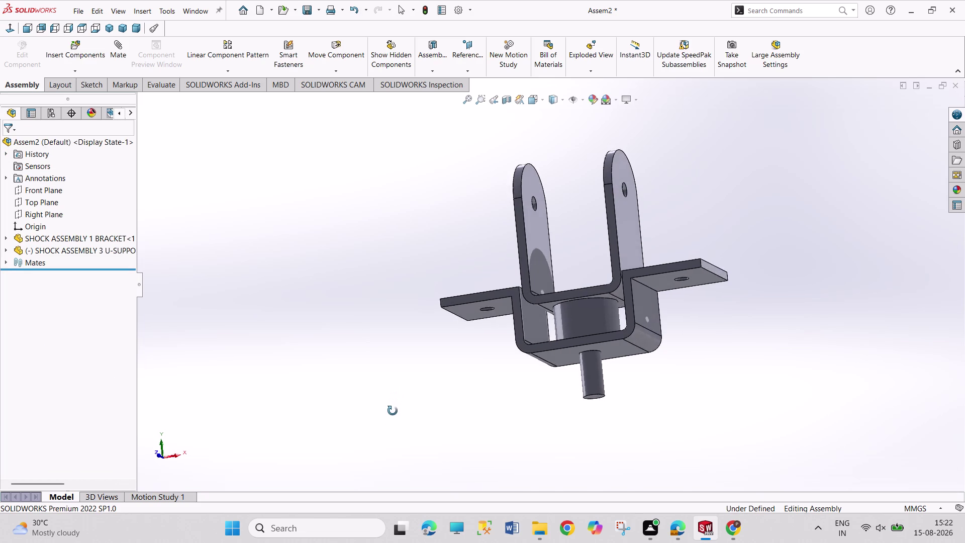
middle_drag(393, 407, 390, 459)
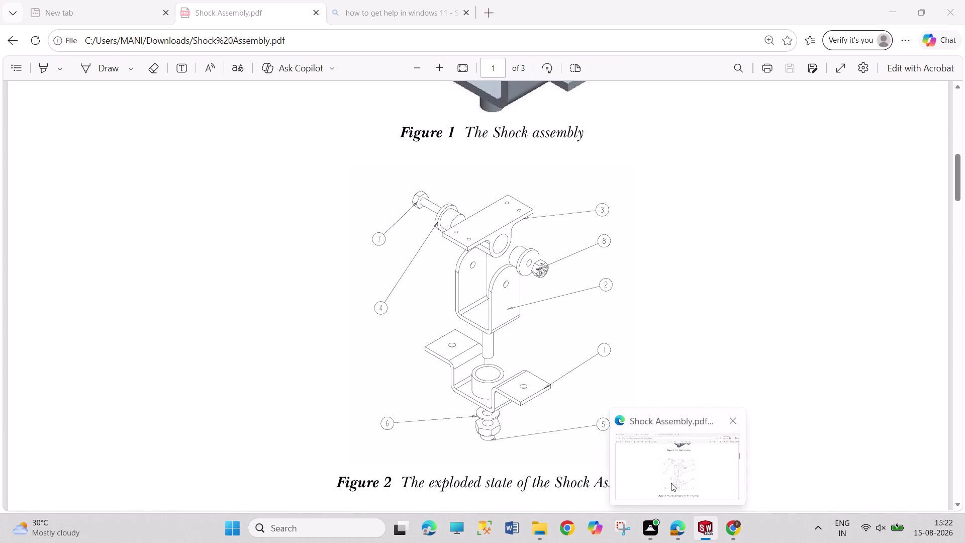
Scroll the Shock Assembly PDF from Figure 2 up to Figure 1, then return to SOLIDWORKS.
click(672, 483)
scroll(up, 3)
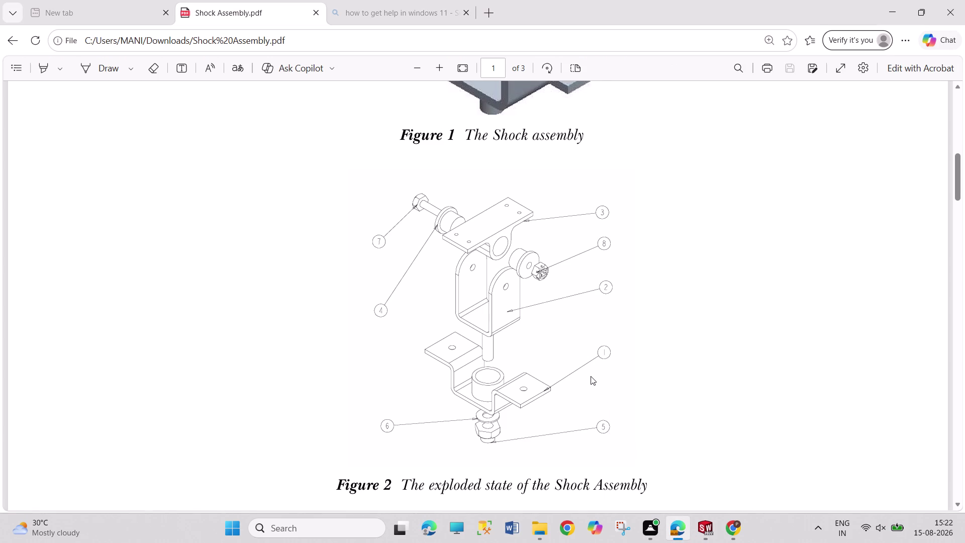
scroll(up, 3)
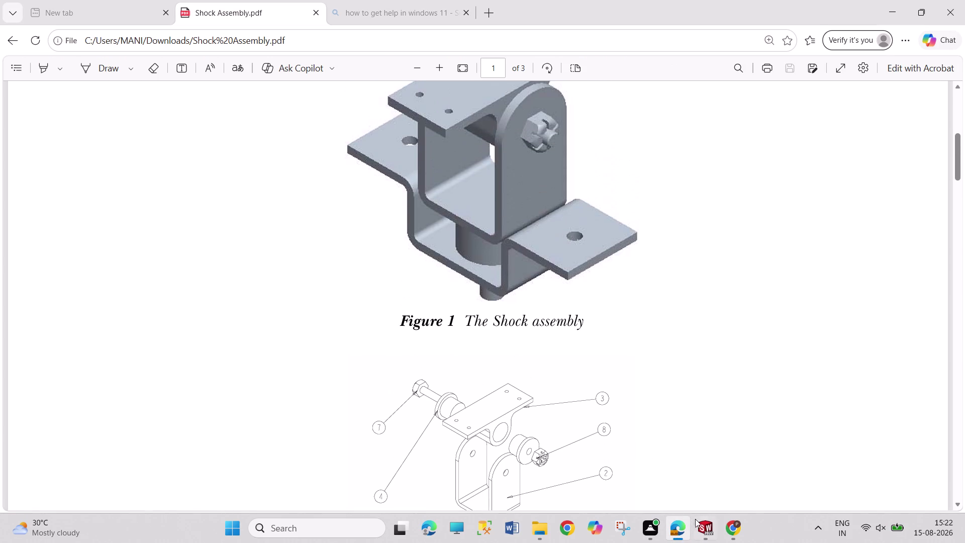
click(697, 520)
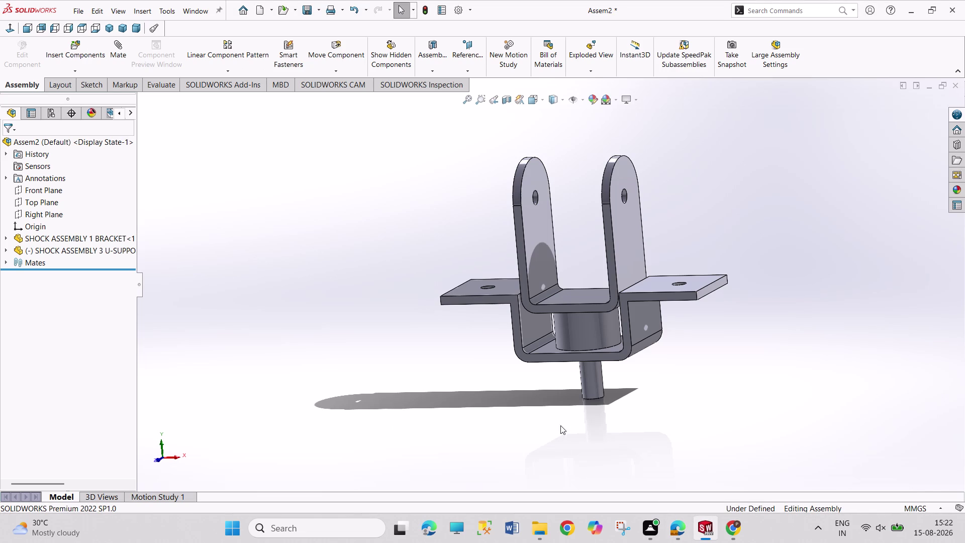
middle_drag(437, 341, 486, 347)
middle_click(484, 355)
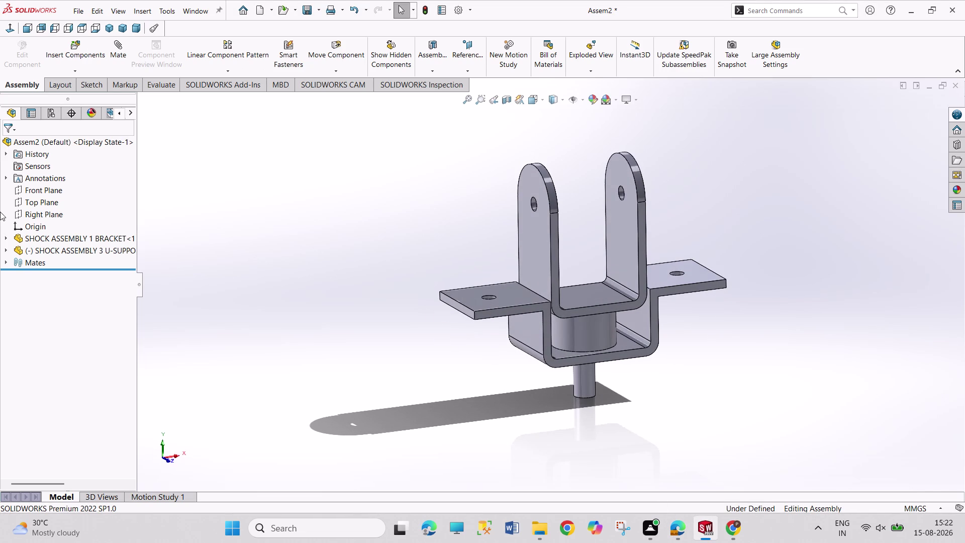
click(7, 251)
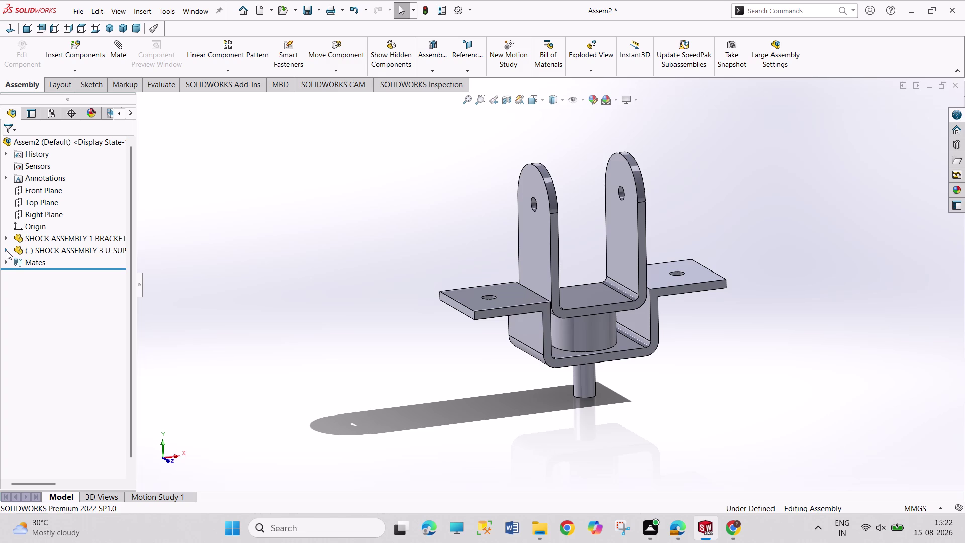
middle_drag(453, 385, 449, 384)
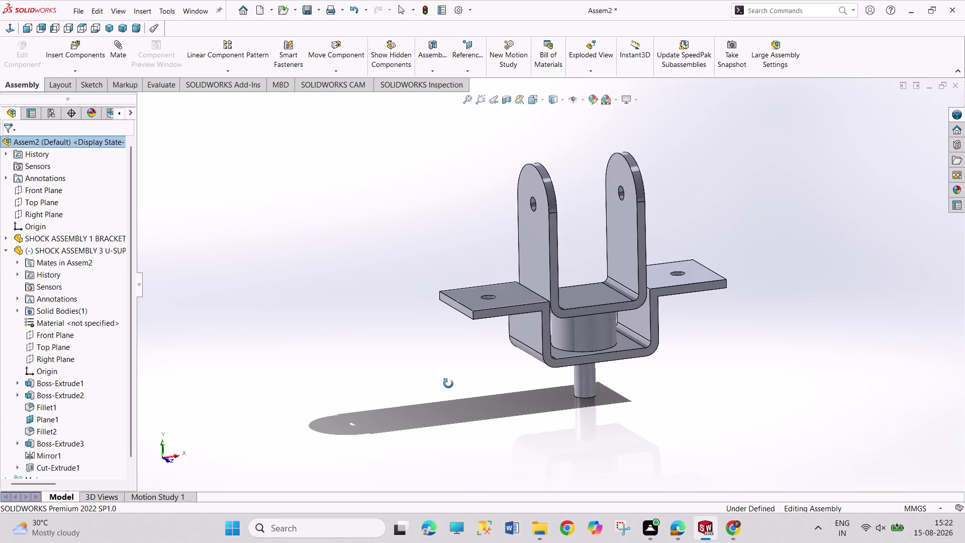
middle_drag(450, 384, 428, 375)
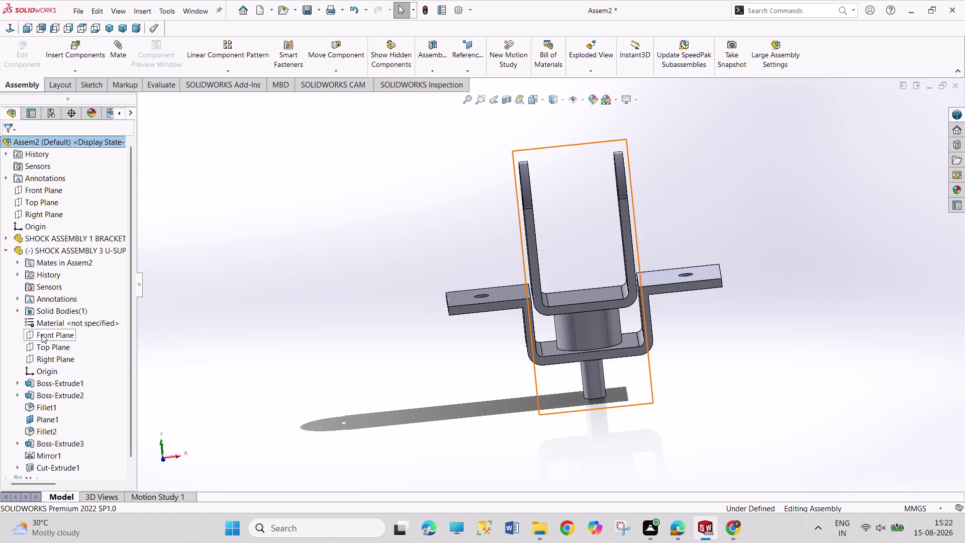
click(109, 60)
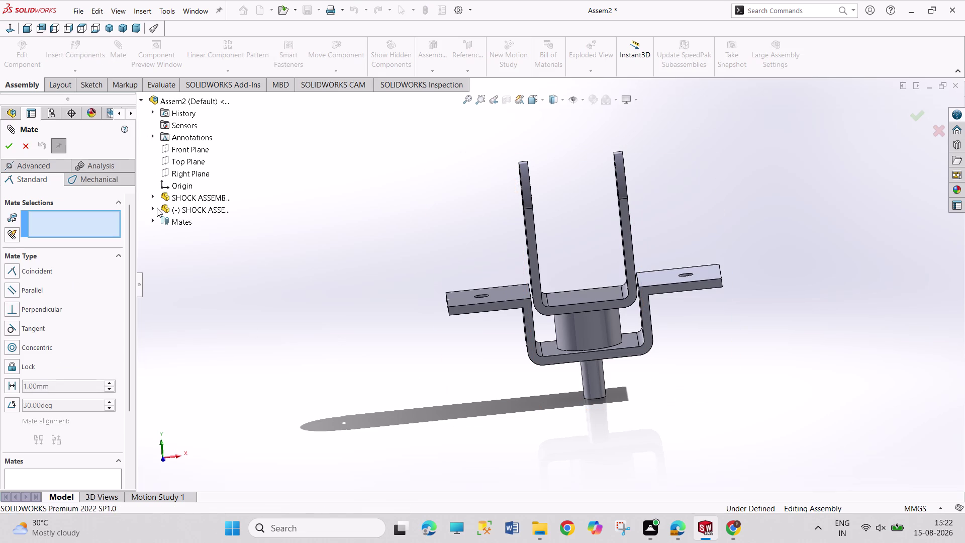
click(153, 210)
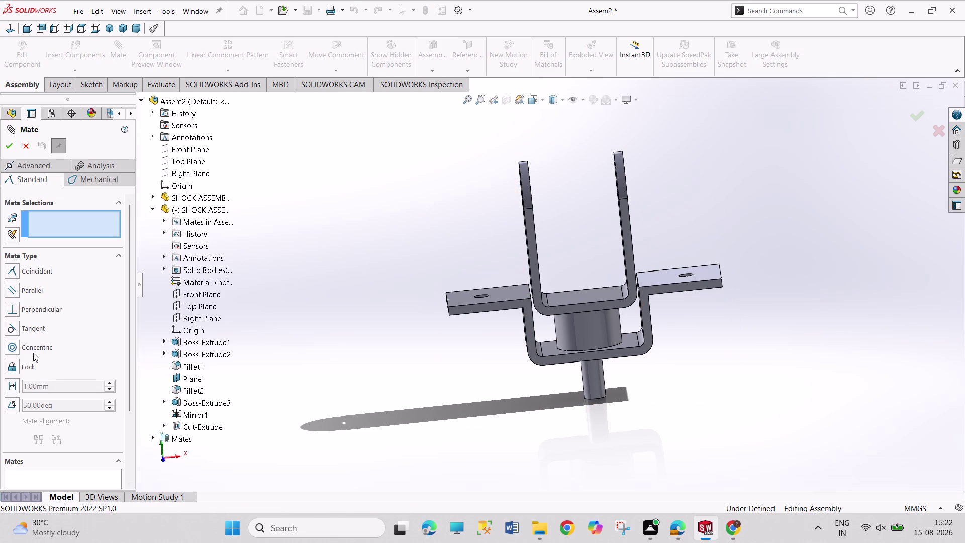
click(200, 305)
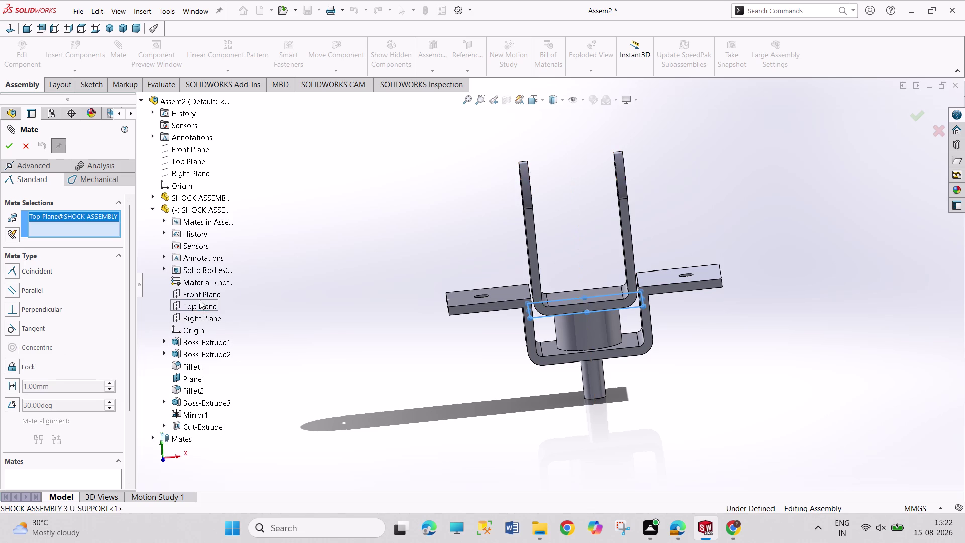
click(184, 161)
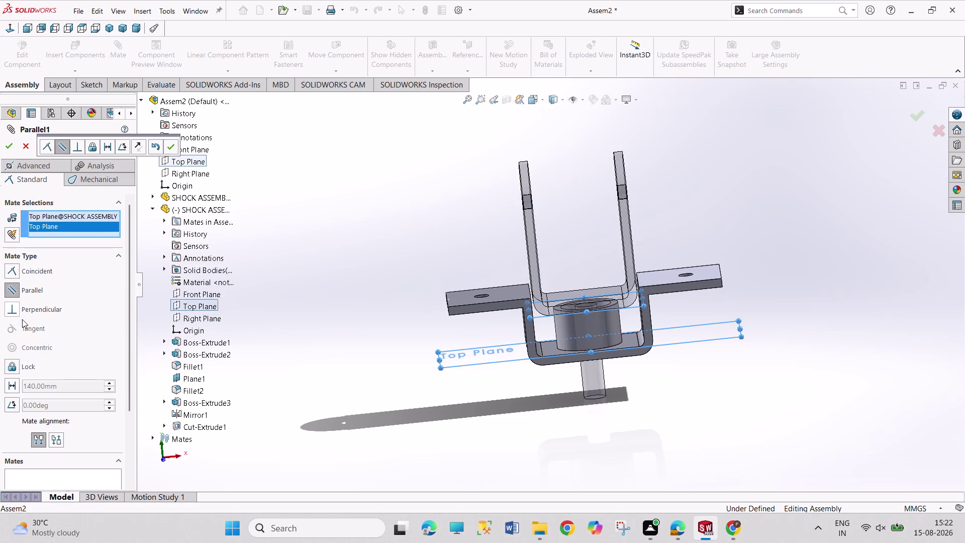
click(12, 405)
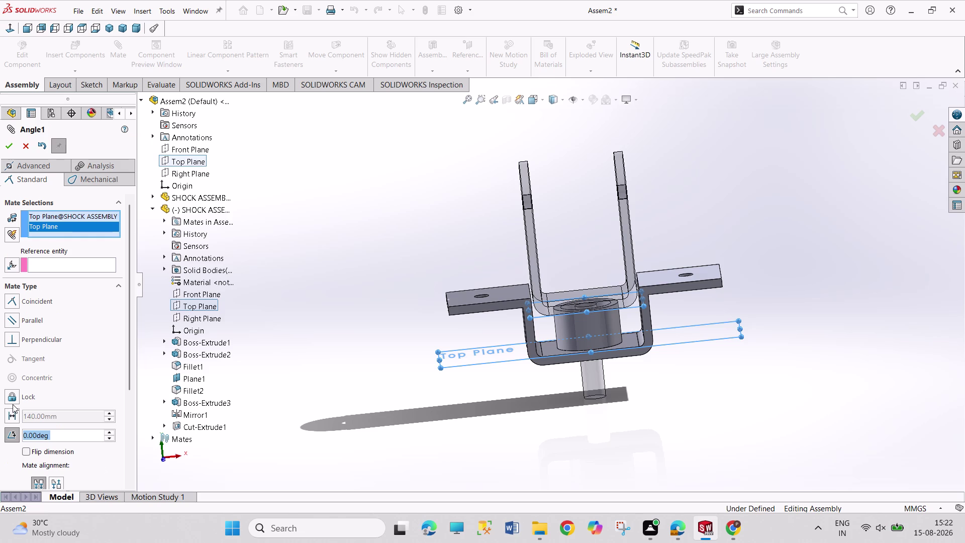
click(7, 149)
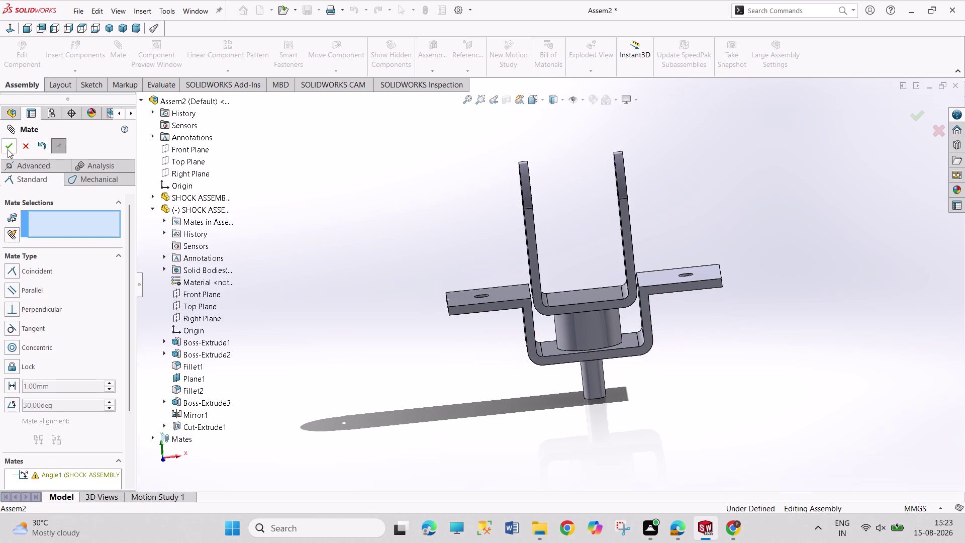
click(9, 149)
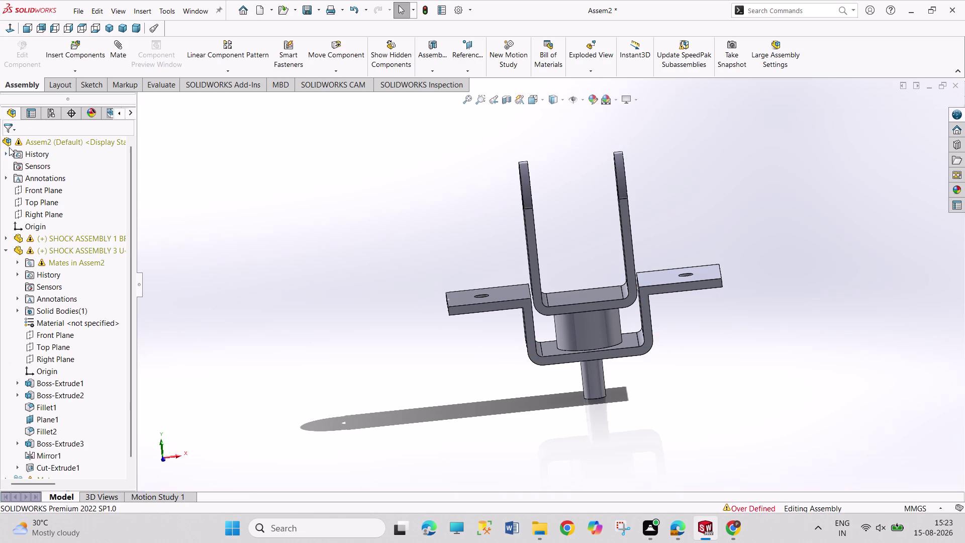
click(11, 165)
key(ctrl+z)
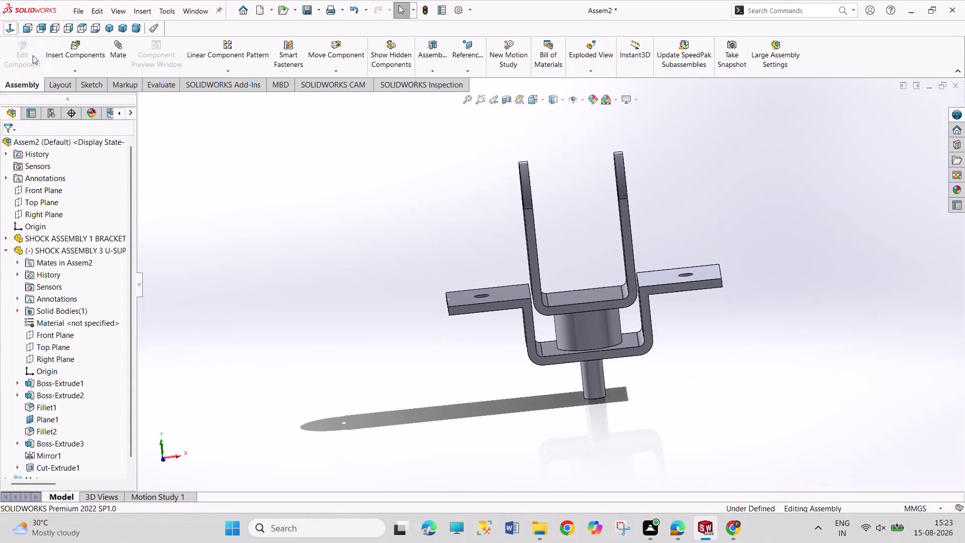
Cancel Insert Components and clear a mistaken Top Plane selection in Mate.
click(103, 53)
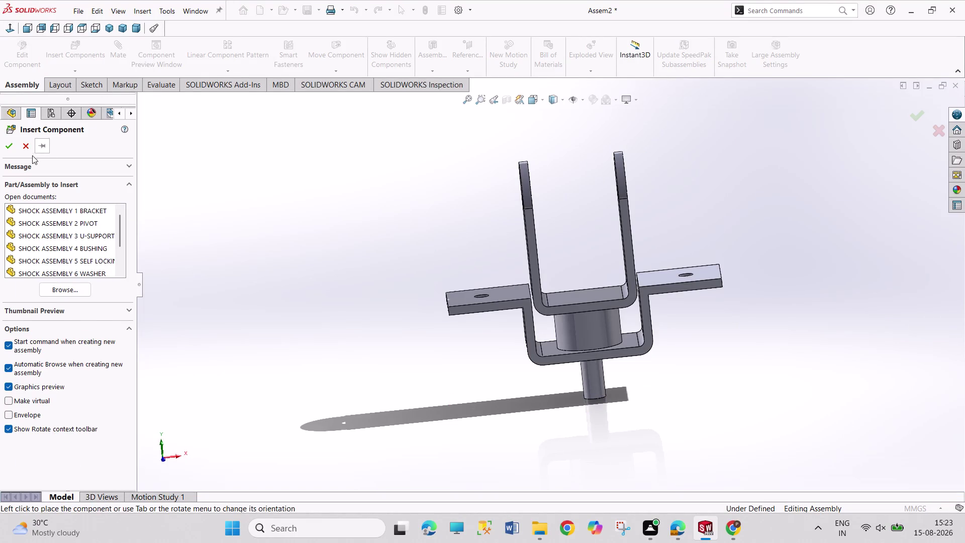
click(27, 150)
click(111, 57)
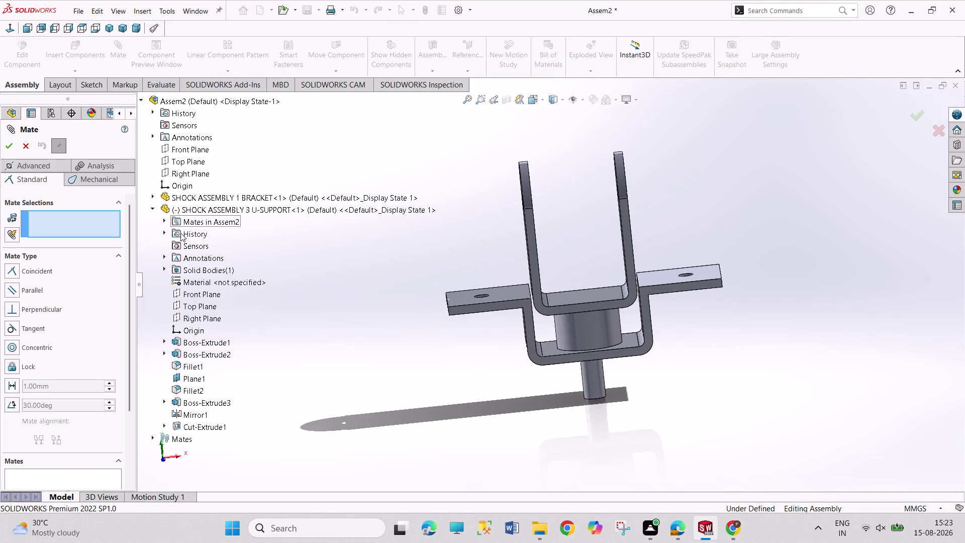
click(204, 307)
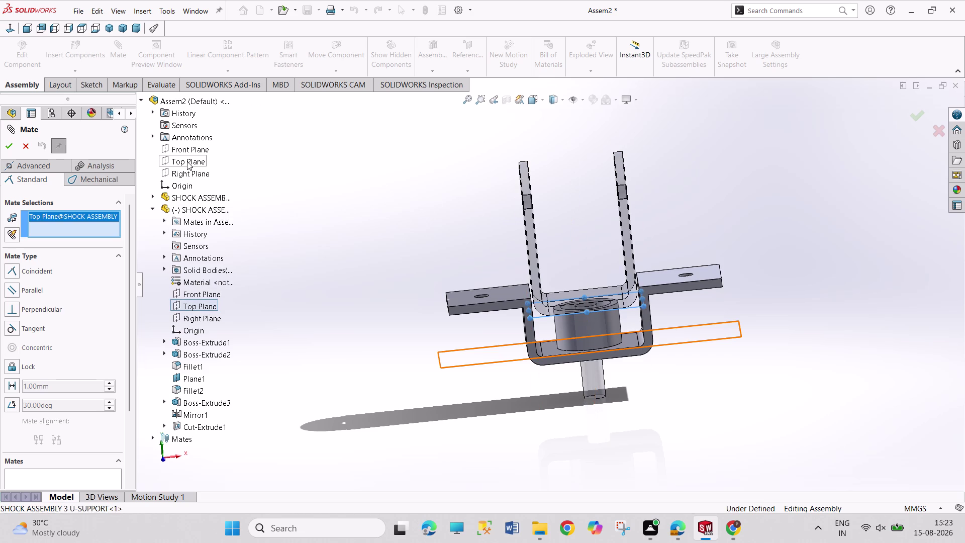
click(299, 184)
right_click(69, 214)
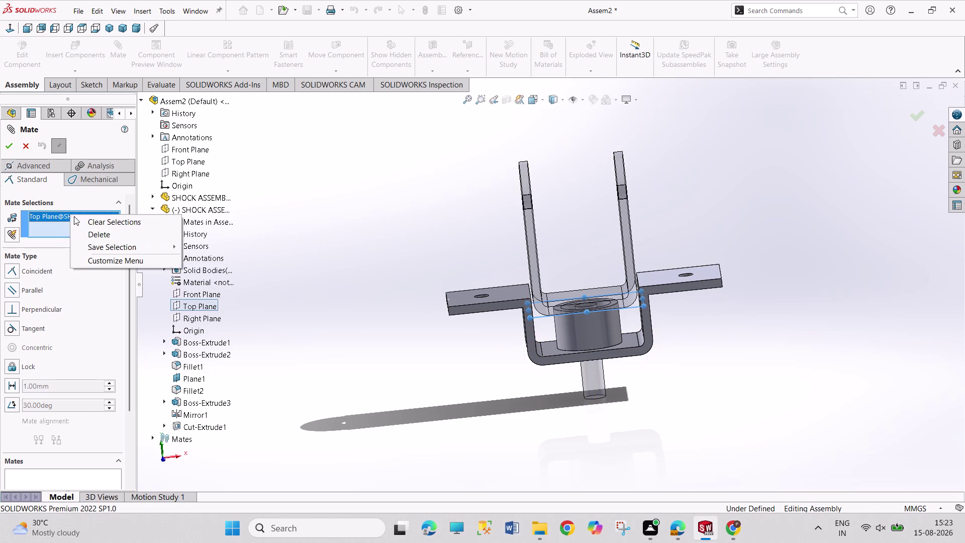
click(76, 216)
Mate the assembly and U-support Front Planes at a 0.00° angle.
click(183, 148)
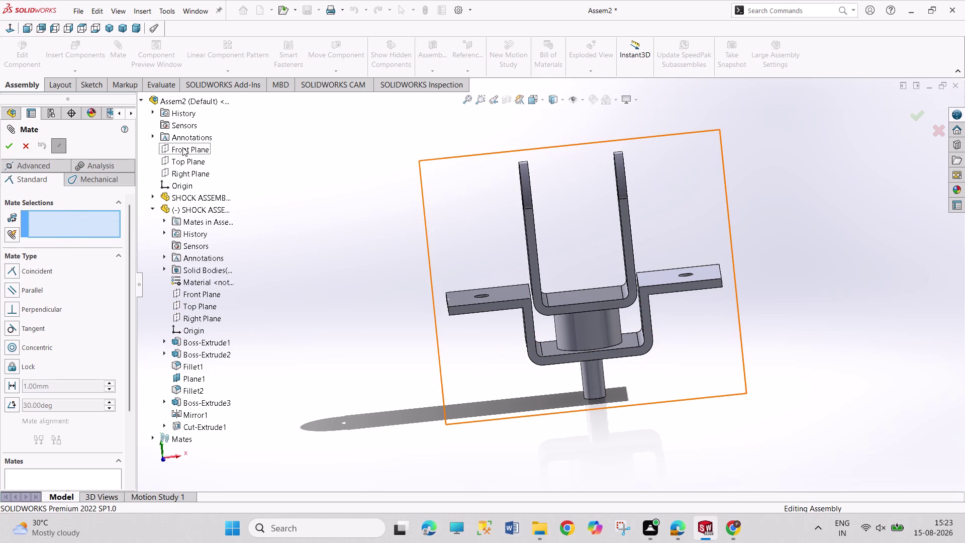
click(207, 295)
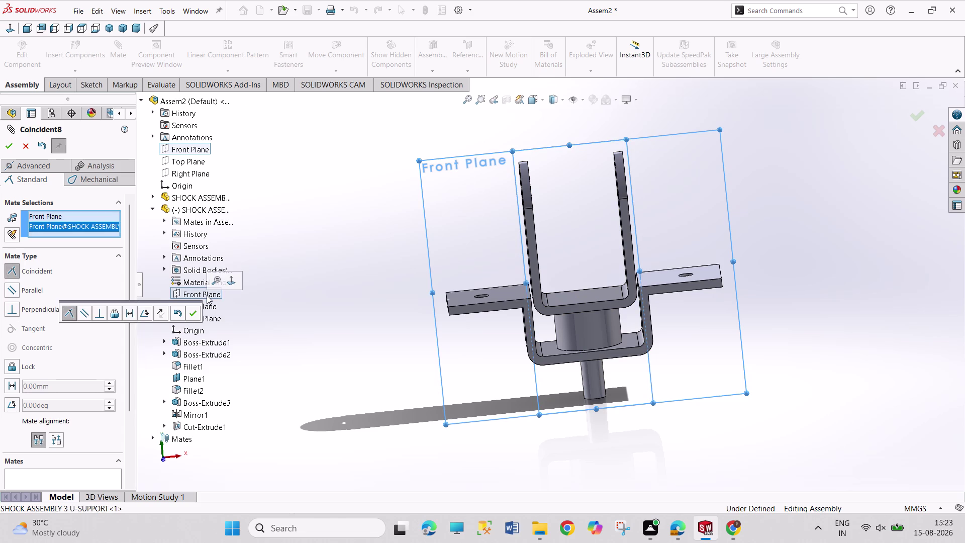
click(16, 408)
click(1, 143)
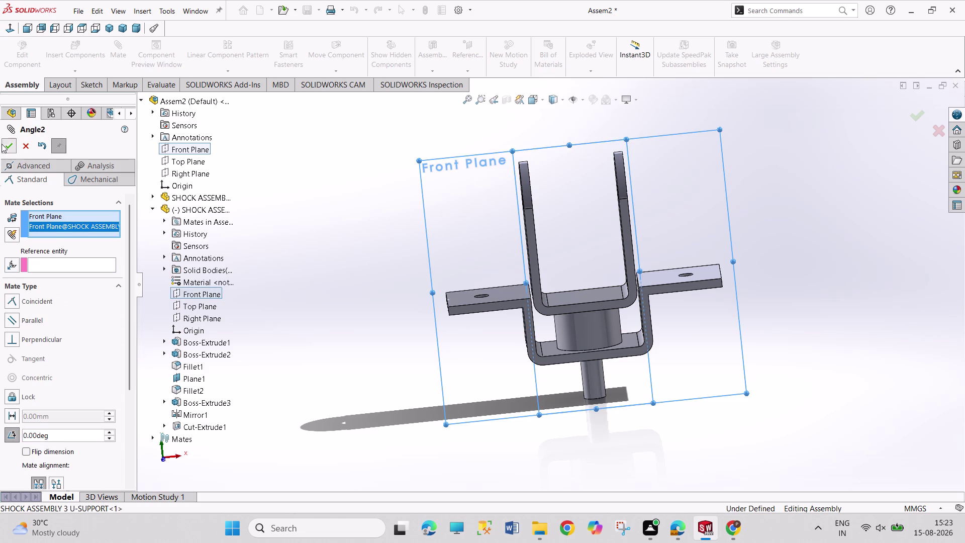
click(6, 146)
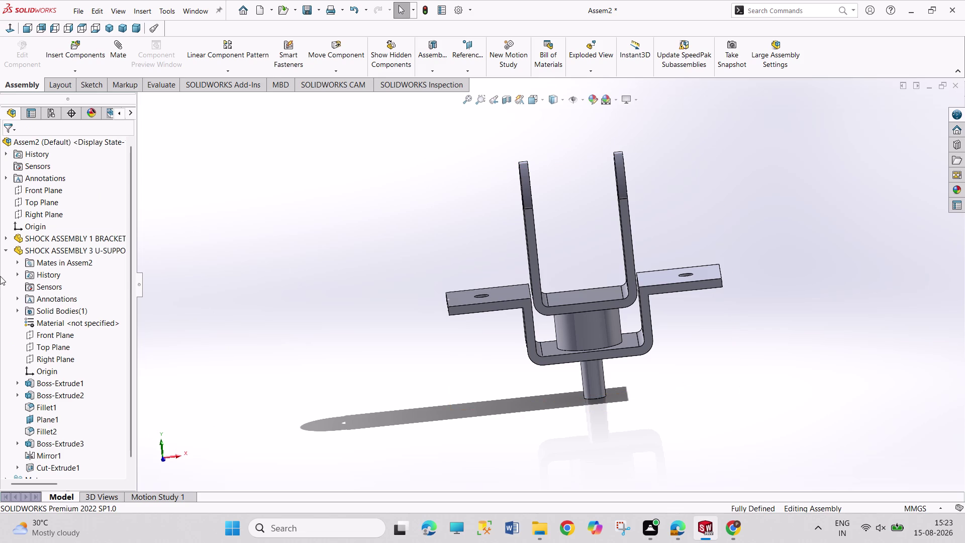
click(3, 251)
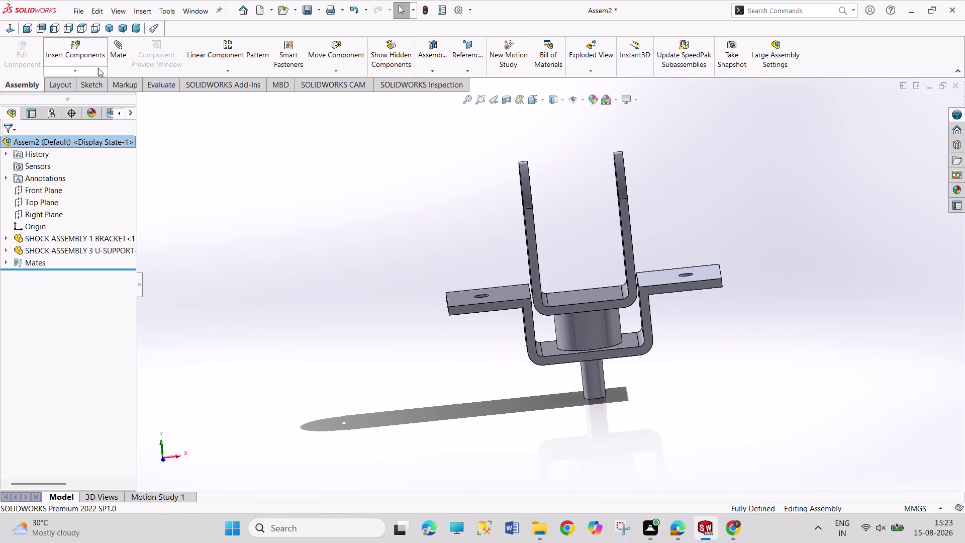
Insert SHOCK ASSEMBLY 2 PIVOT near the U-support ears and orbit to view them.
click(75, 52)
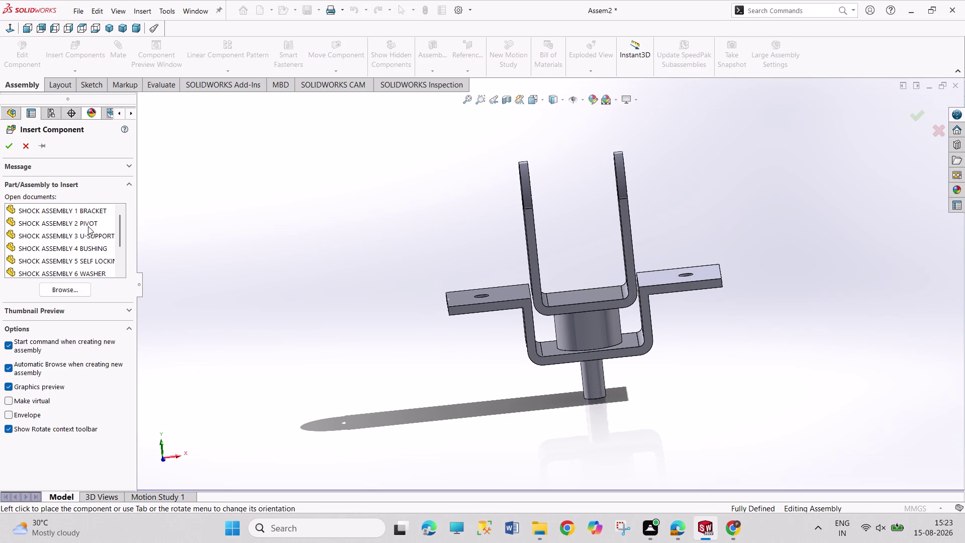
double_click(88, 225)
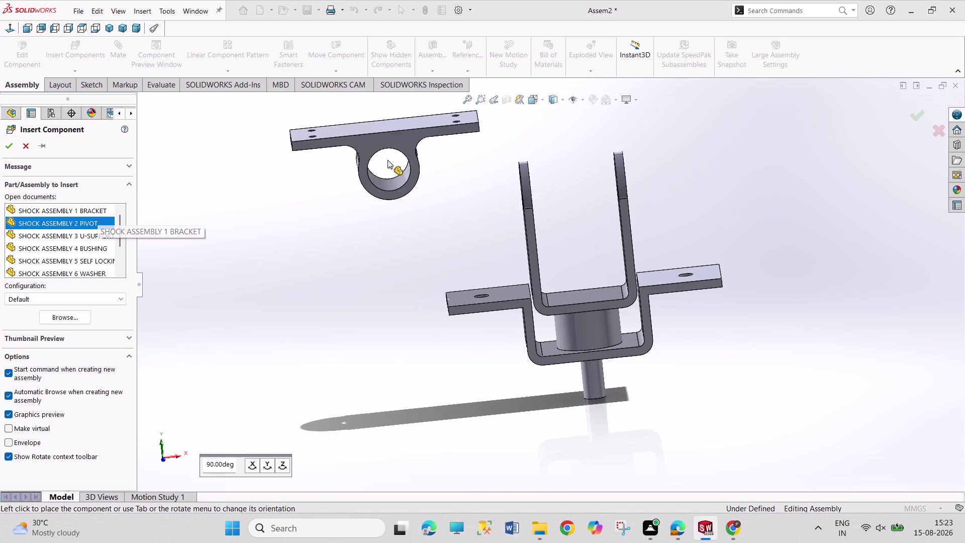
click(434, 178)
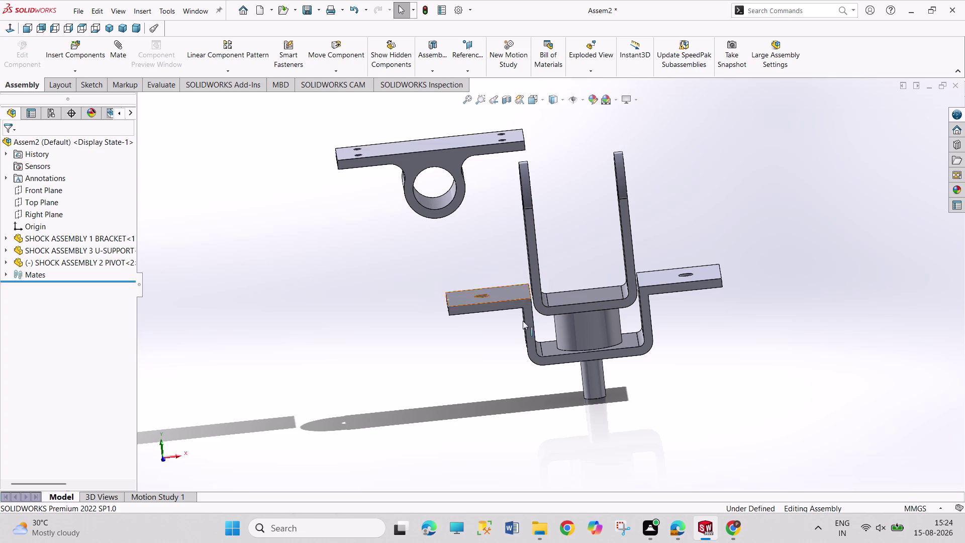
middle_drag(514, 369, 462, 373)
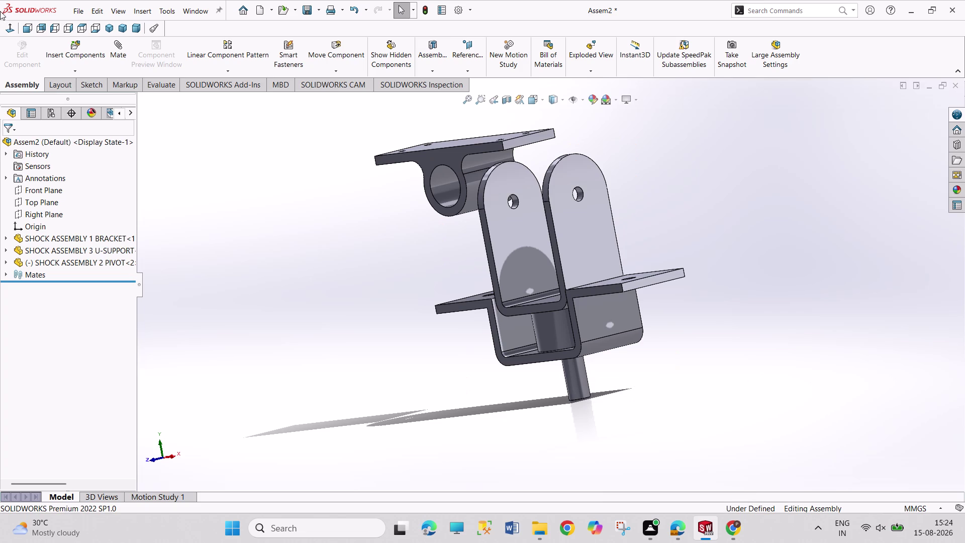
click(125, 53)
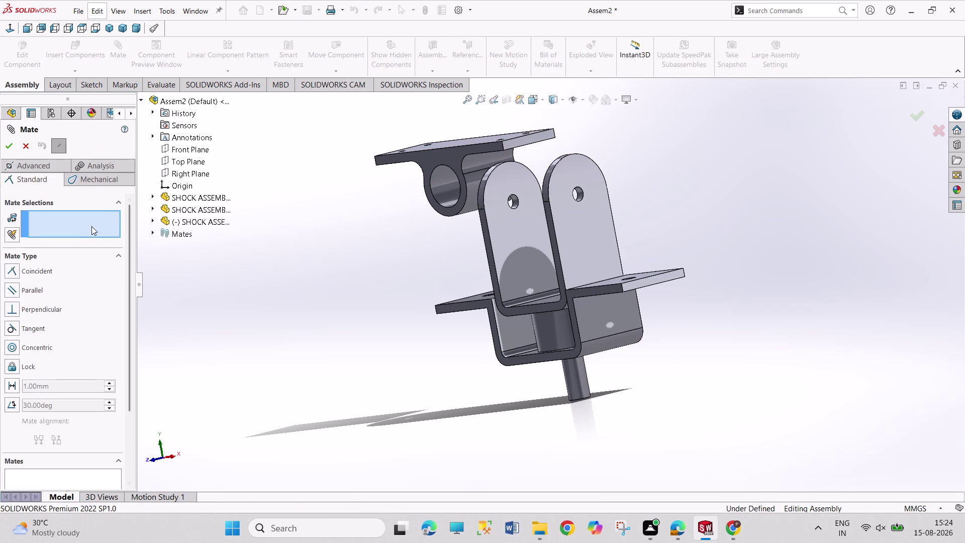
Mate the pivot ring edge concentric with the U-support ear hole edge.
click(447, 208)
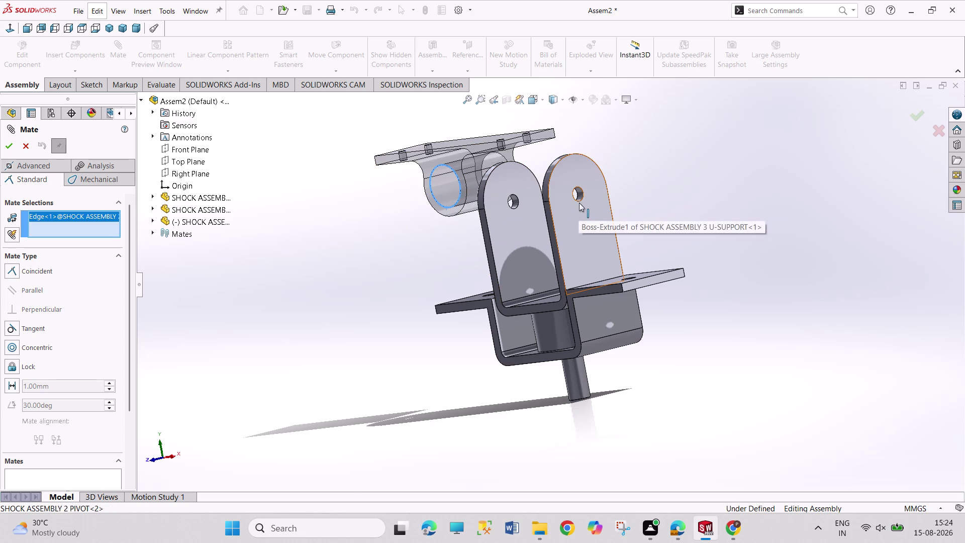
click(579, 201)
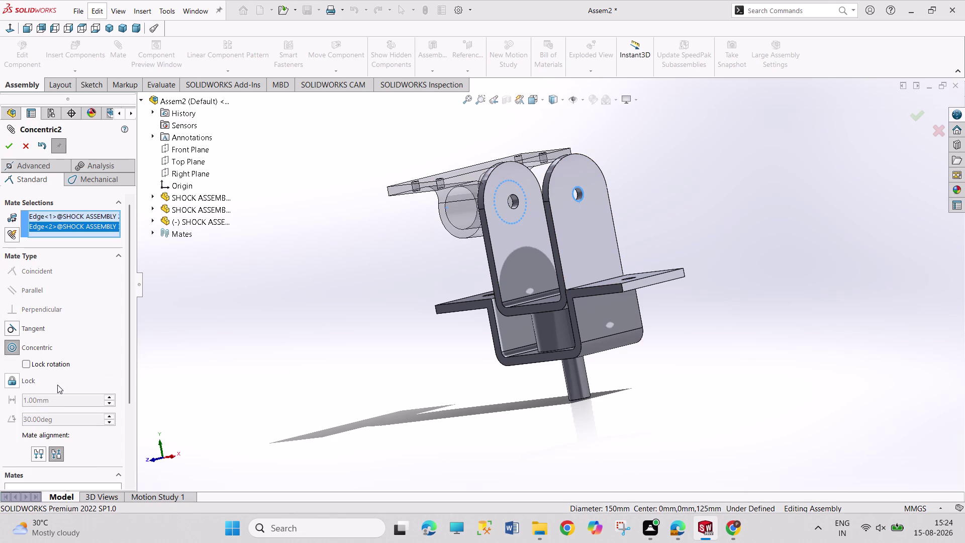
click(10, 141)
middle_drag(244, 220, 262, 228)
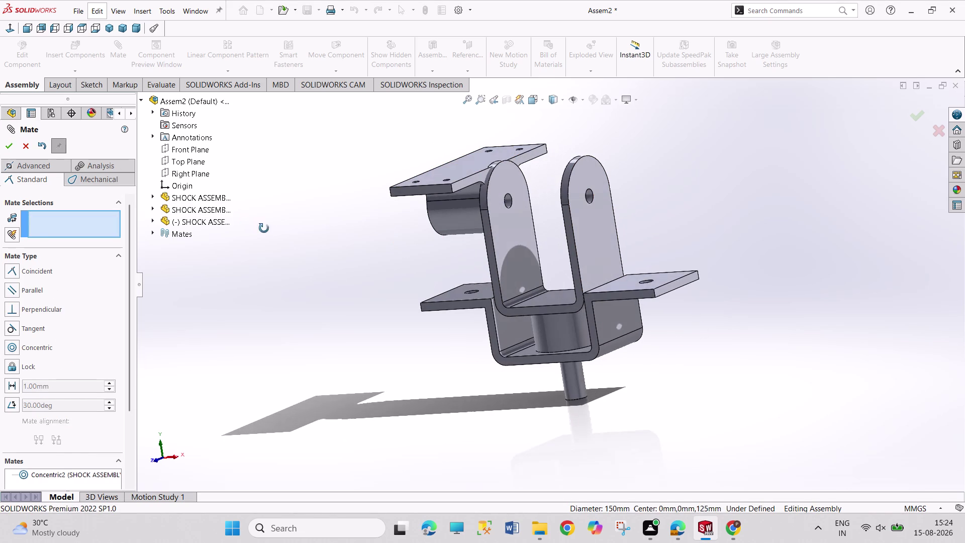
middle_drag(261, 227, 264, 228)
middle_drag(317, 197, 376, 162)
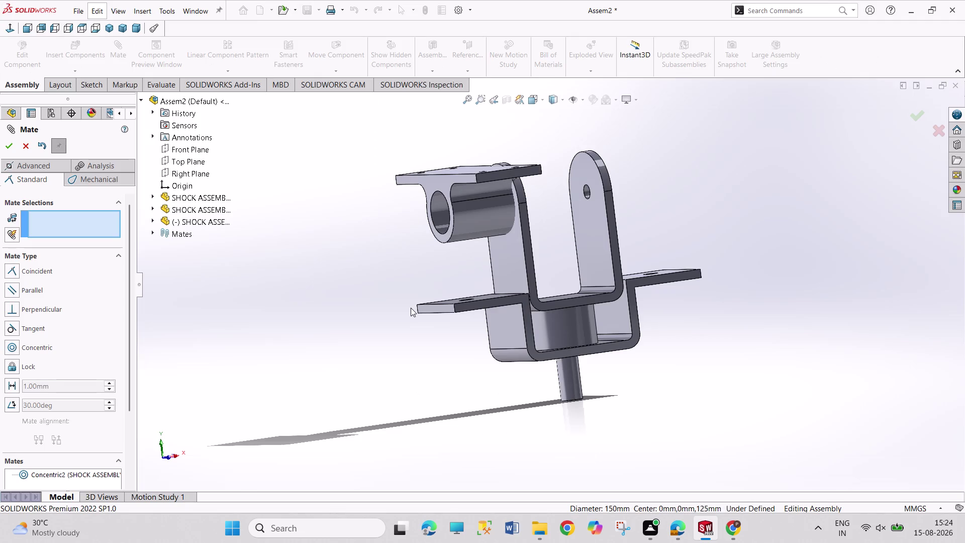
Make a pivot face coincident with the U-support ear face and finish mating.
click(446, 238)
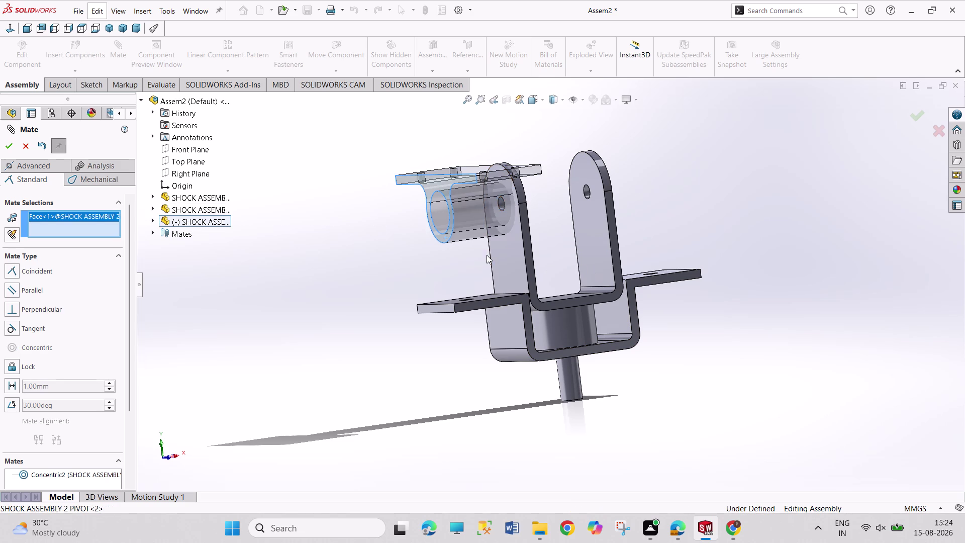
middle_drag(756, 303, 691, 323)
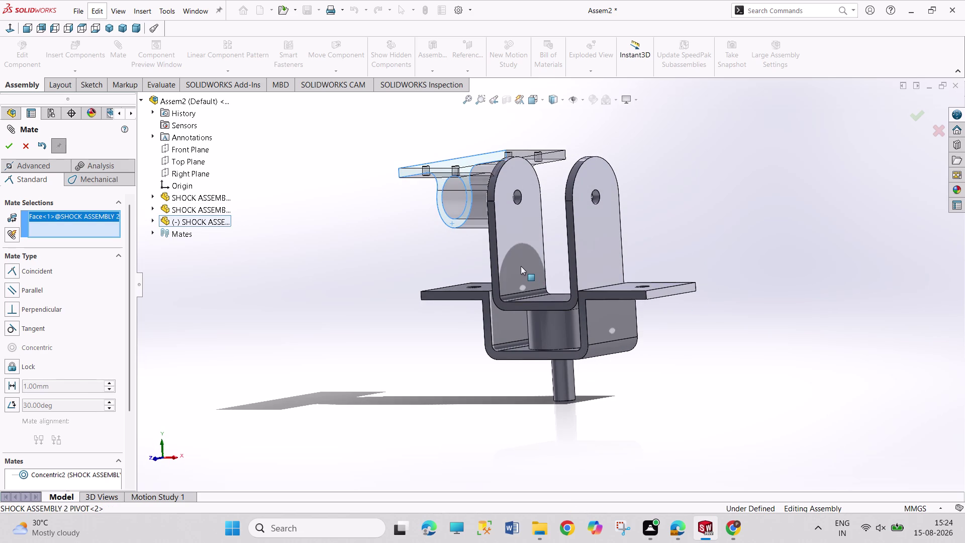
click(521, 266)
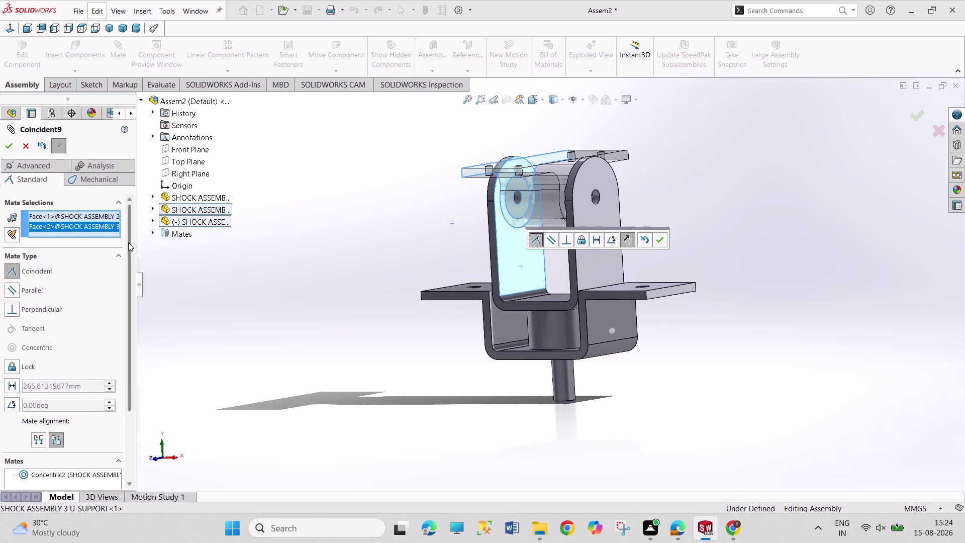
click(4, 149)
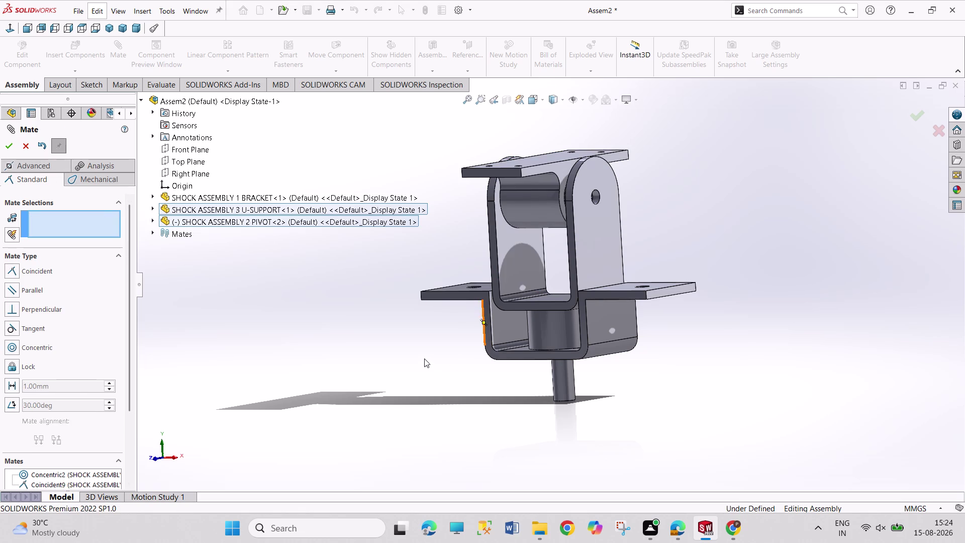
click(7, 145)
Exit the mate tool and orbit to view the seated pivot from above.
middle_click(270, 298)
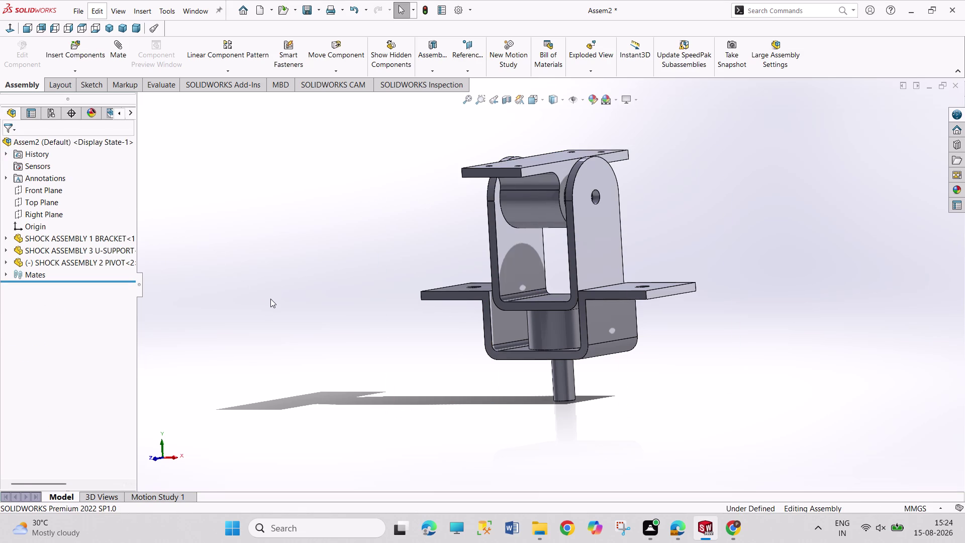
middle_drag(264, 299, 291, 341)
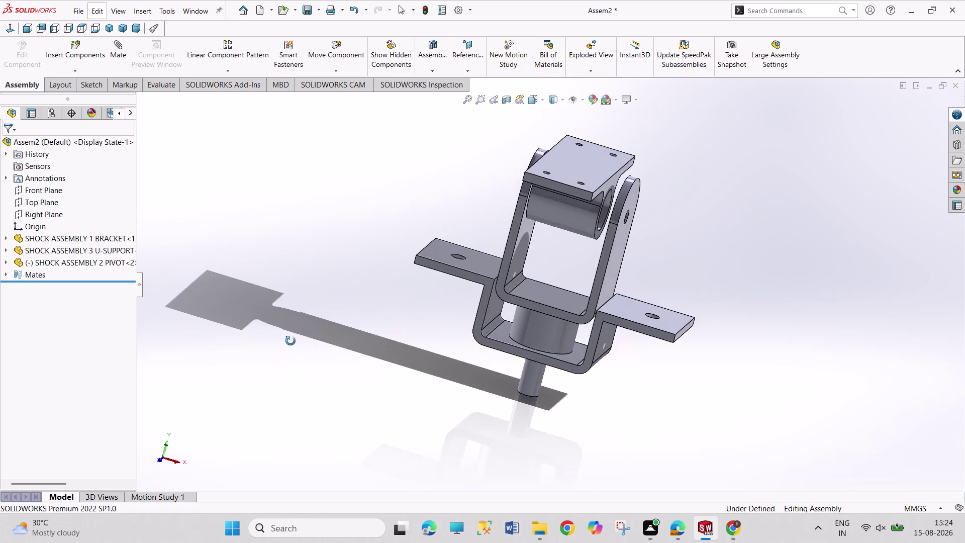
middle_drag(291, 342, 291, 328)
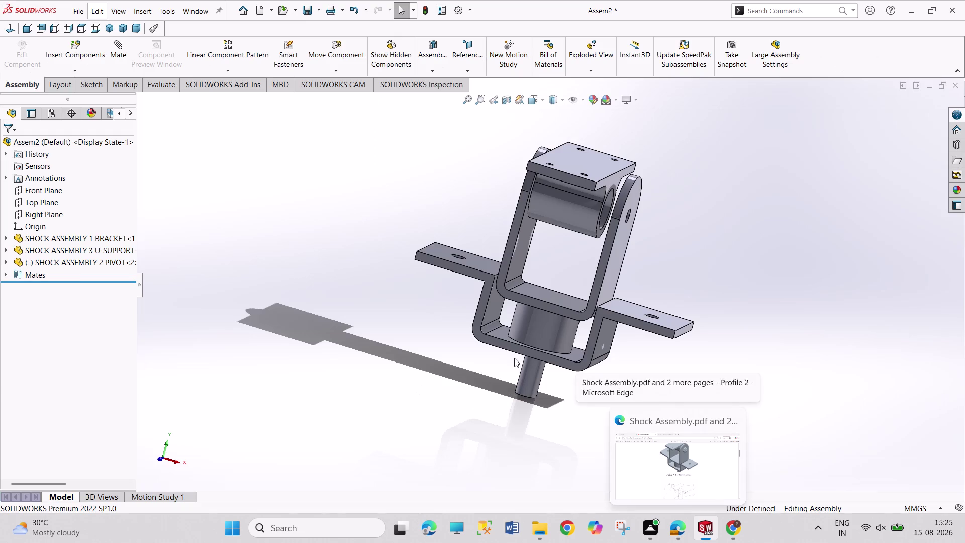
click(677, 521)
scroll(down, 3)
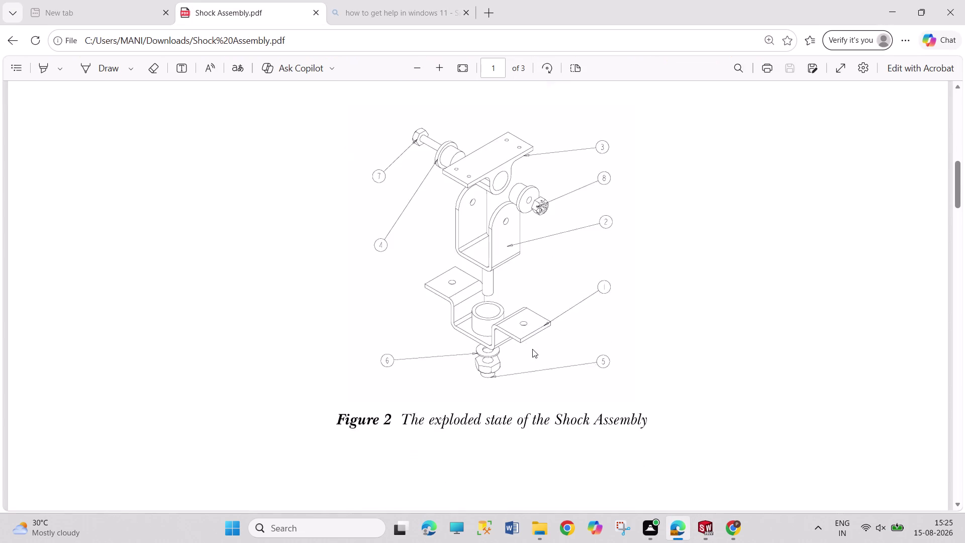
scroll(down, 3)
scroll(down, 3)
scroll(down, 3)
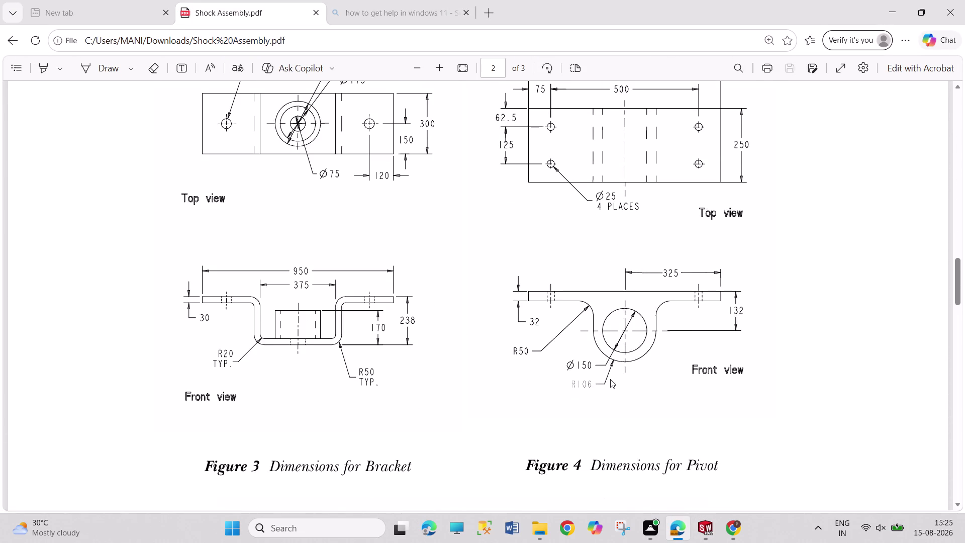
scroll(up, 3)
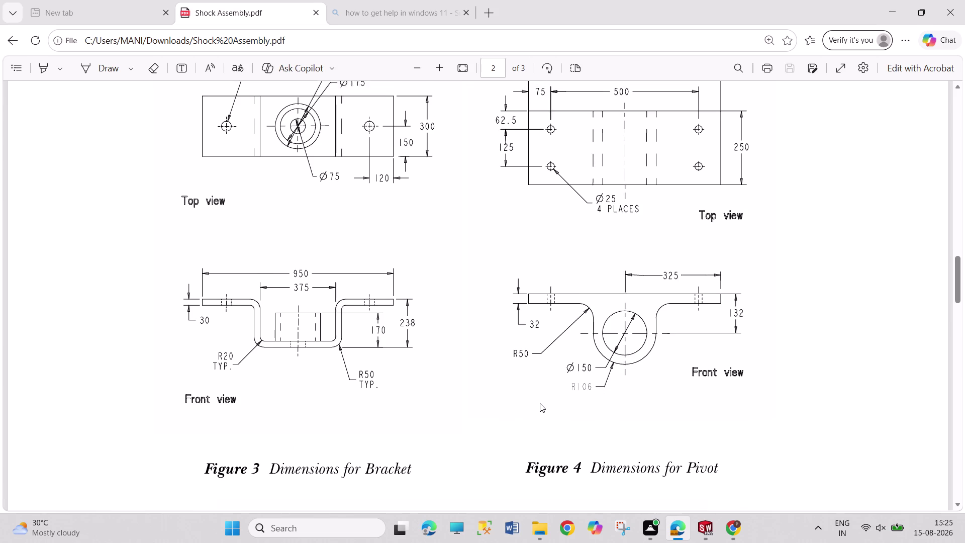
scroll(down, 3)
scroll(down, 3)
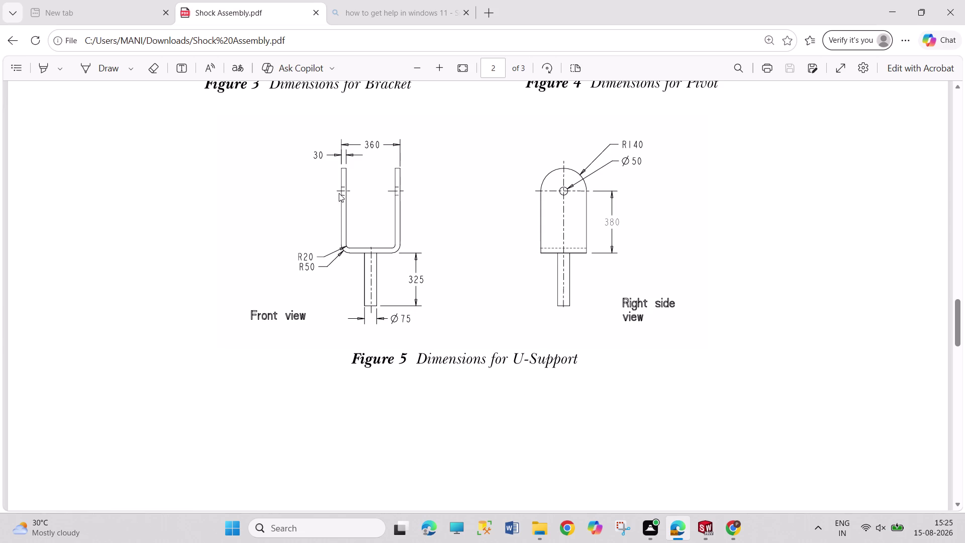
scroll(up, 3)
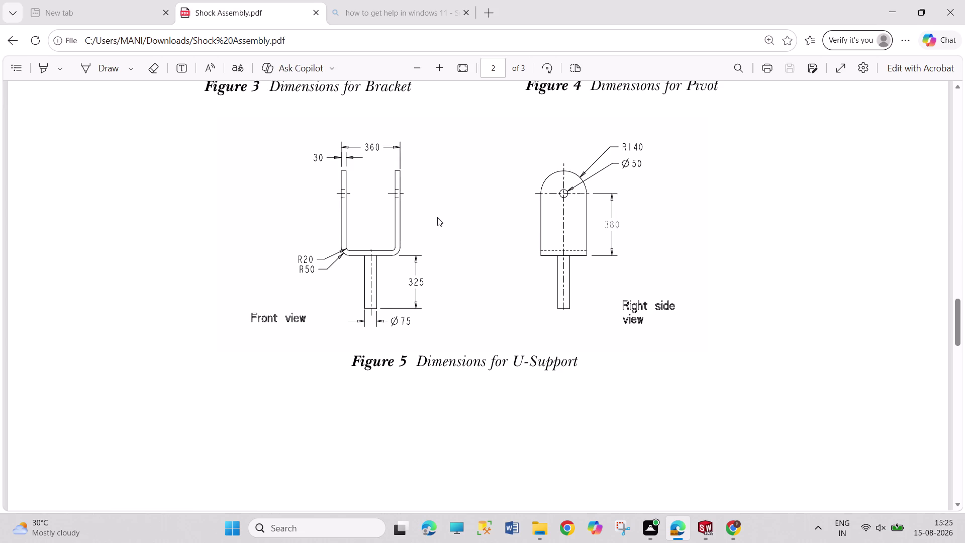
scroll(up, 3)
scroll(down, 3)
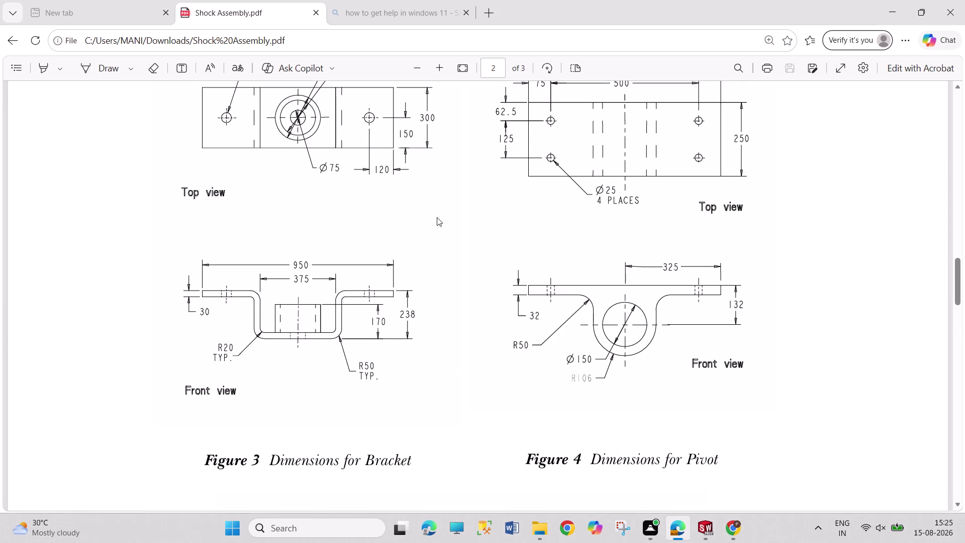
scroll(down, 3)
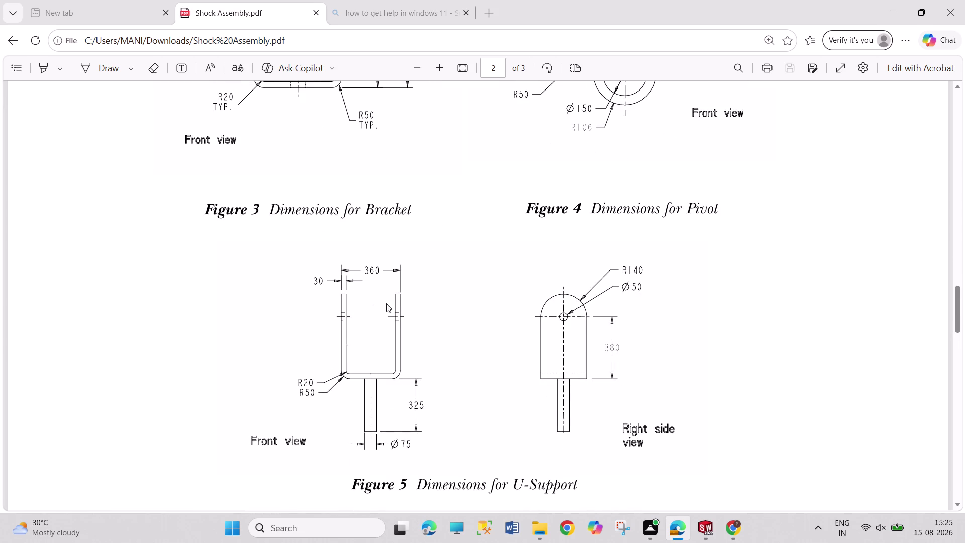
scroll(up, 3)
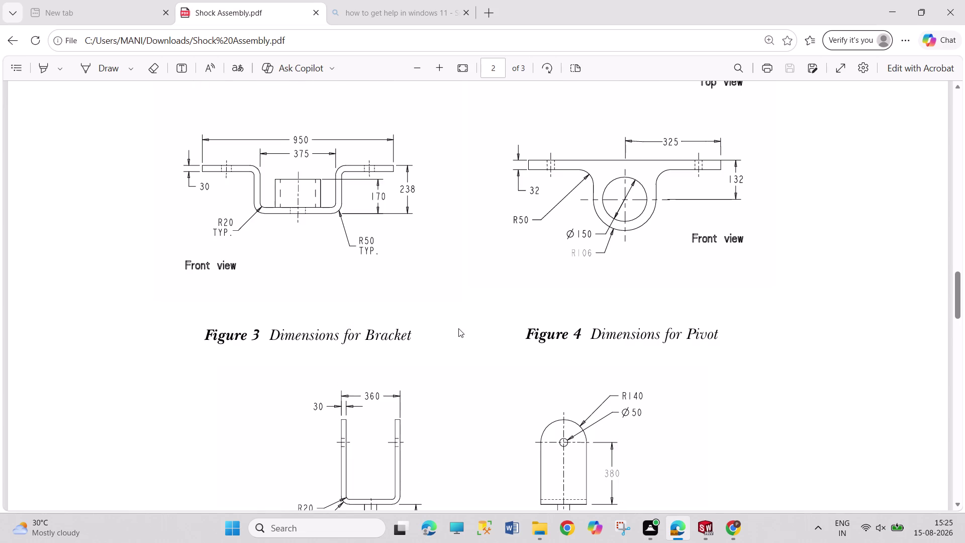
scroll(up, 3)
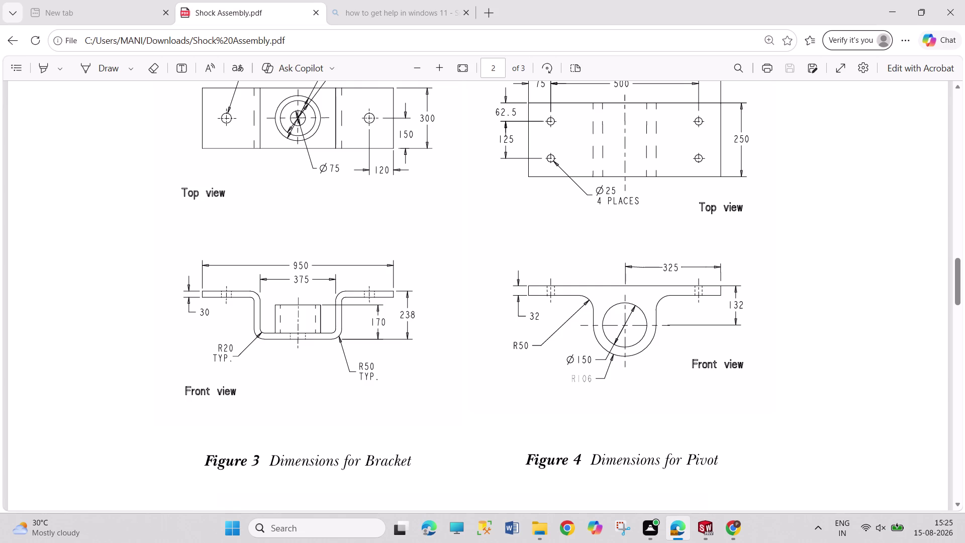
click(702, 527)
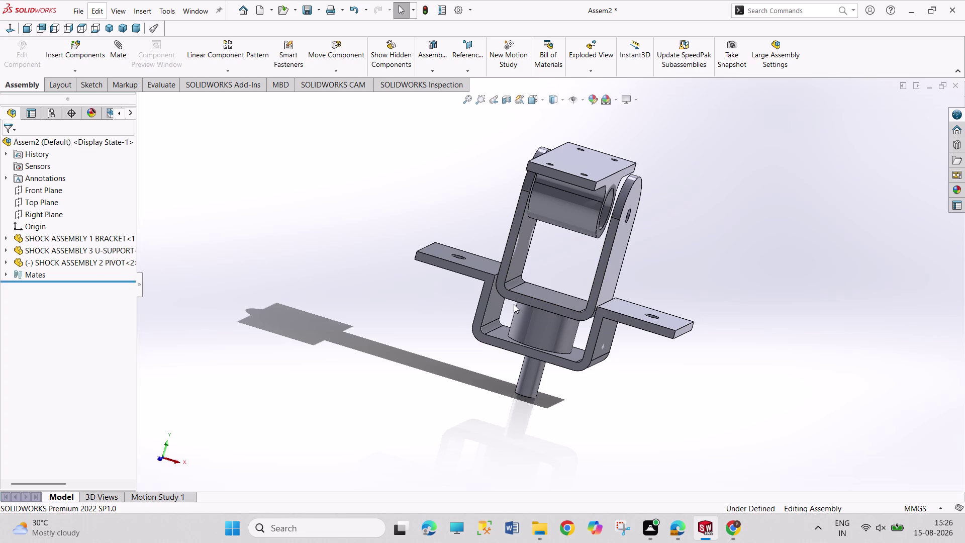
Undo the recent pivot mates and orbit to face the U-support ears.
key(ctrl+z)
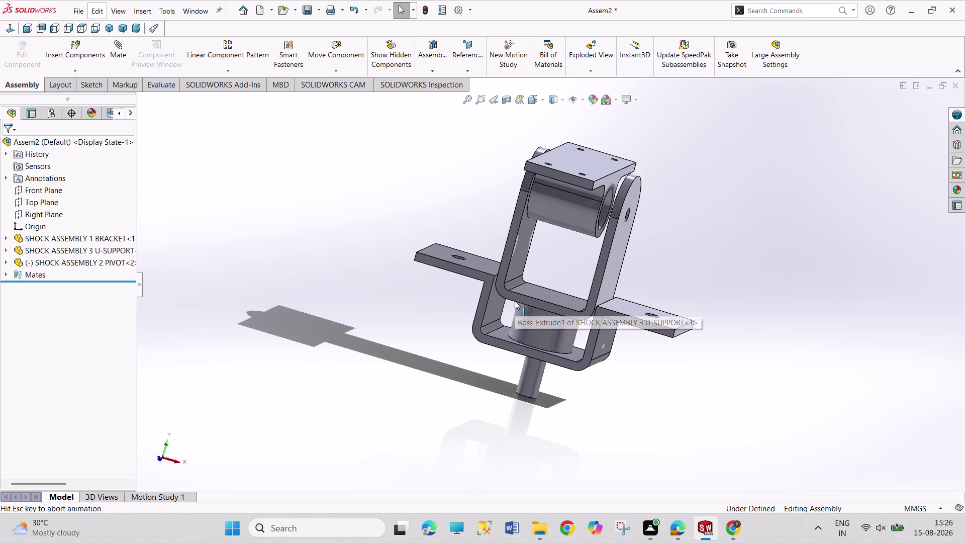
middle_drag(399, 258, 422, 270)
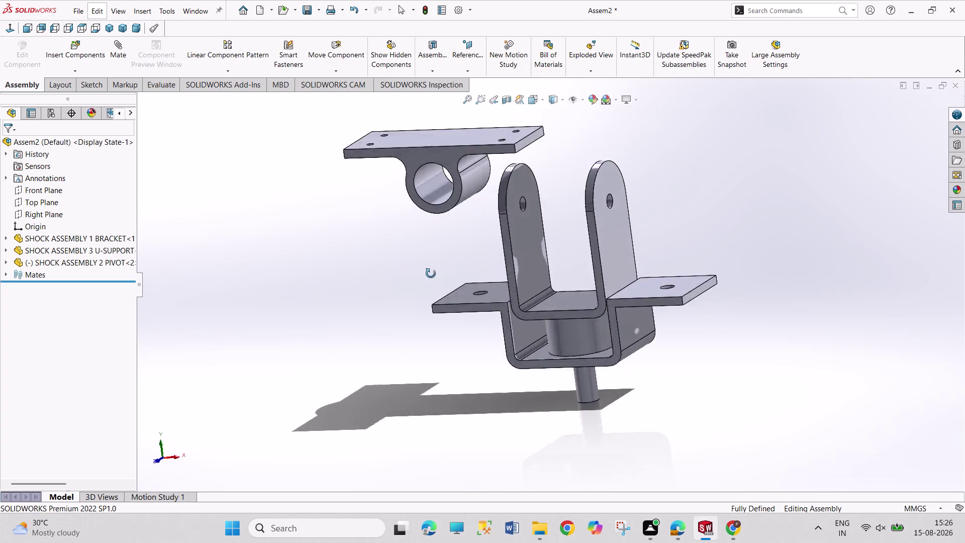
middle_drag(422, 270, 458, 276)
Mate the pivot ring edge concentric with the ear hole edge, creating Concentric3.
click(113, 58)
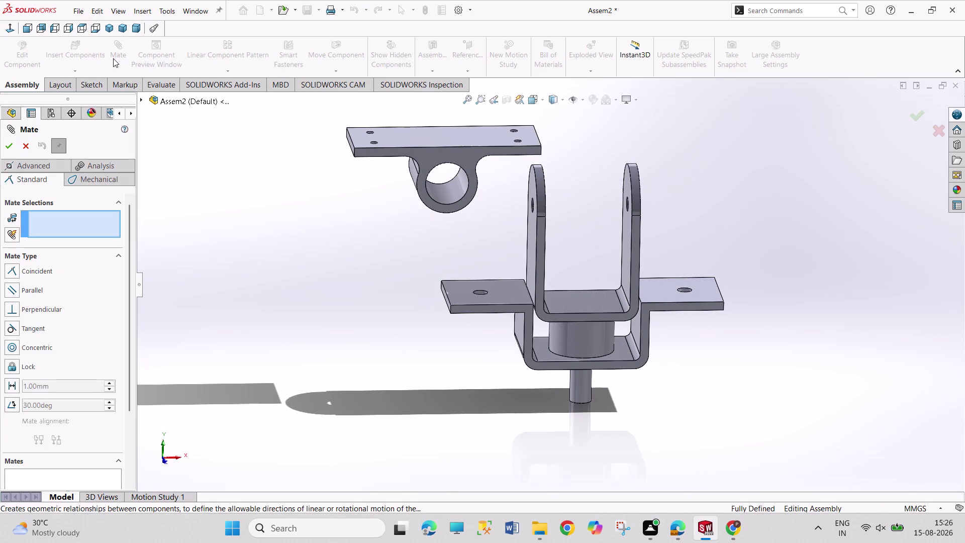
click(455, 202)
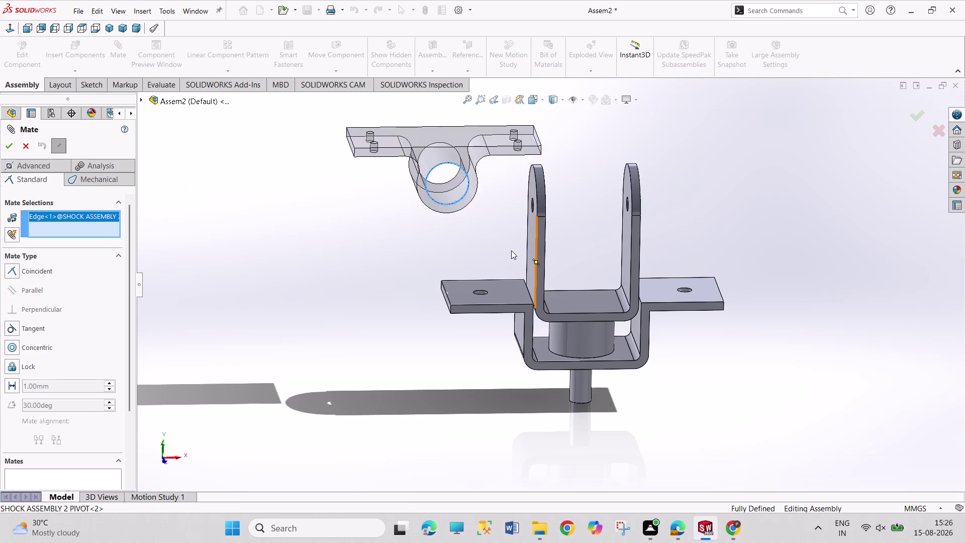
middle_click(530, 261)
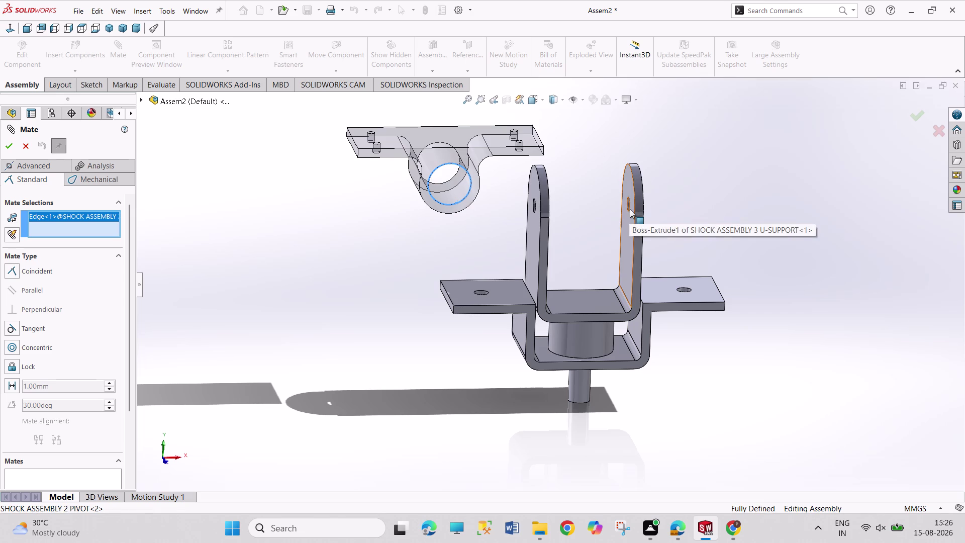
scroll(up, 3)
scroll(down, 3)
scroll(down, 3)
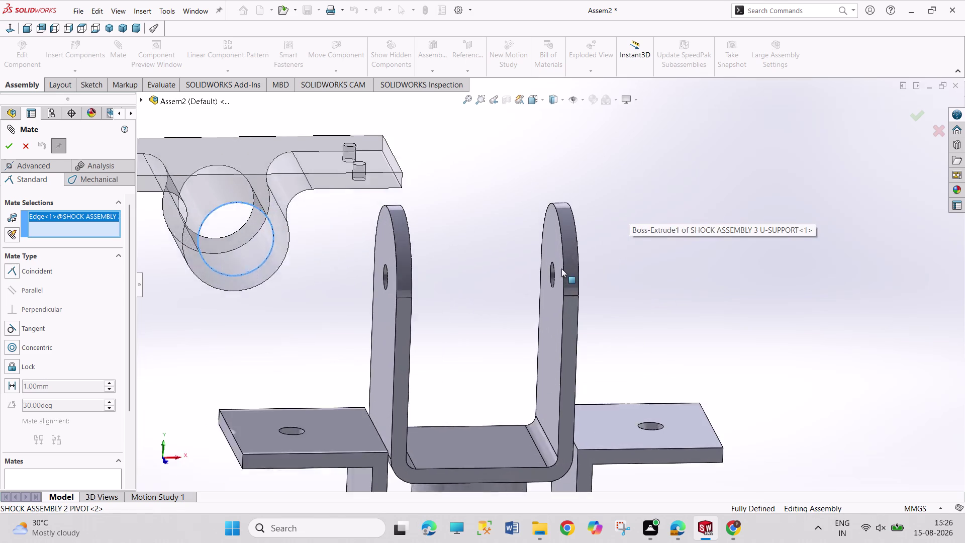
scroll(down, 3)
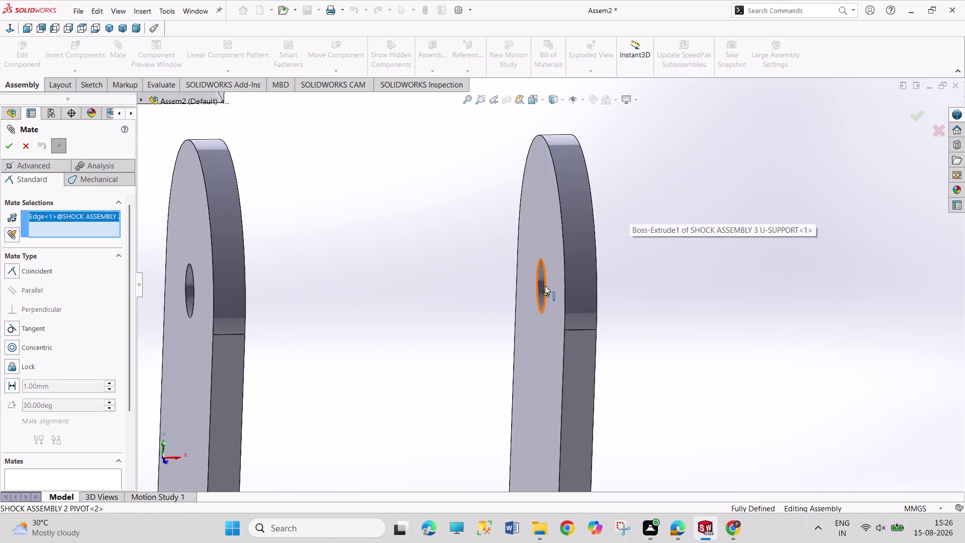
click(545, 286)
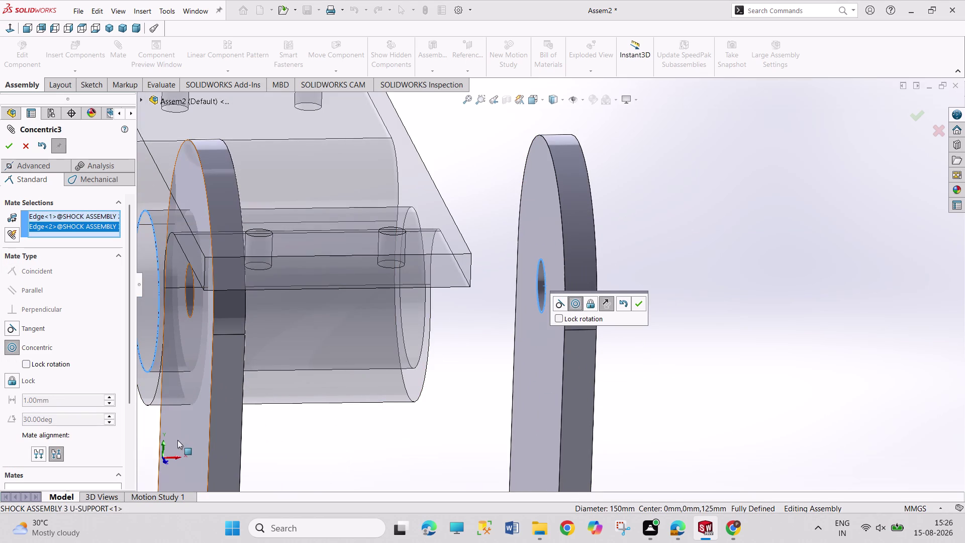
click(636, 303)
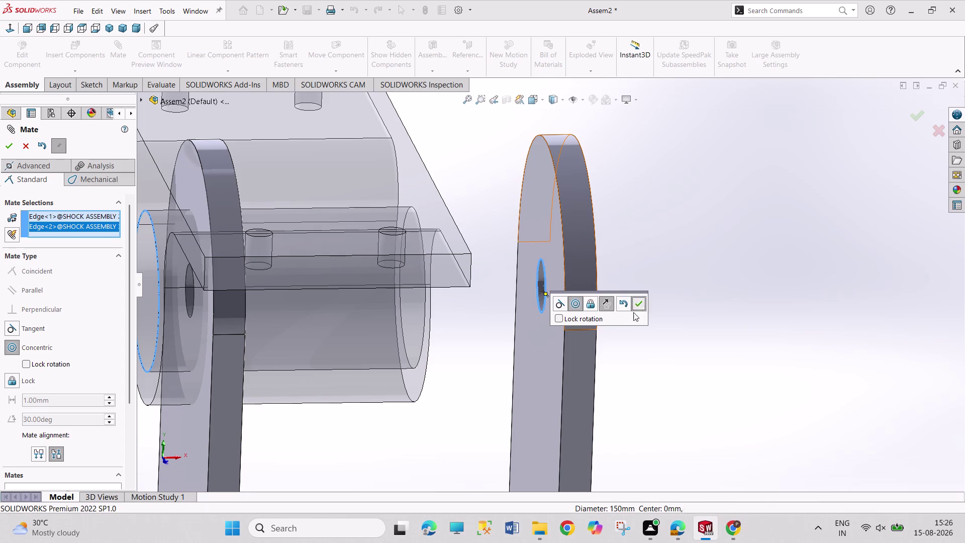
scroll(up, 3)
middle_drag(443, 416, 424, 413)
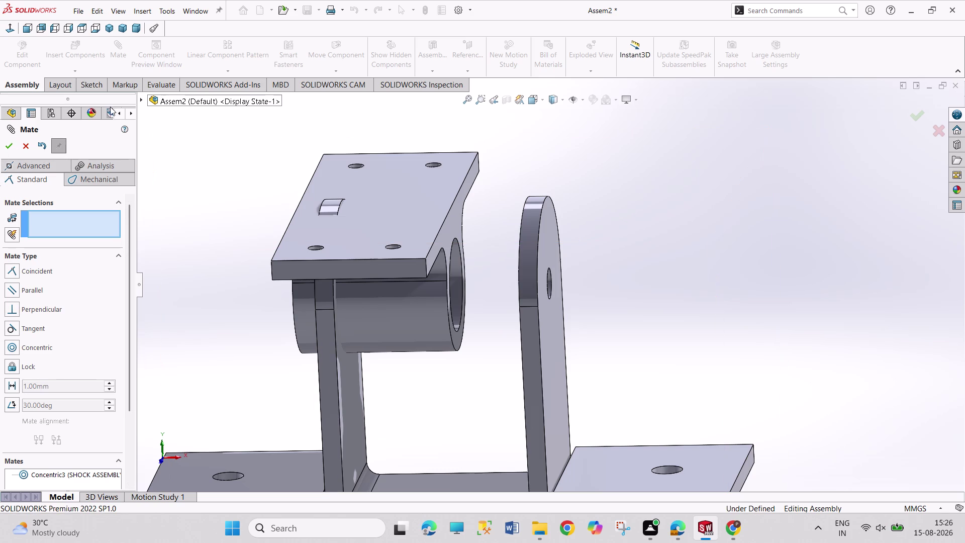
click(140, 101)
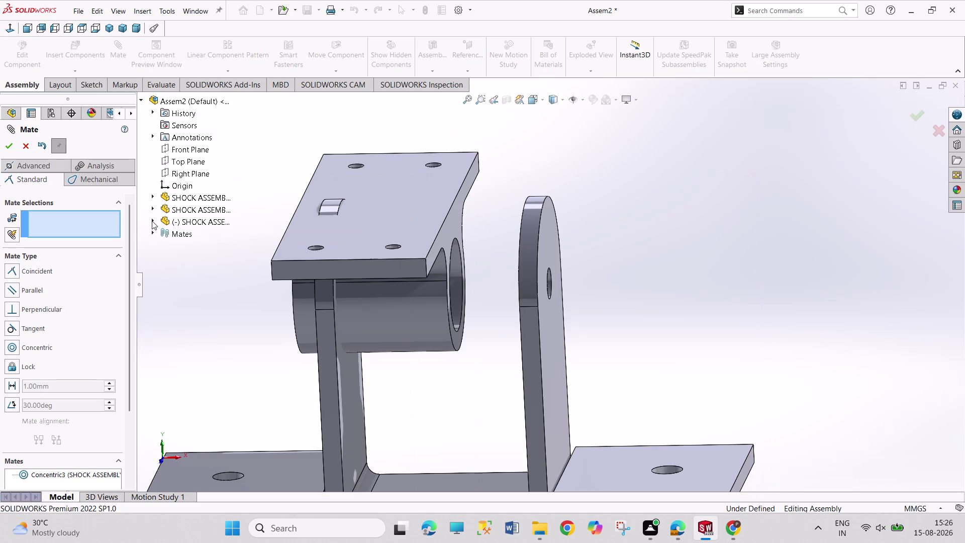
Coincide the pivot's Front Plane with Assem2's Right Plane, then undo the conflicting mates.
click(152, 220)
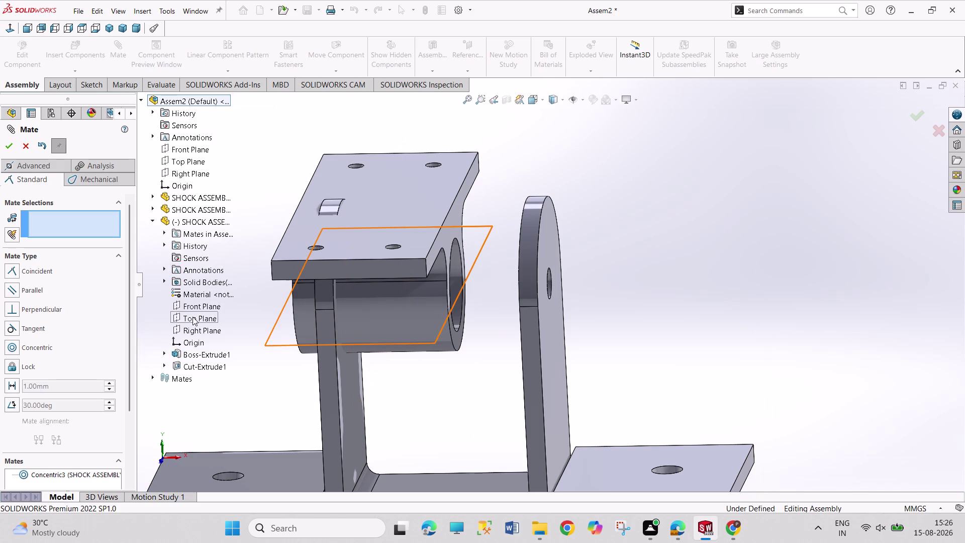
click(192, 301)
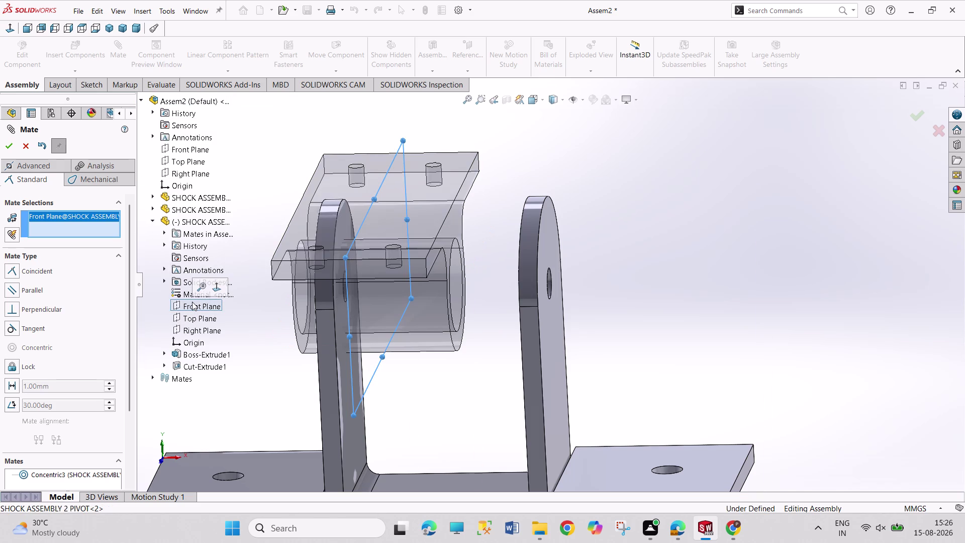
click(167, 174)
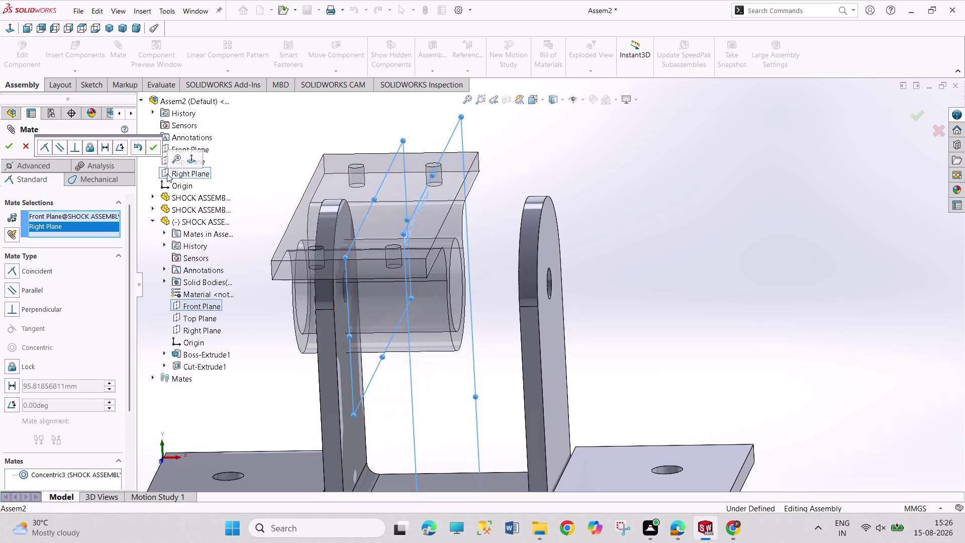
click(40, 148)
click(44, 148)
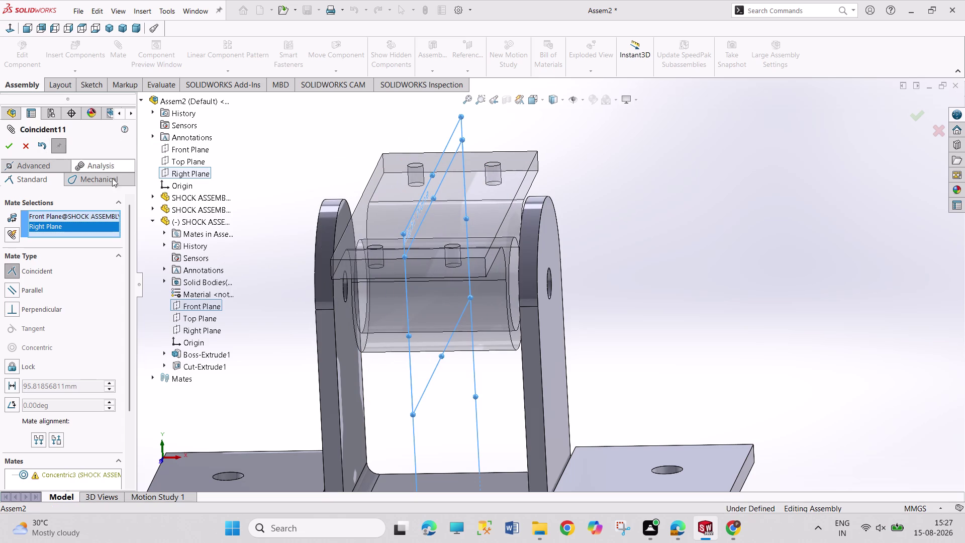
click(8, 149)
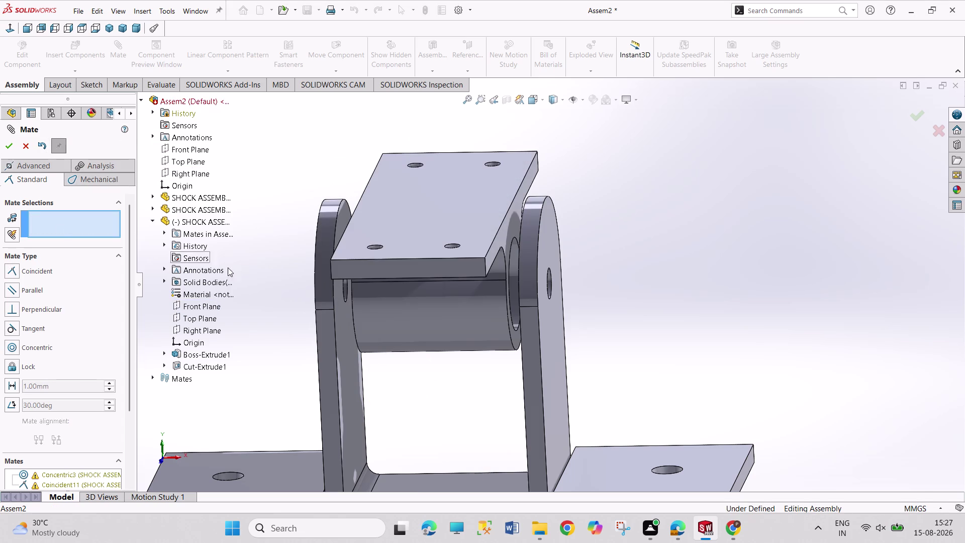
click(10, 145)
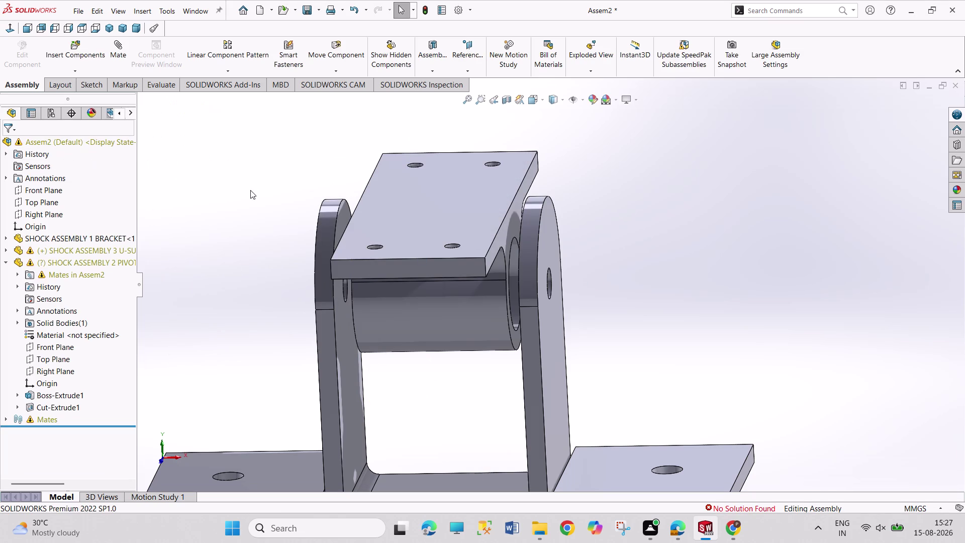
key(ctrl+z)
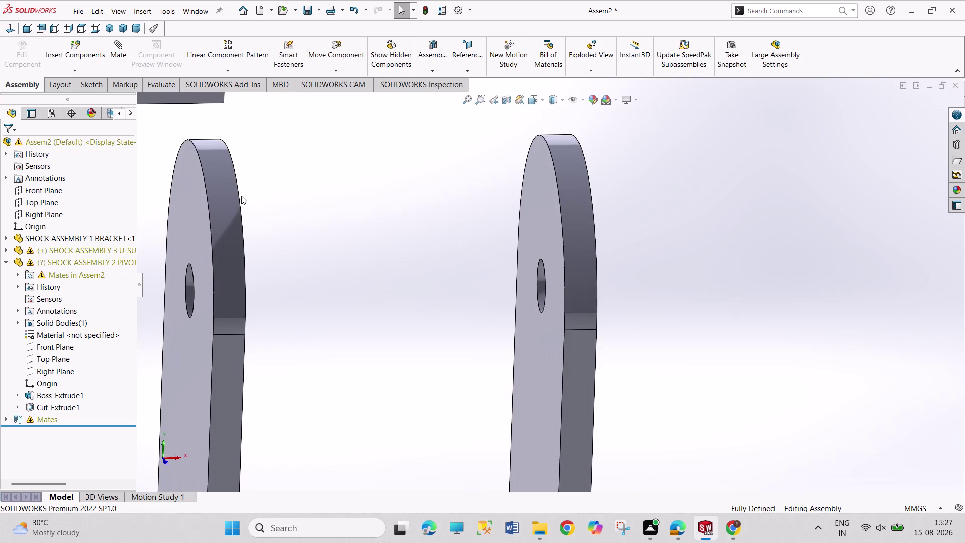
Re-mate the pivot bore concentric with the U-support ear hole.
scroll(up, 3)
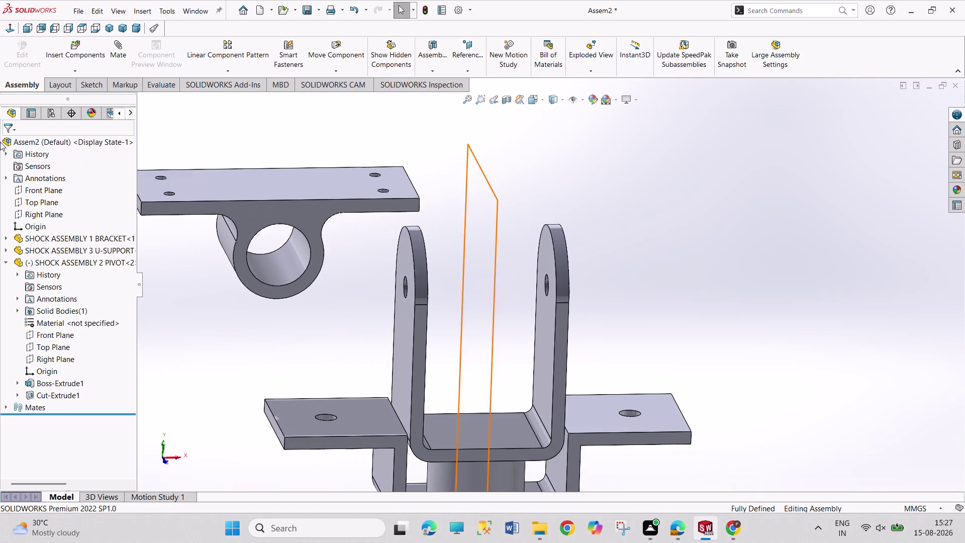
click(118, 46)
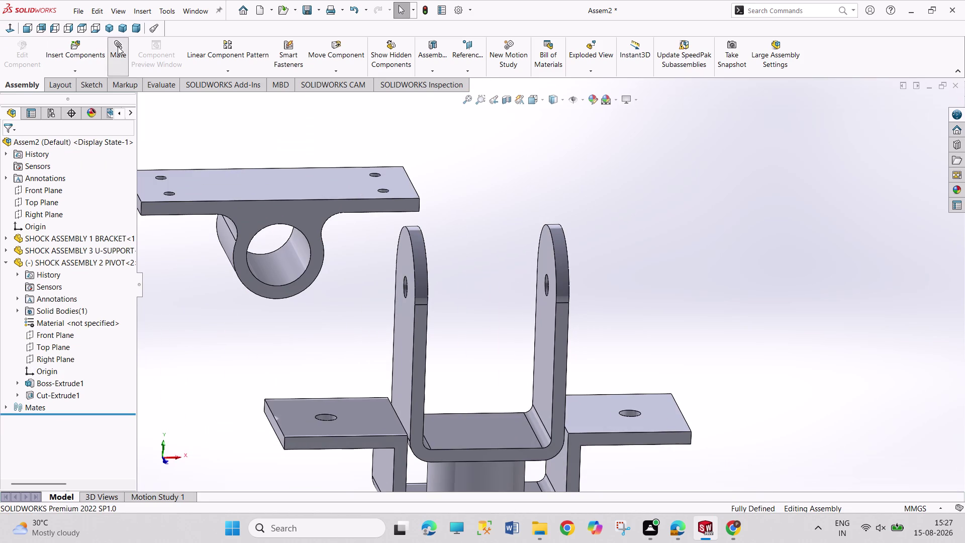
click(275, 285)
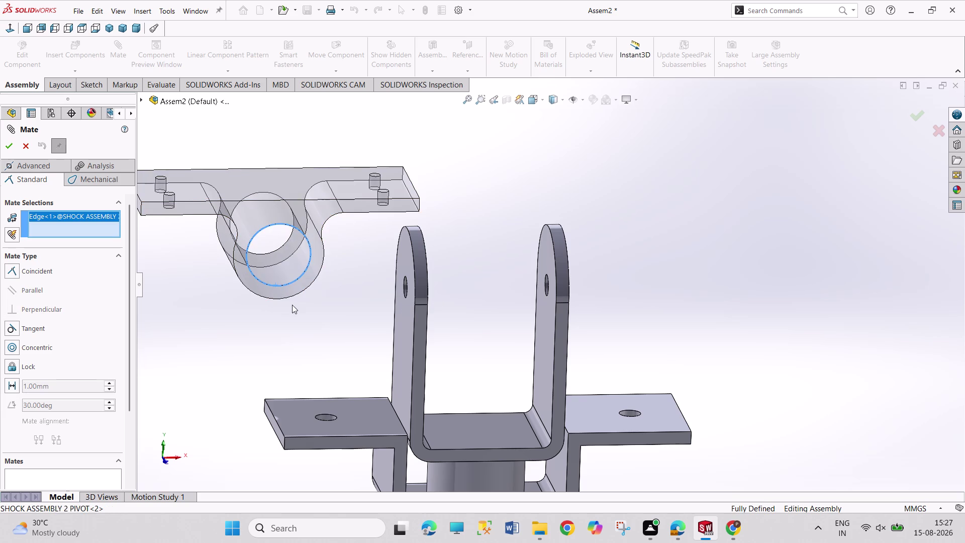
click(548, 293)
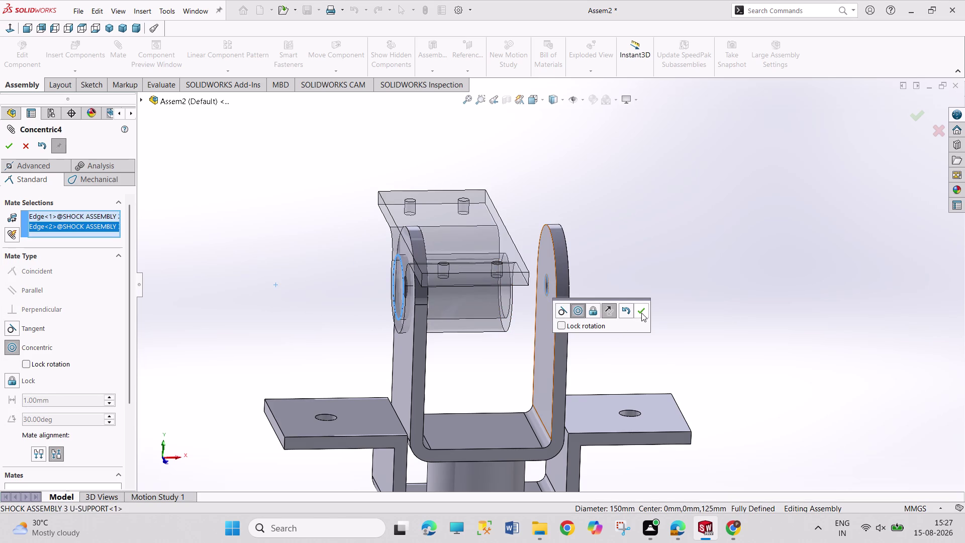
click(643, 312)
middle_drag(658, 321, 629, 303)
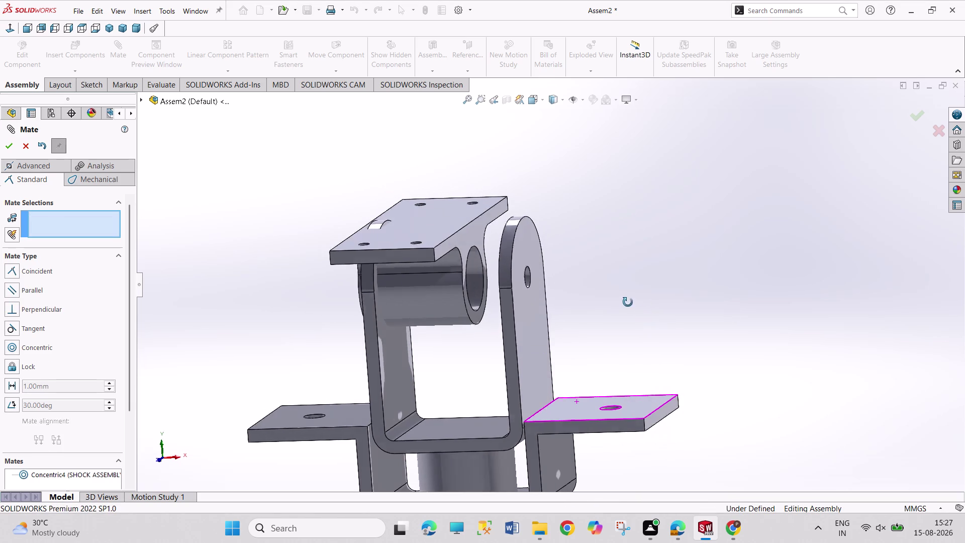
middle_drag(628, 302, 628, 302)
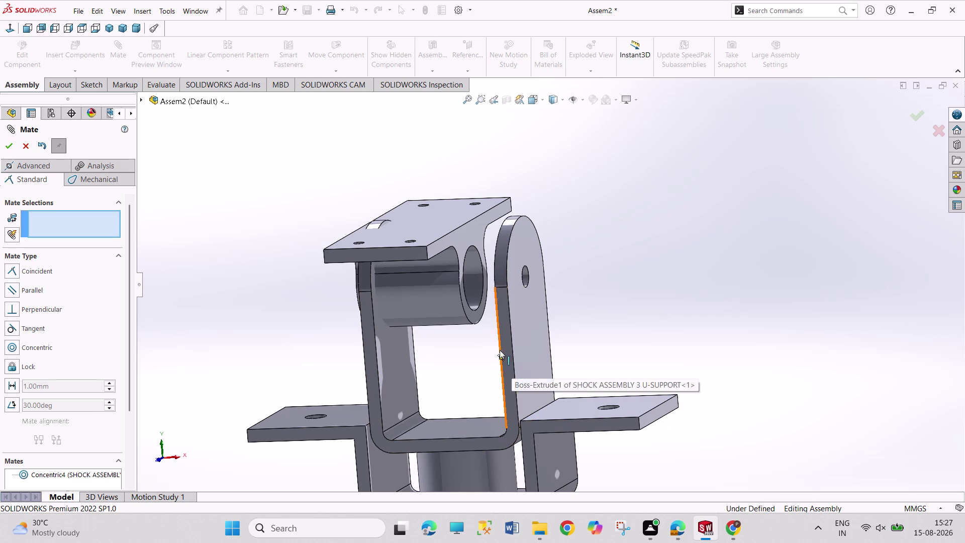
Set a 20 mm distance mate between the pivot side face and inner ear face.
click(479, 317)
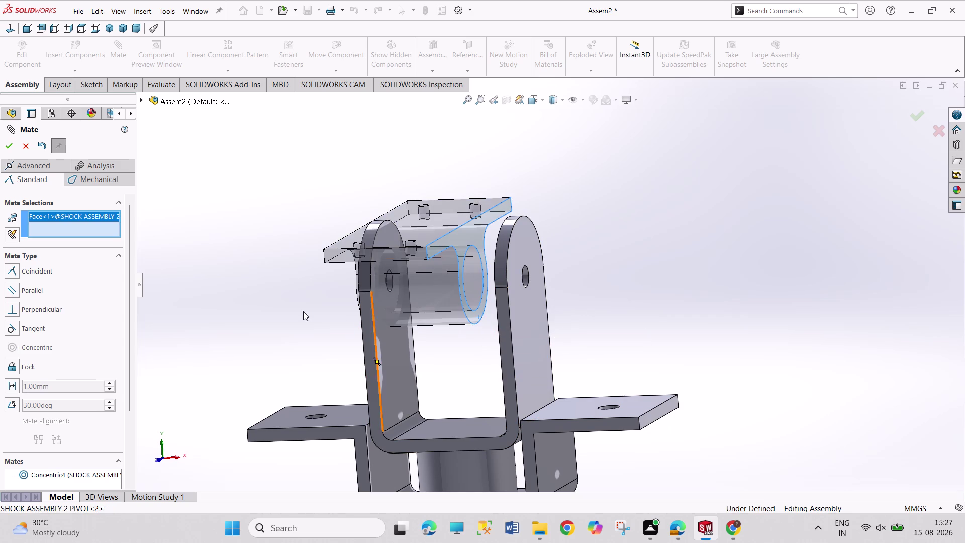
middle_drag(266, 263, 272, 264)
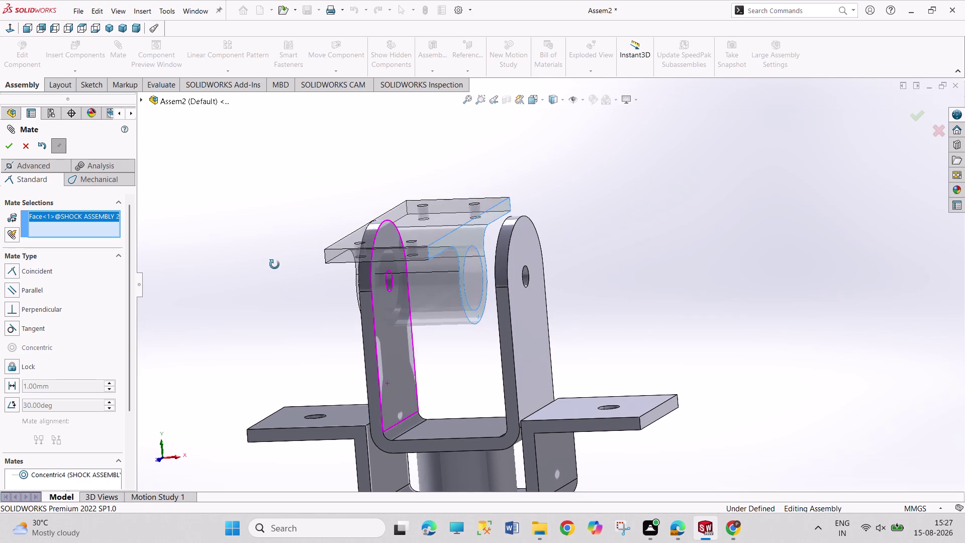
middle_drag(272, 264, 314, 276)
click(493, 329)
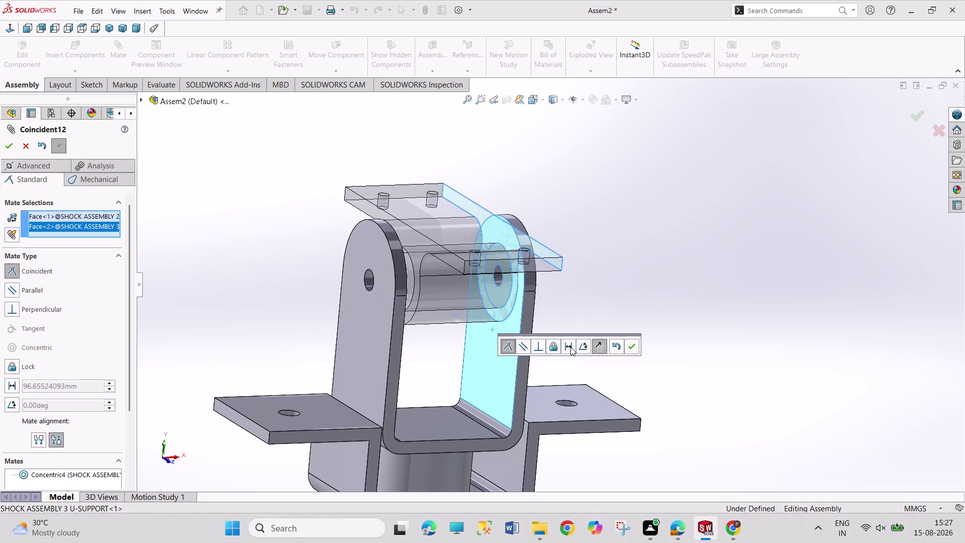
click(568, 348)
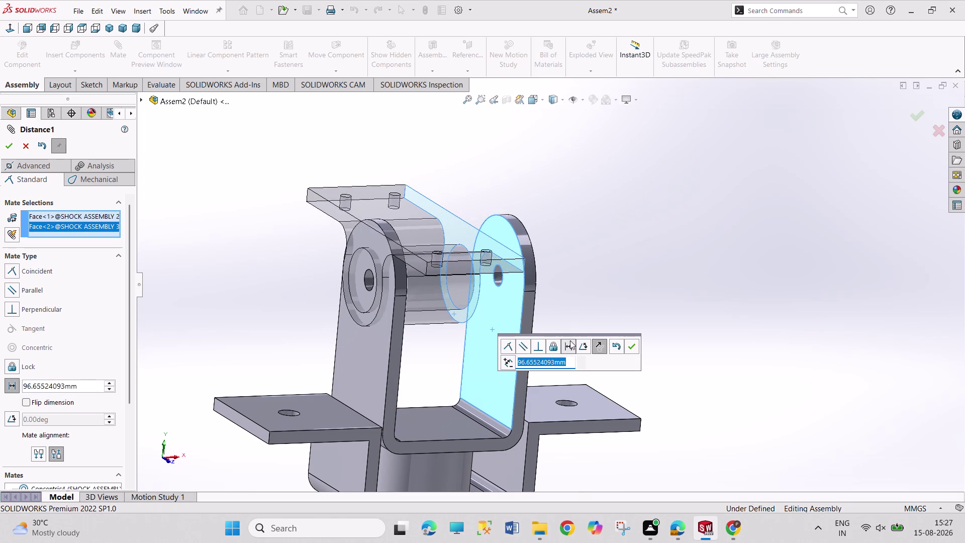
text(20)
key(Return)
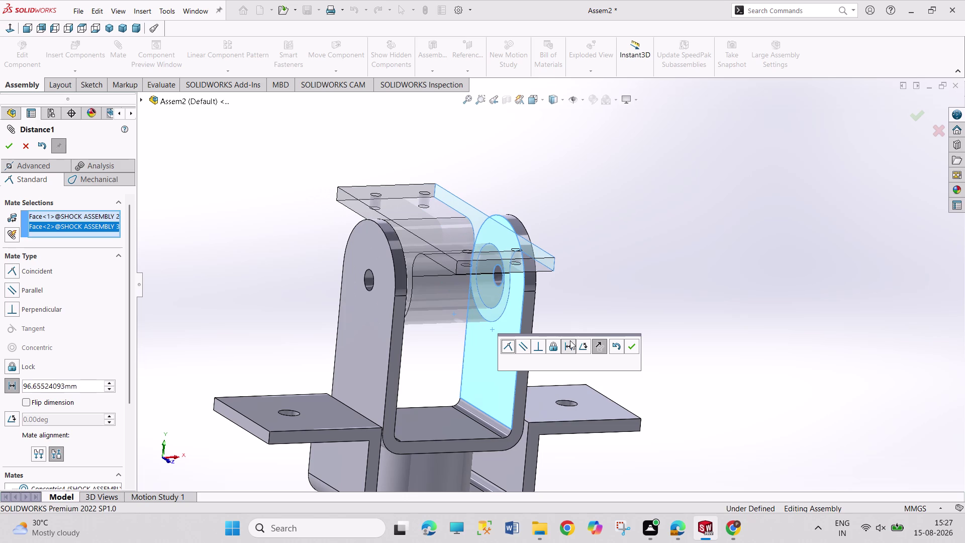
Change the distance to 25 mm, confirm Distance1, and close the mate tool.
middle_drag(651, 302, 618, 290)
middle_click(618, 289)
middle_drag(584, 285, 582, 256)
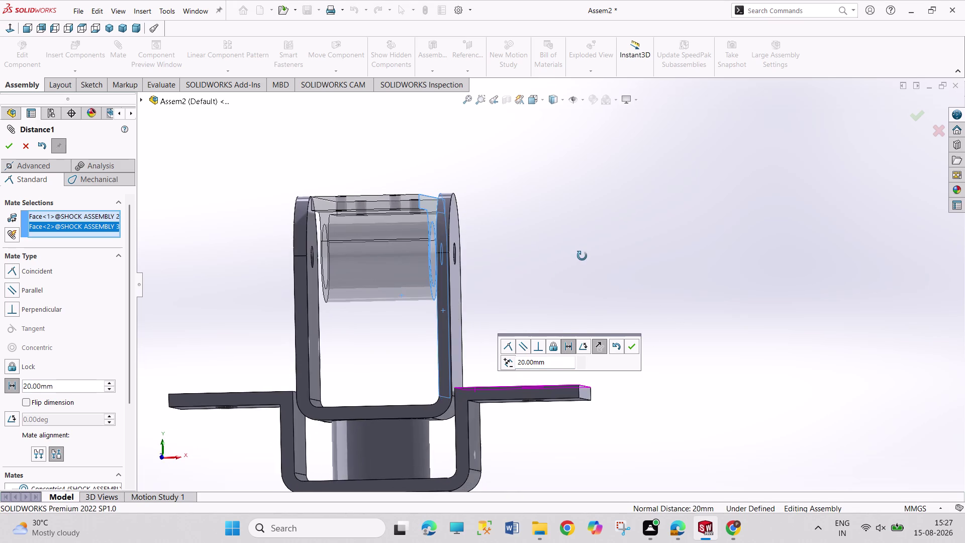
middle_drag(582, 255, 587, 265)
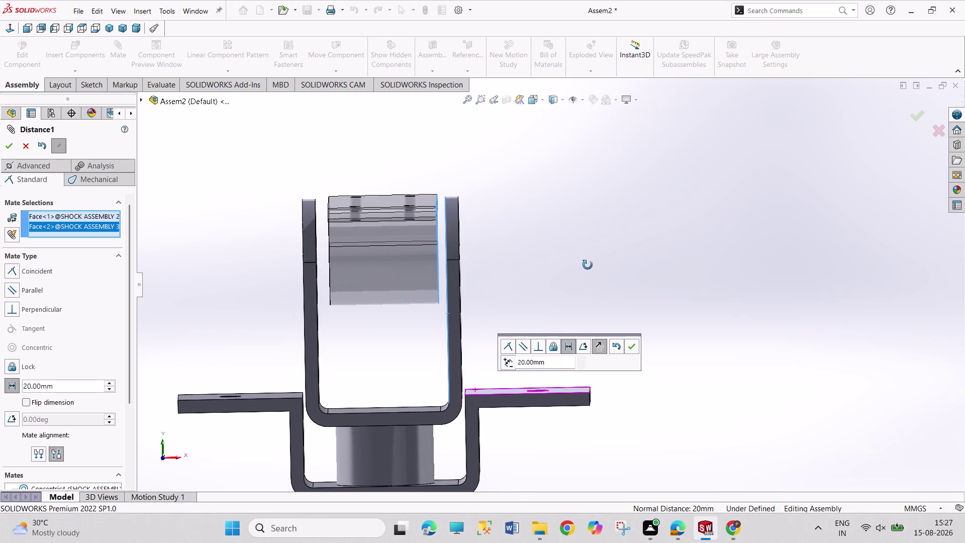
middle_drag(588, 265, 589, 265)
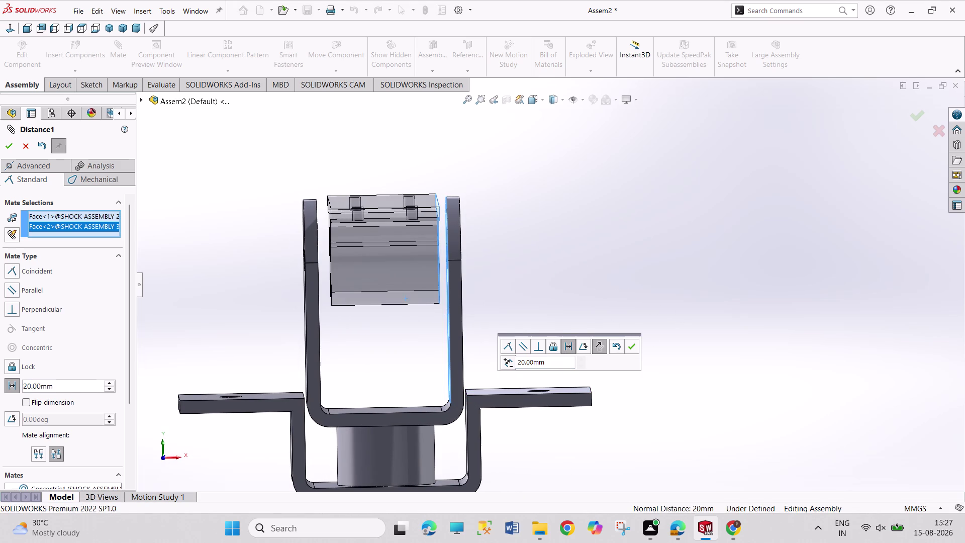
double_click(548, 361)
text(25)
key(Return)
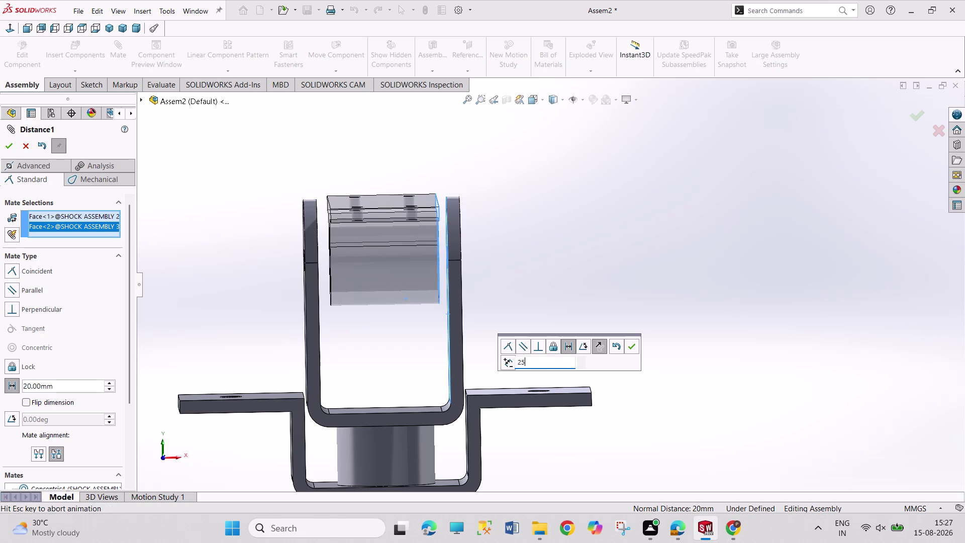
click(634, 347)
middle_drag(542, 294, 542, 312)
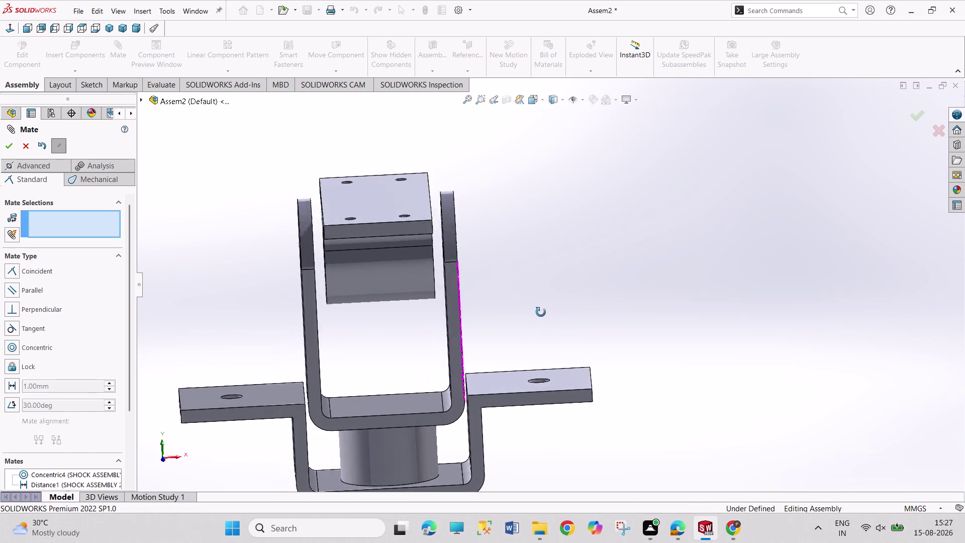
middle_drag(542, 312, 516, 315)
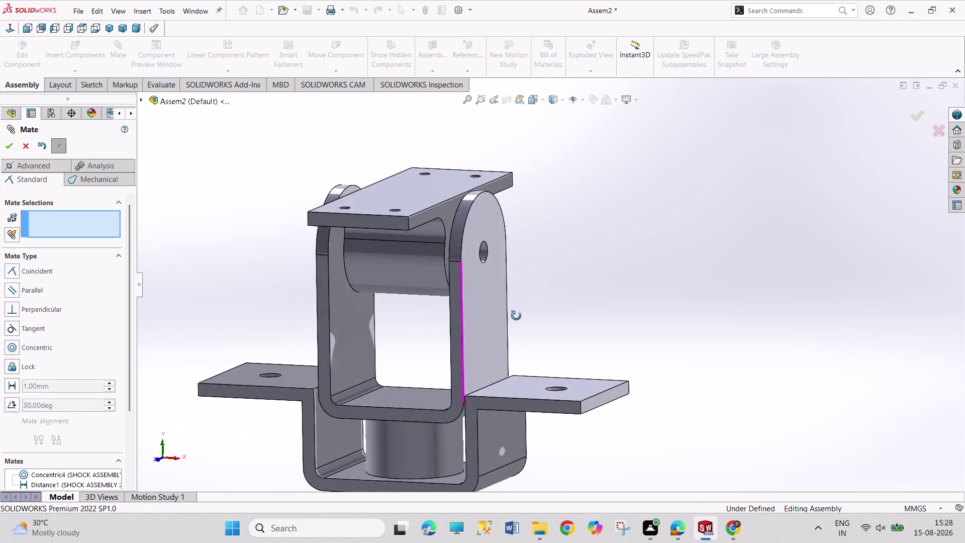
middle_drag(517, 315, 514, 321)
scroll(up, 3)
click(10, 145)
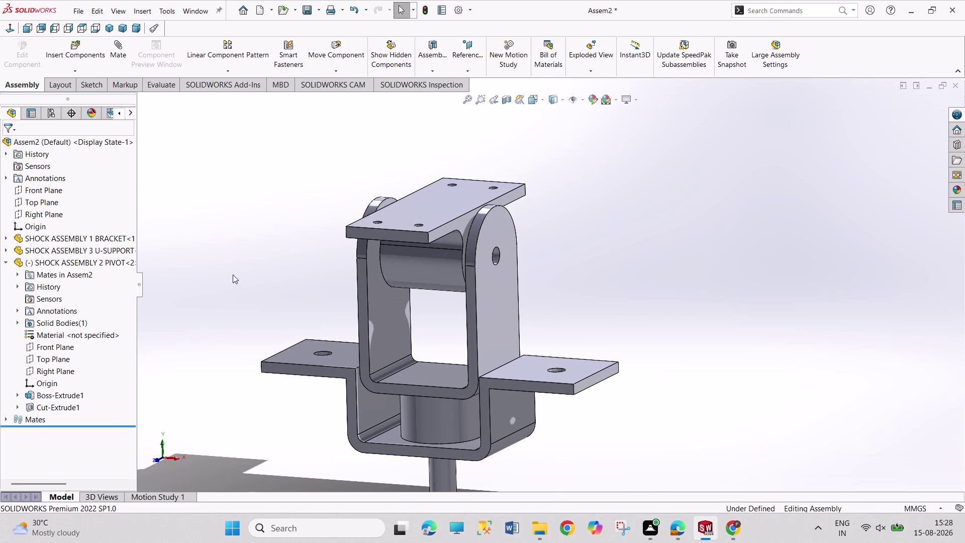
Mate the pivot's Top Plane to Assem2's Top Plane, fully defining the assembly.
click(4, 261)
click(5, 261)
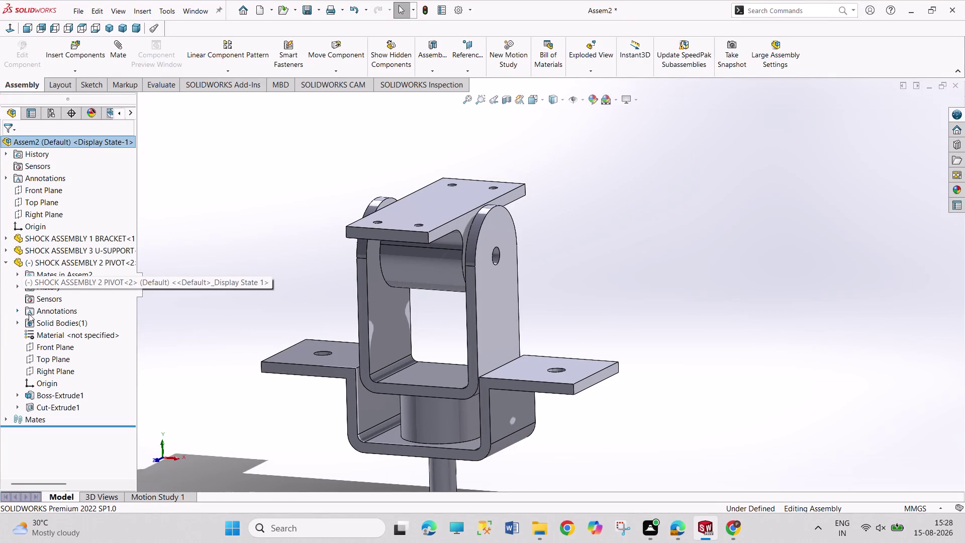
click(46, 354)
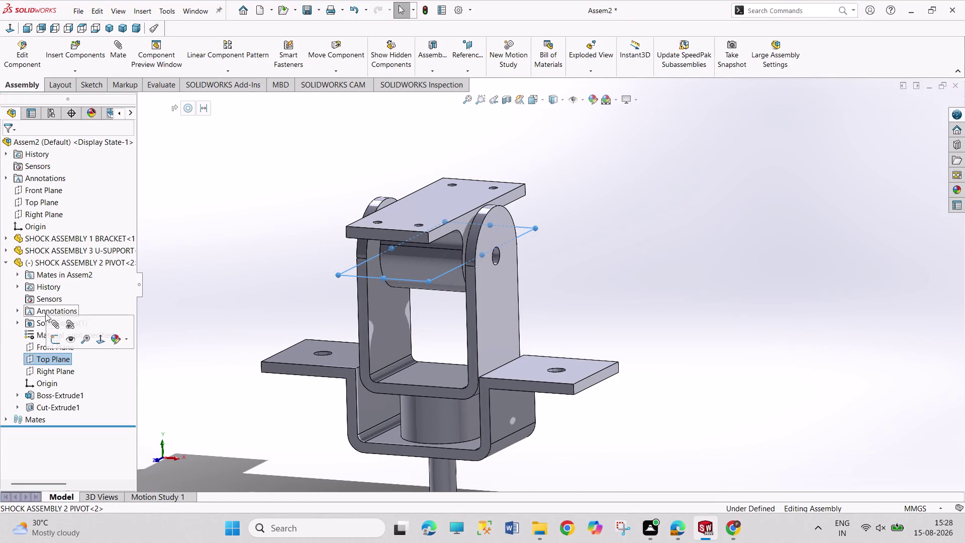
click(37, 205)
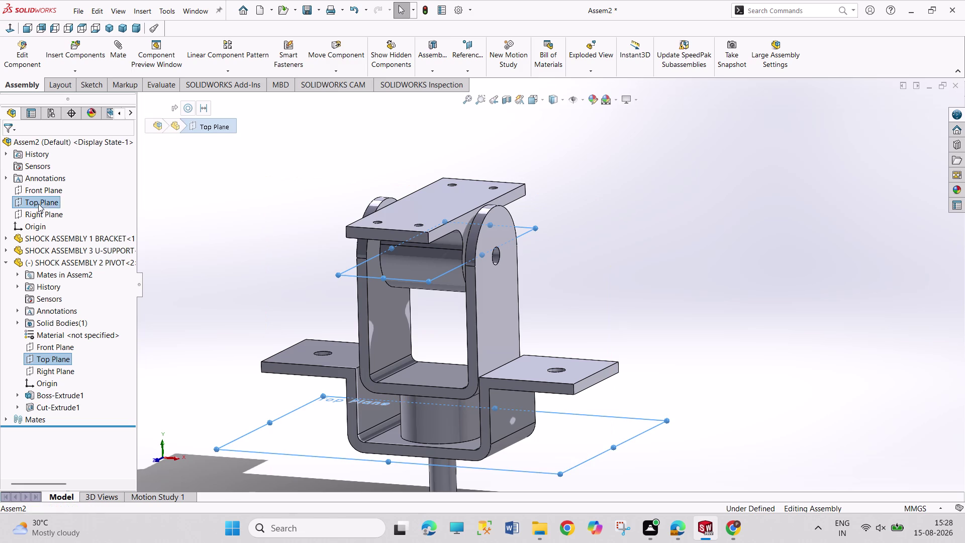
click(136, 213)
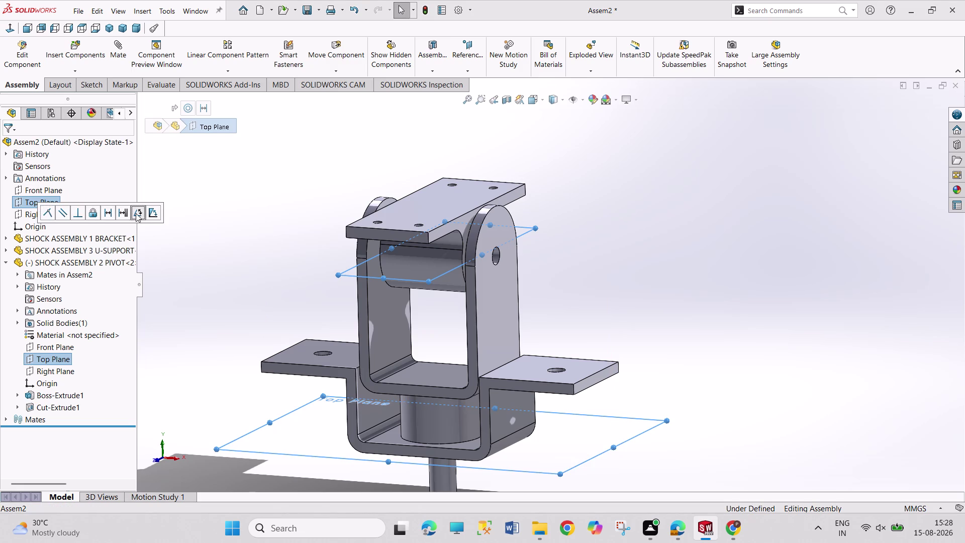
click(191, 213)
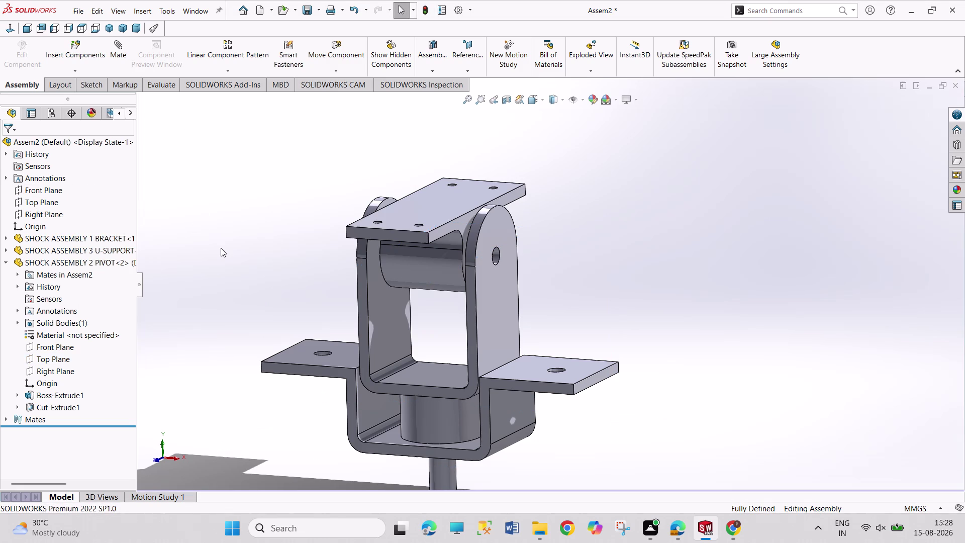
middle_drag(206, 251, 172, 236)
scroll(down, 3)
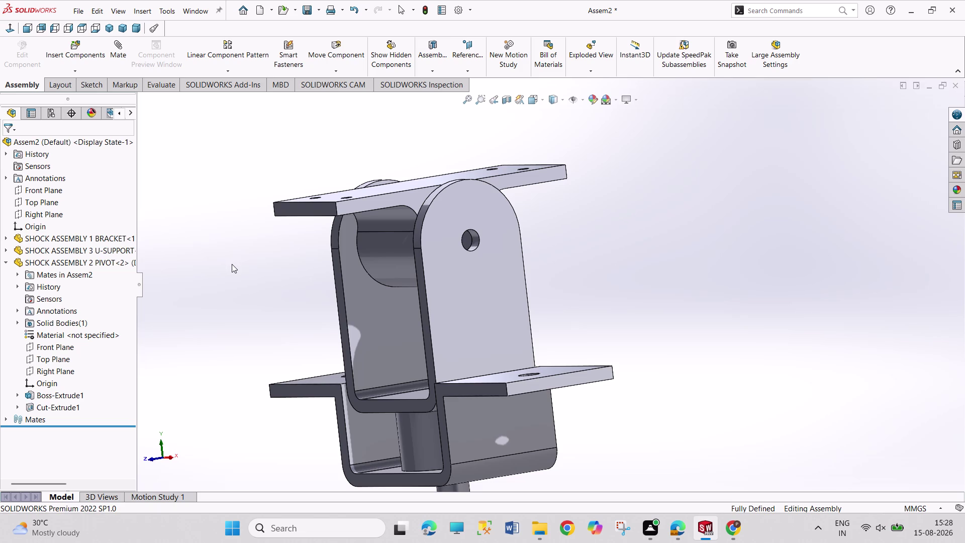
click(75, 52)
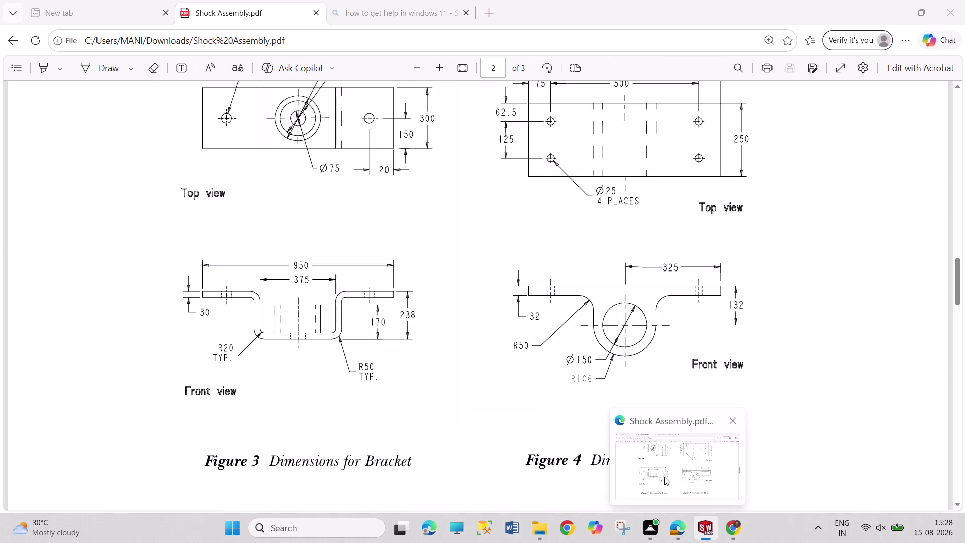
Scroll the Shock Assembly PDF to the exploded view, then return to SOLIDWORKS.
click(664, 476)
scroll(up, 3)
scroll(up, 3)
scroll(up, 3)
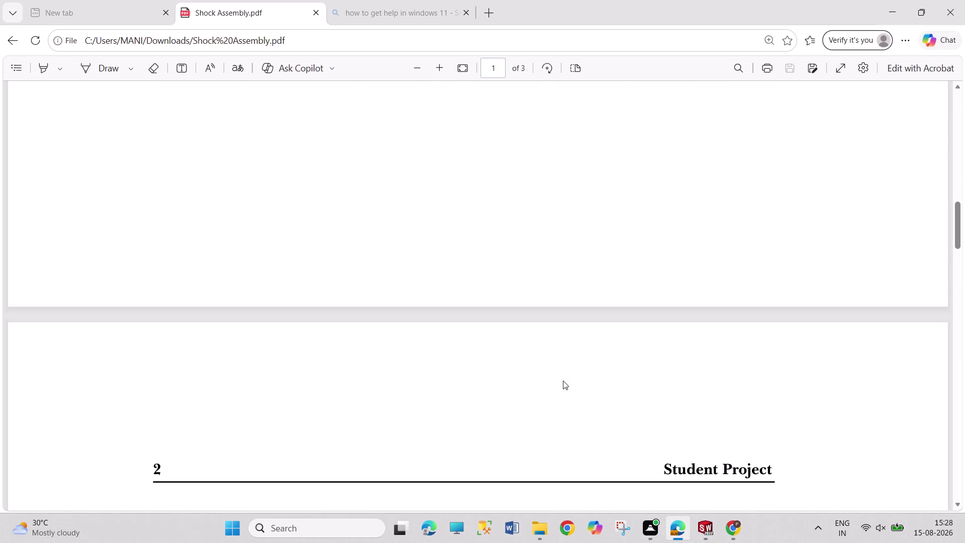
scroll(up, 3)
scroll(down, 3)
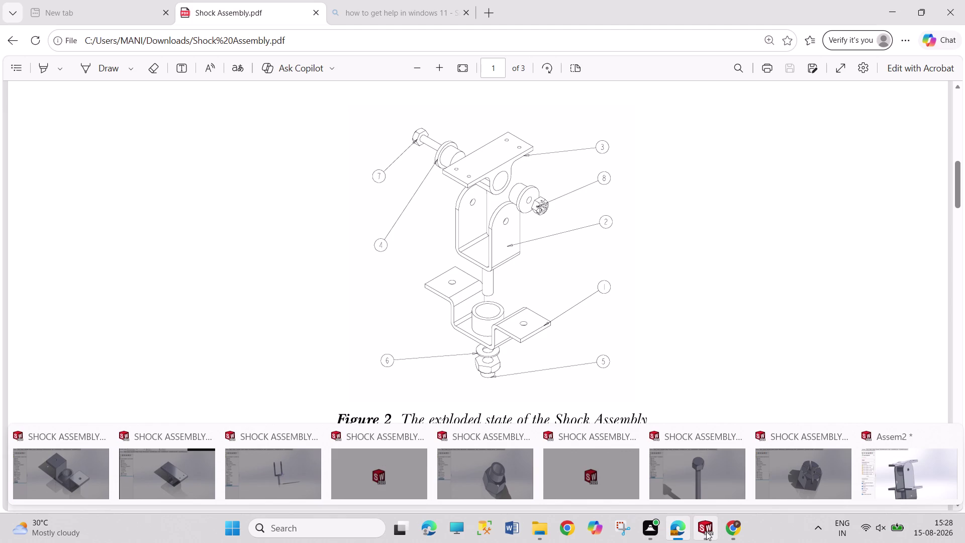
click(707, 532)
scroll(down, 3)
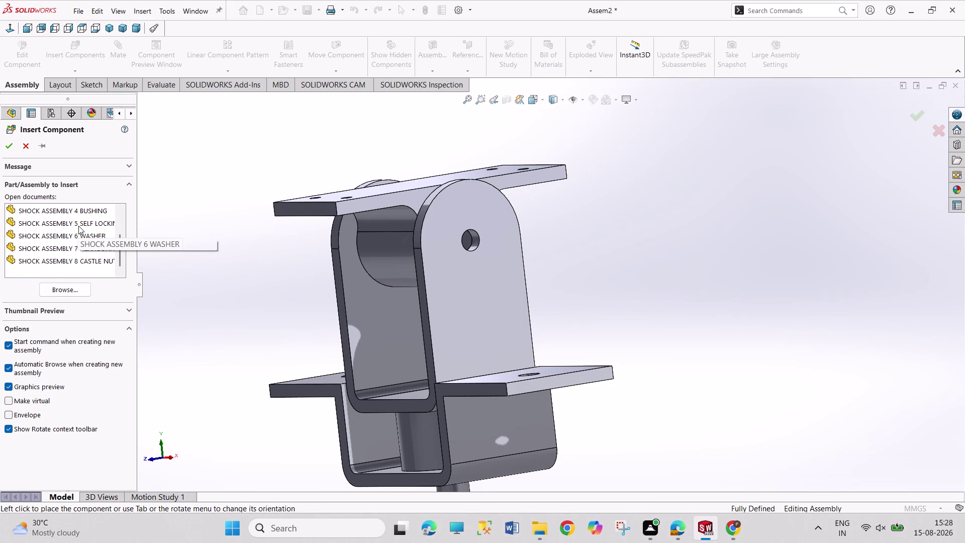
Insert the SHOCK ASSEMBLY 7 HEXAGONAL NUT bolt and place it left of the U-support.
click(82, 236)
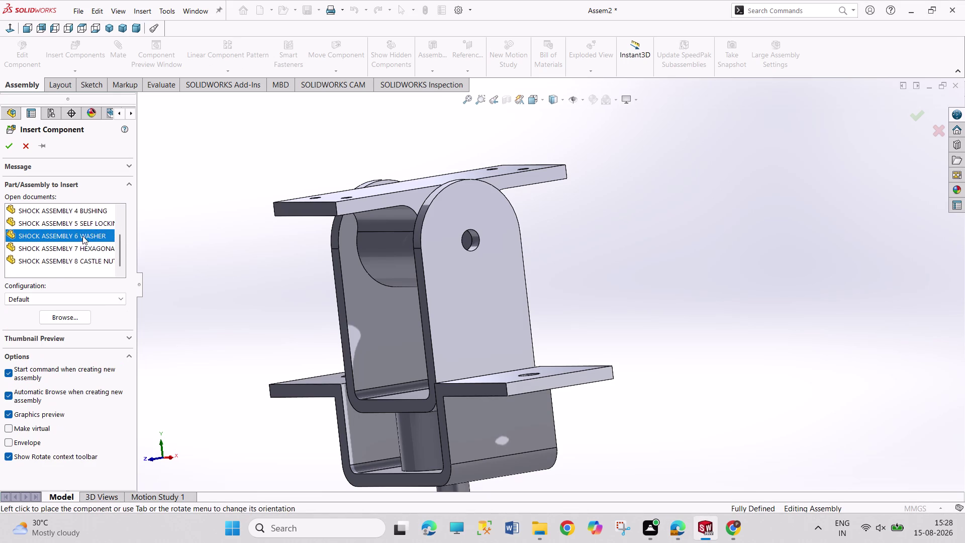
click(84, 251)
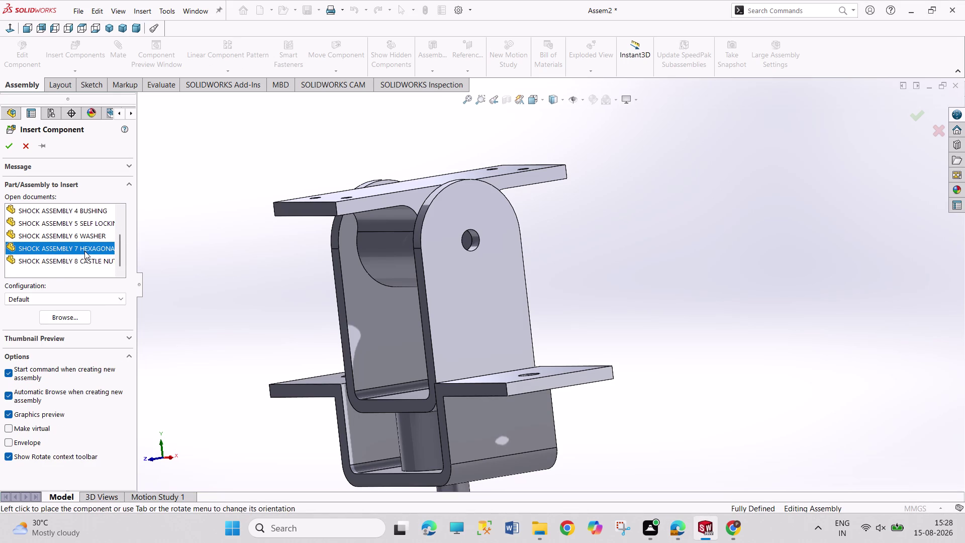
double_click(85, 251)
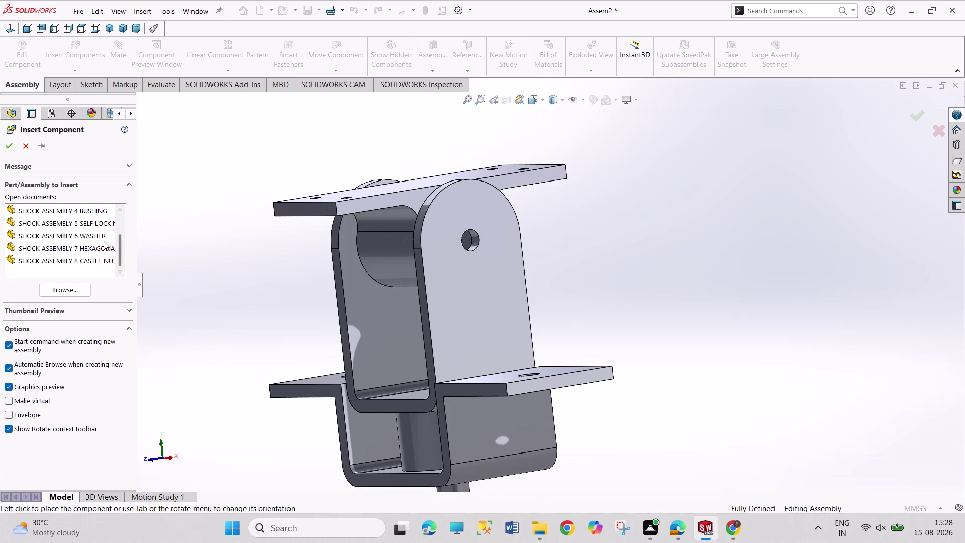
double_click(85, 248)
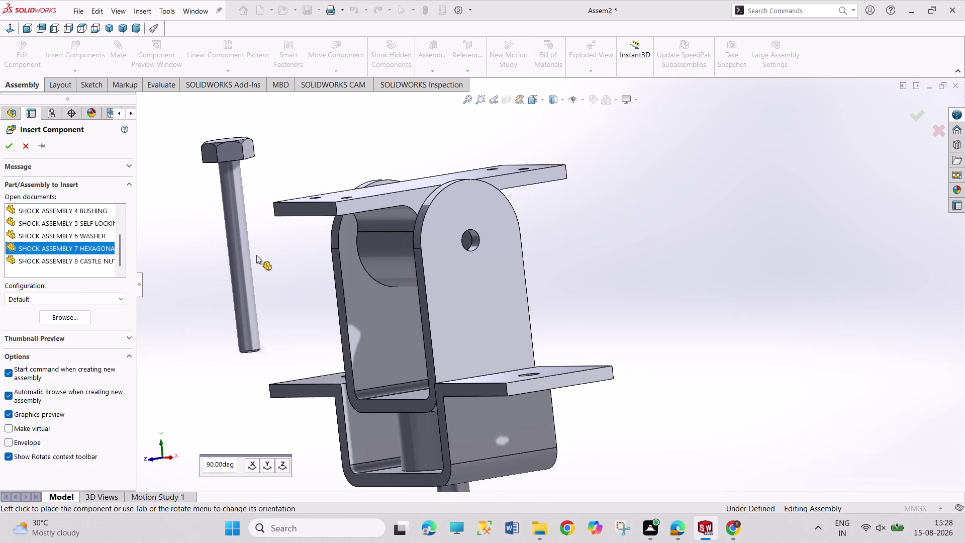
click(257, 255)
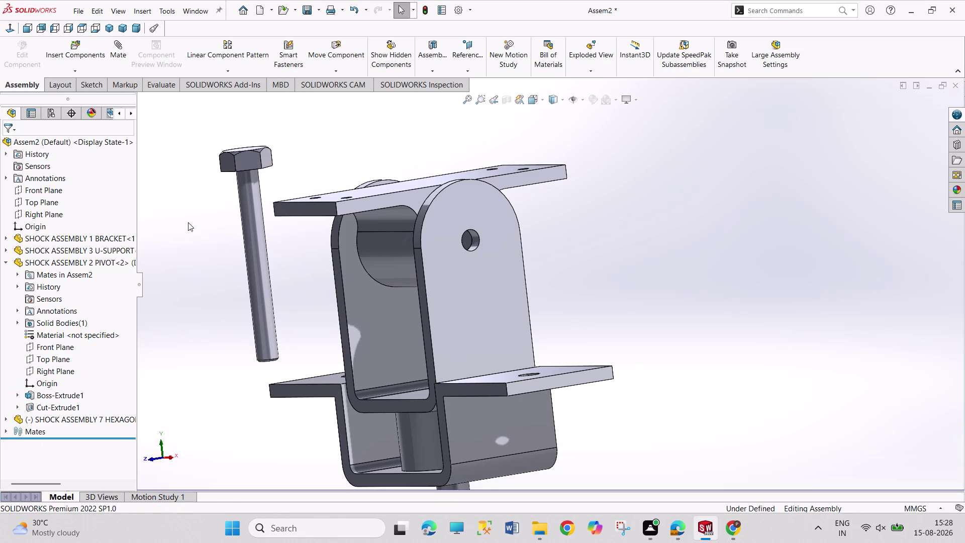
click(111, 53)
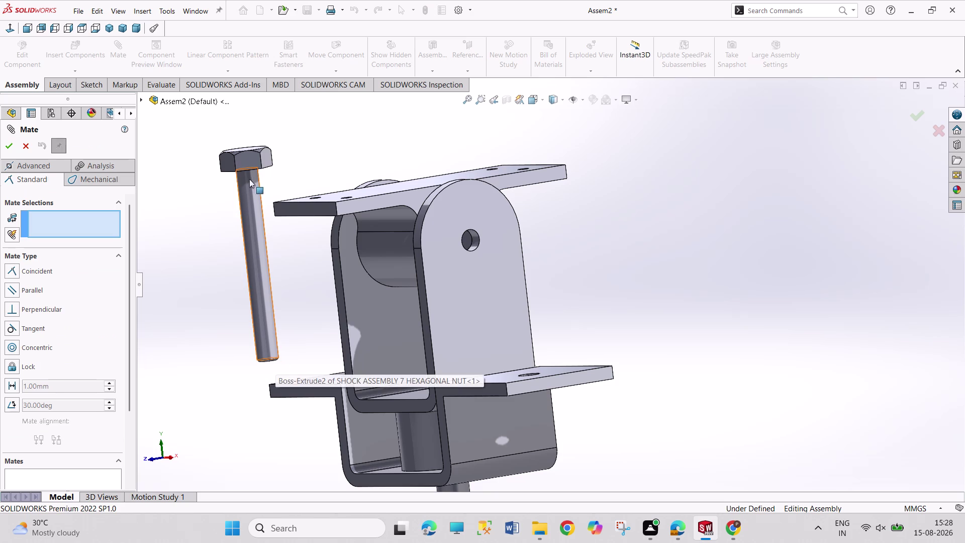
Mate the bolt's circular edge coincident with an ear hole edge.
click(477, 248)
middle_drag(252, 395, 233, 328)
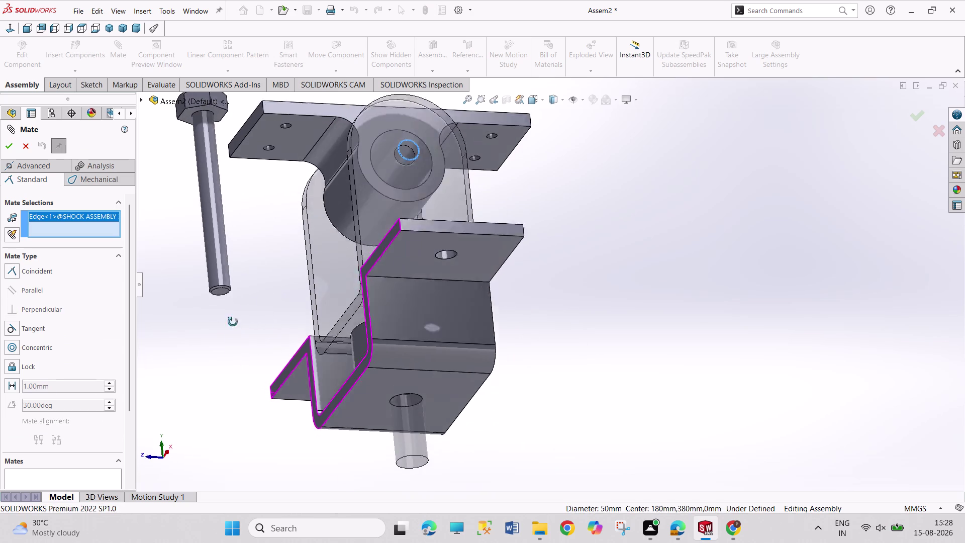
middle_drag(232, 328, 235, 301)
click(233, 261)
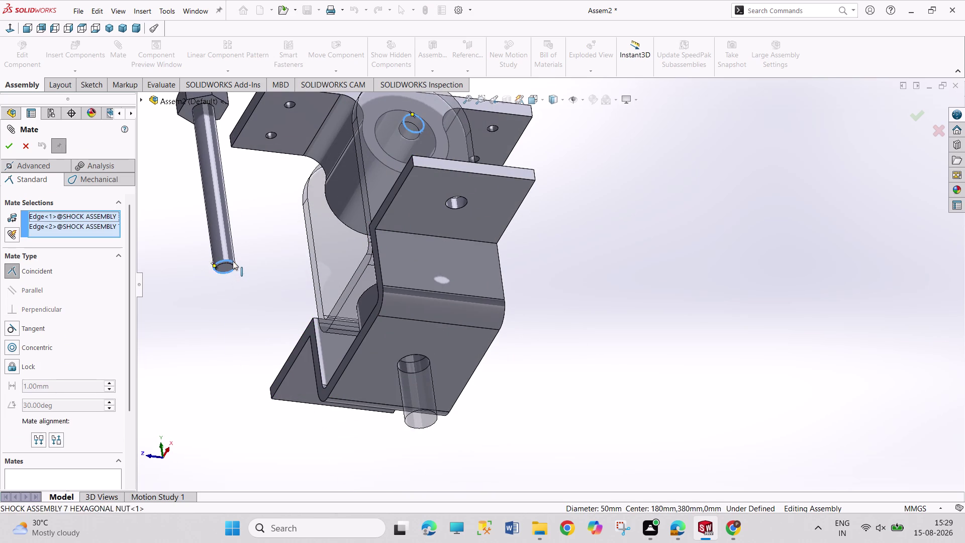
click(247, 266)
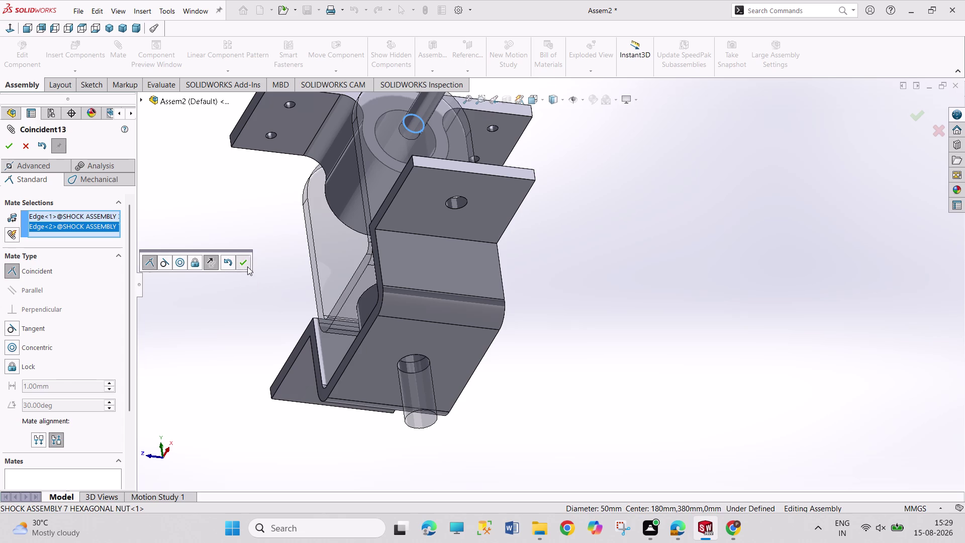
middle_drag(261, 227, 326, 364)
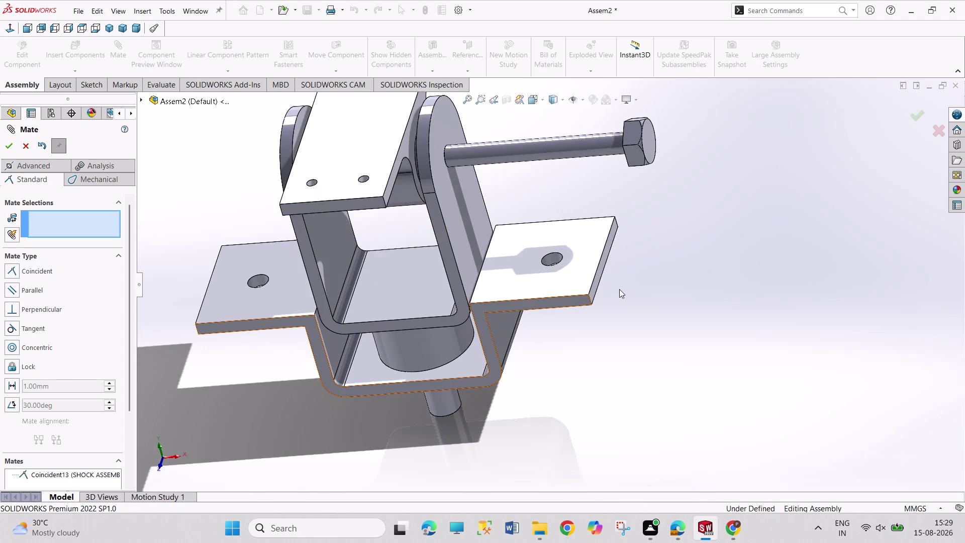
scroll(up, 3)
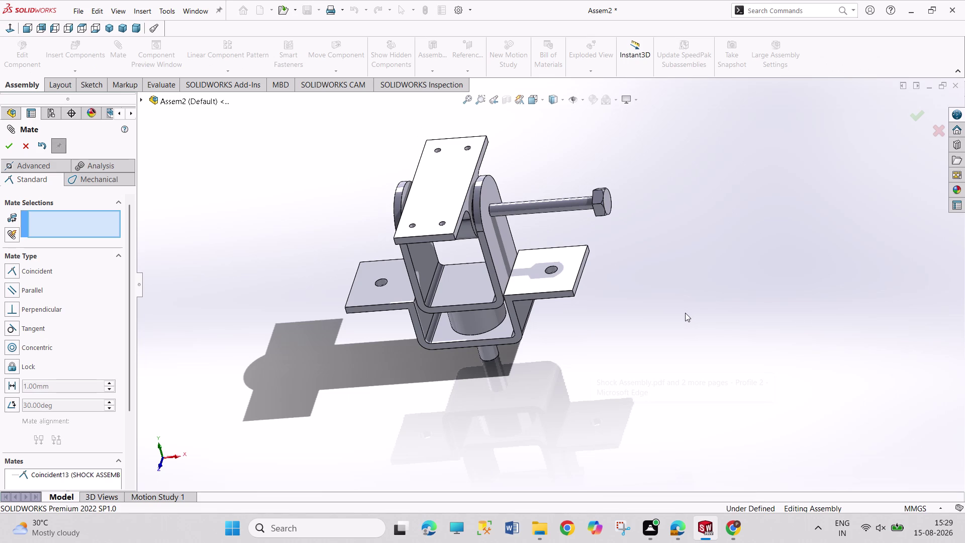
Undo the bolt's coincident mate, reorient the view, and close the mate tool.
key(ctrl+z)
scroll(up, 3)
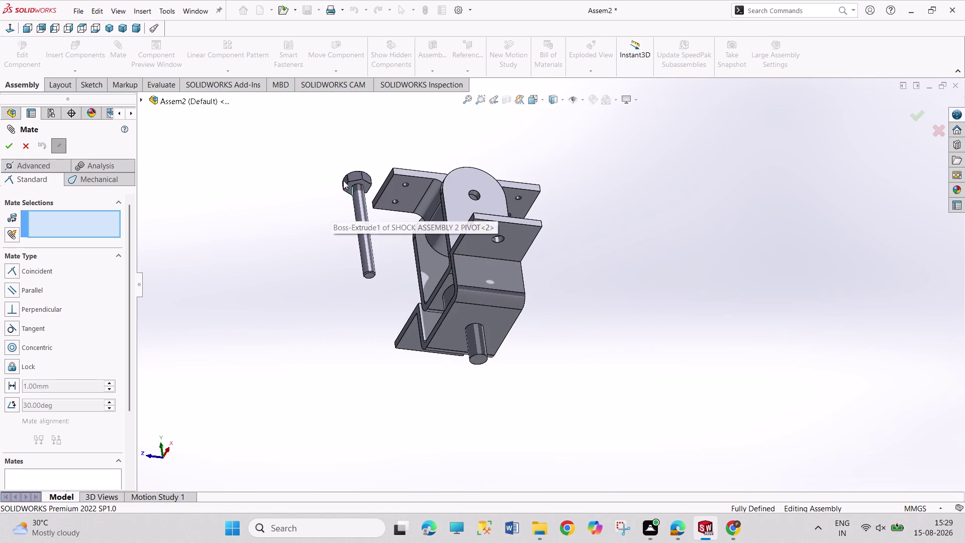
scroll(up, 3)
scroll(down, 3)
scroll(down, 3)
middle_drag(497, 212, 568, 354)
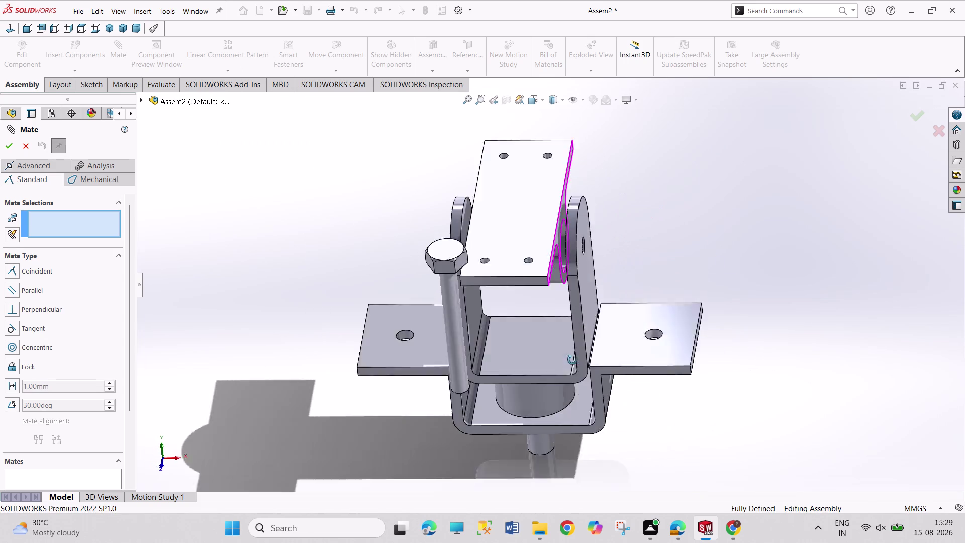
middle_drag(568, 354, 572, 360)
scroll(up, 3)
click(9, 154)
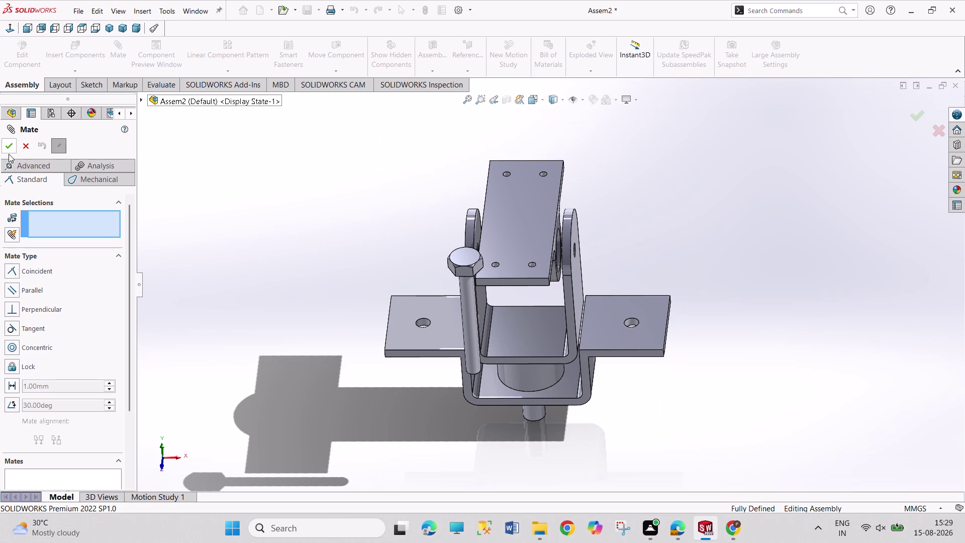
click(11, 146)
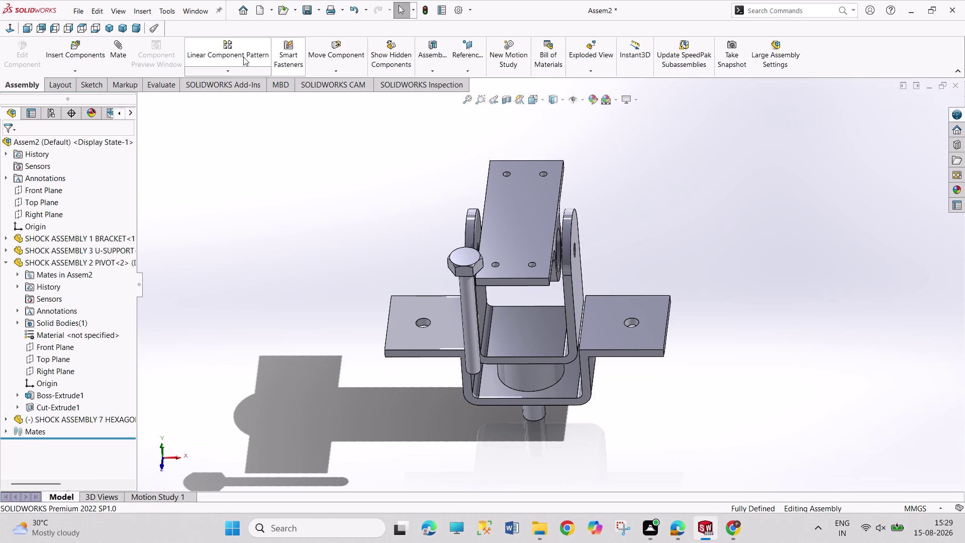
Free-drag rotate the bolt from upright to nearly horizontal, pointing into the U-support.
click(340, 73)
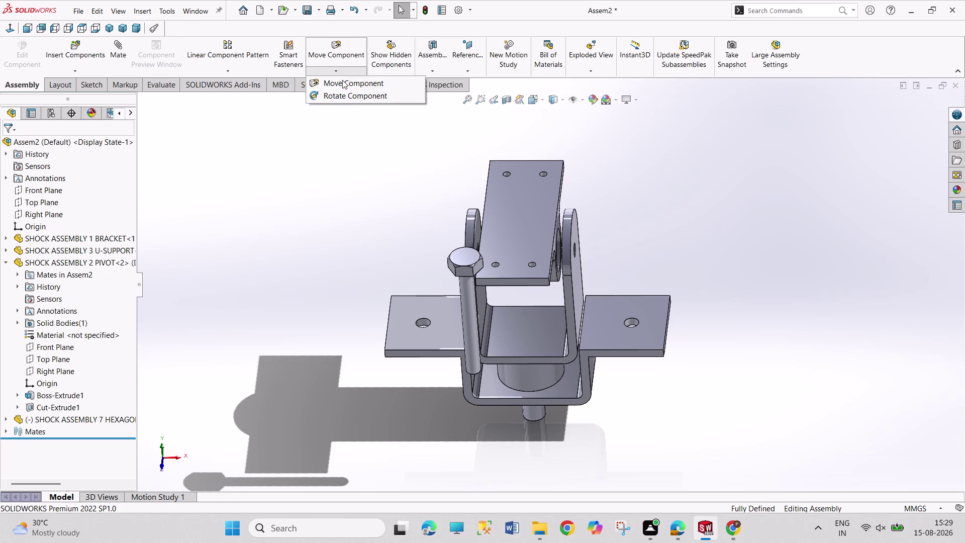
click(351, 99)
drag(471, 363, 472, 363)
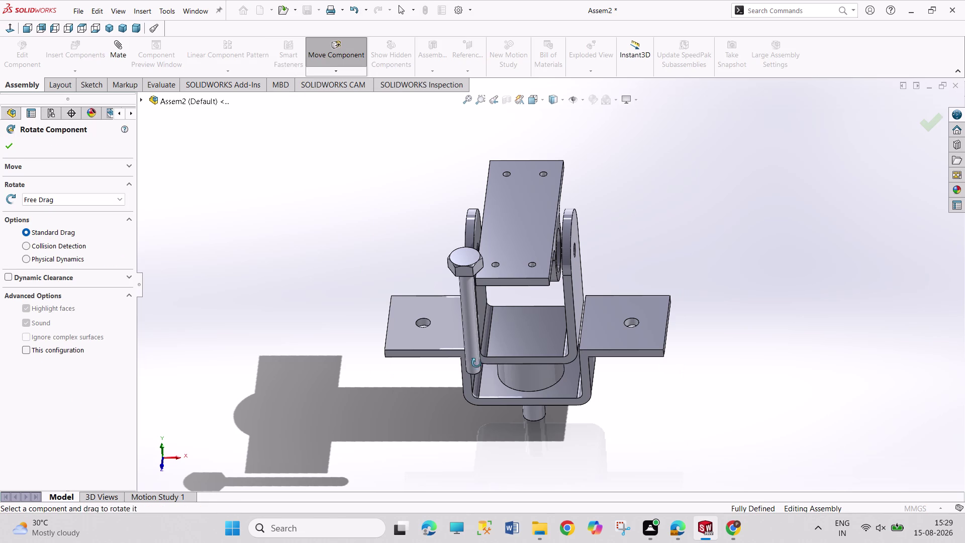
drag(473, 363, 299, 395)
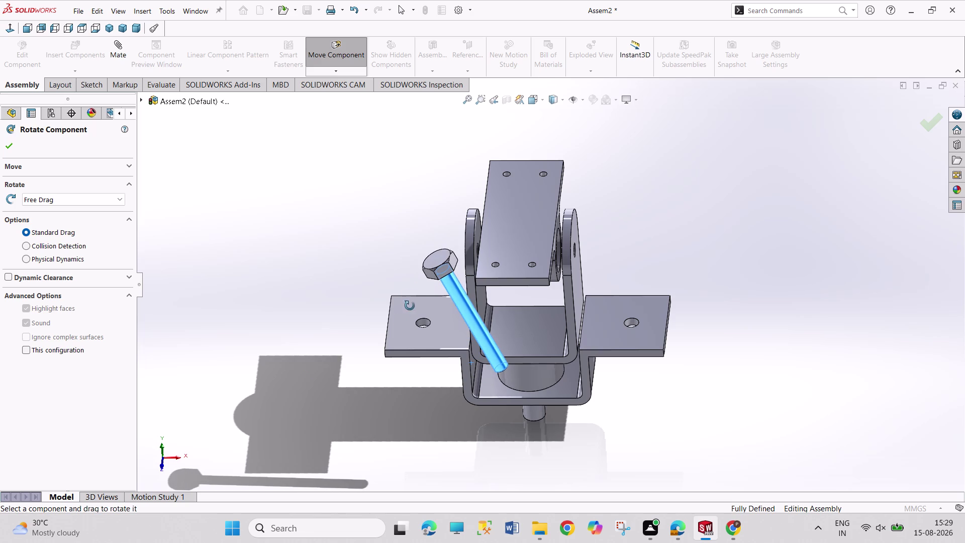
drag(436, 255, 321, 348)
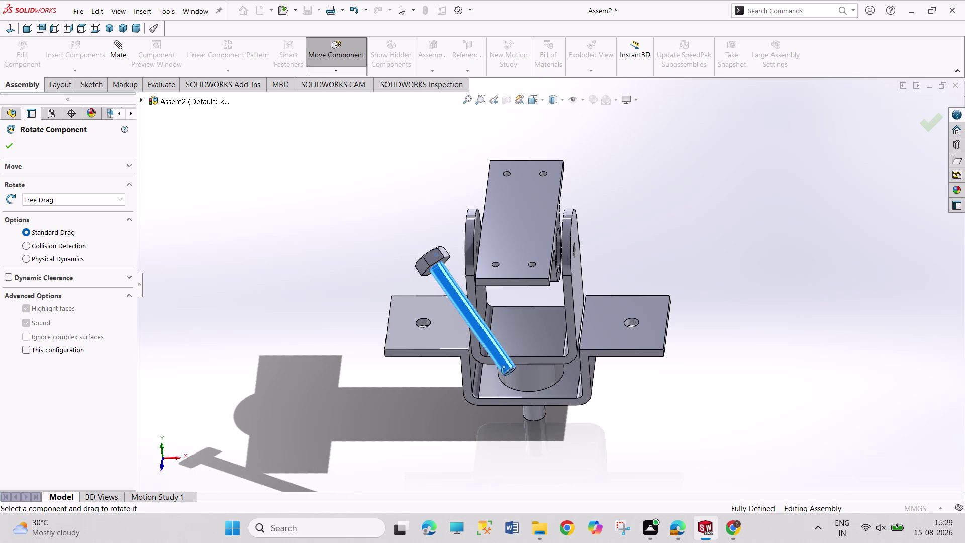
drag(506, 370, 589, 124)
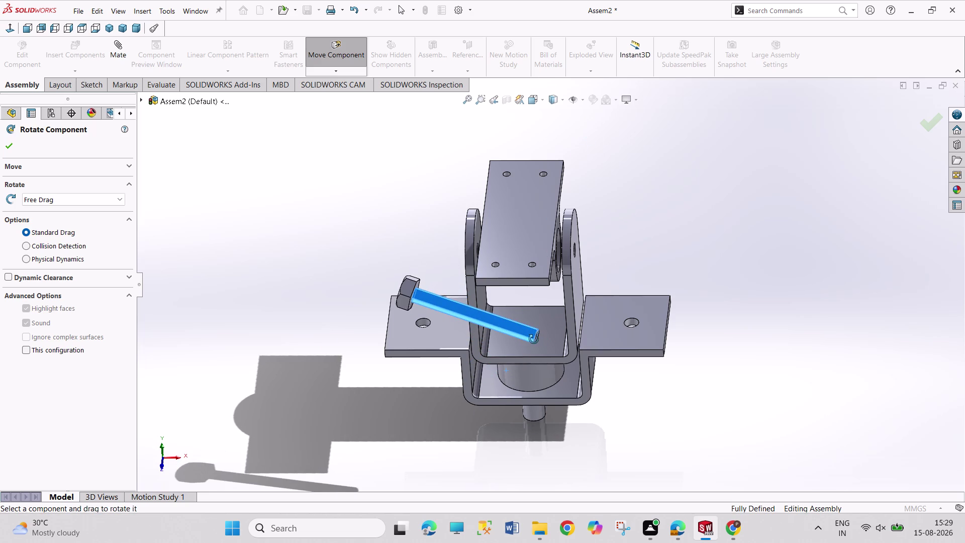
drag(534, 340, 587, 137)
drag(404, 286, 401, 320)
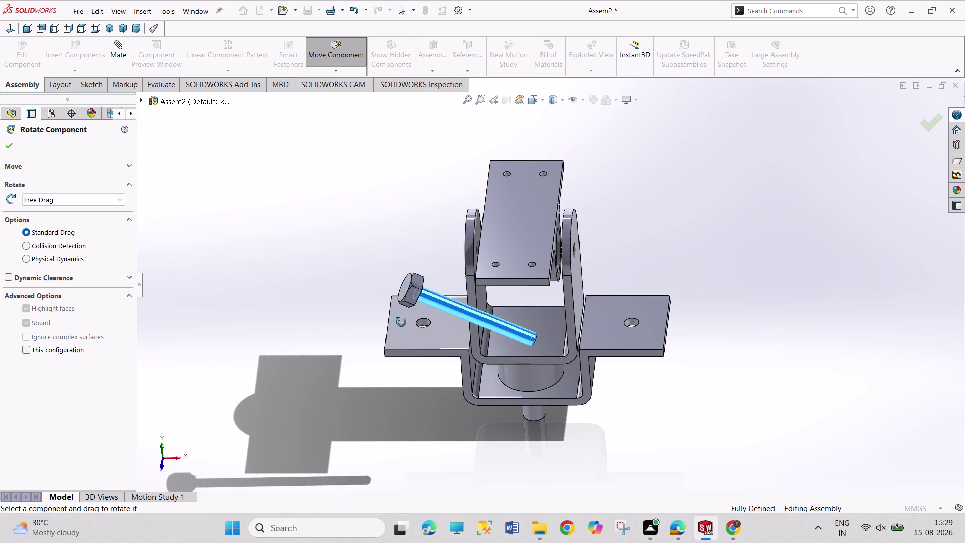
drag(401, 320, 400, 365)
click(12, 147)
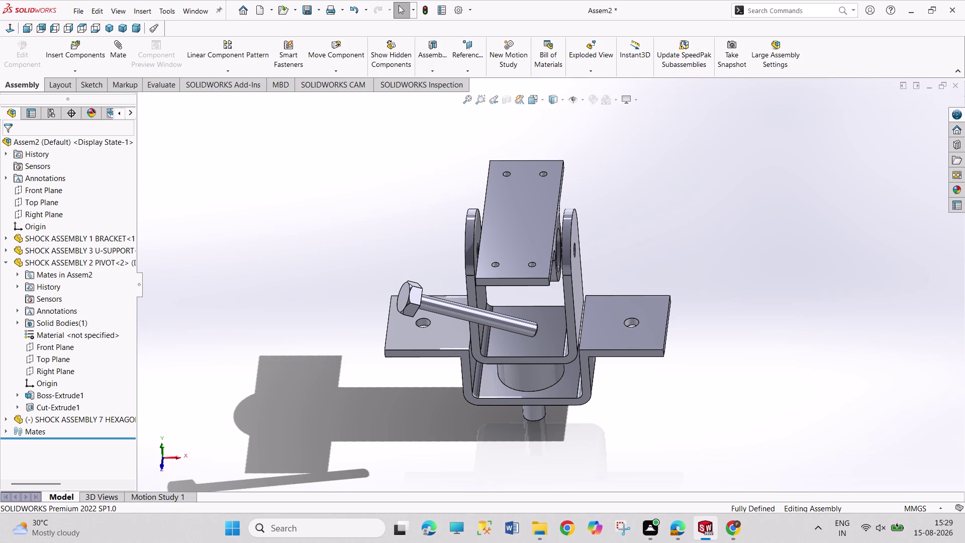
click(117, 48)
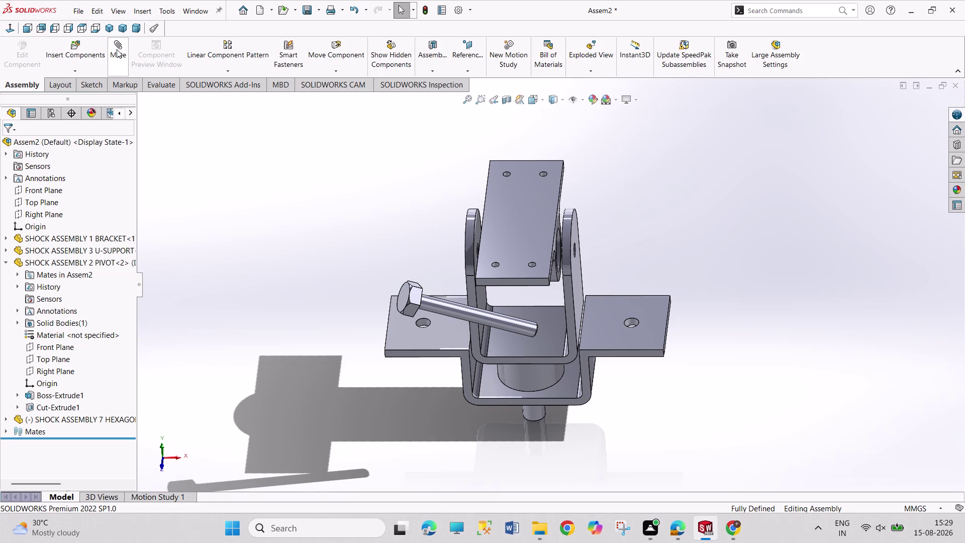
Mate the bolt edge coincident with the ear hole edge, creating Coincident14.
click(576, 253)
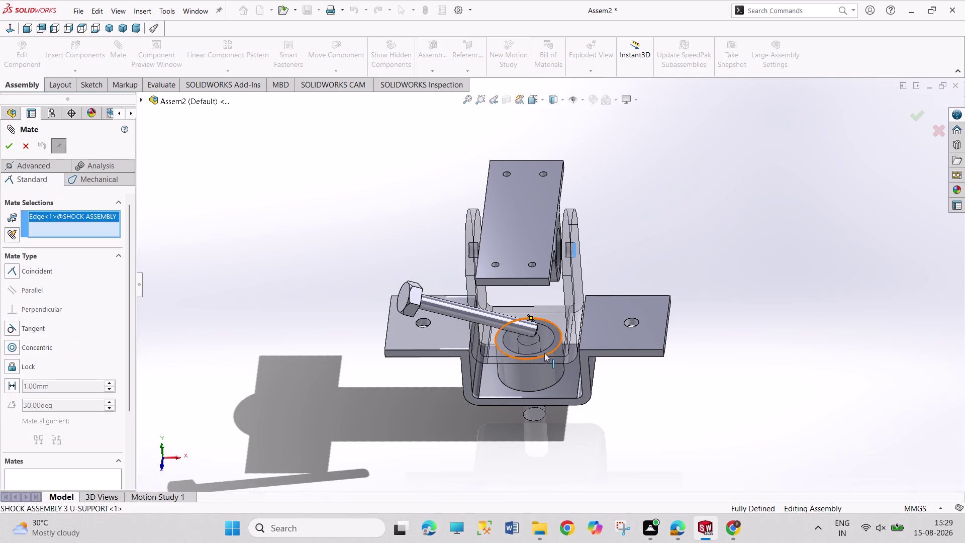
click(535, 334)
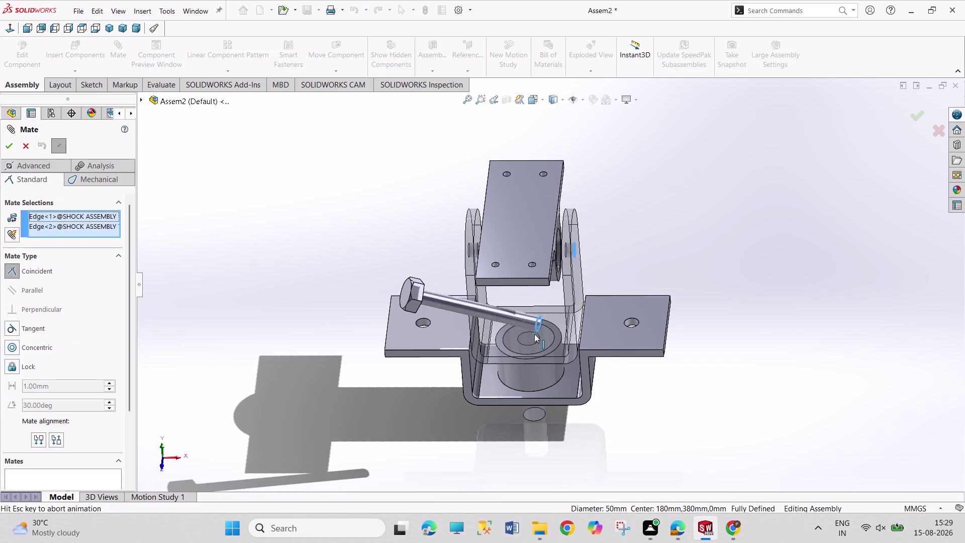
click(12, 143)
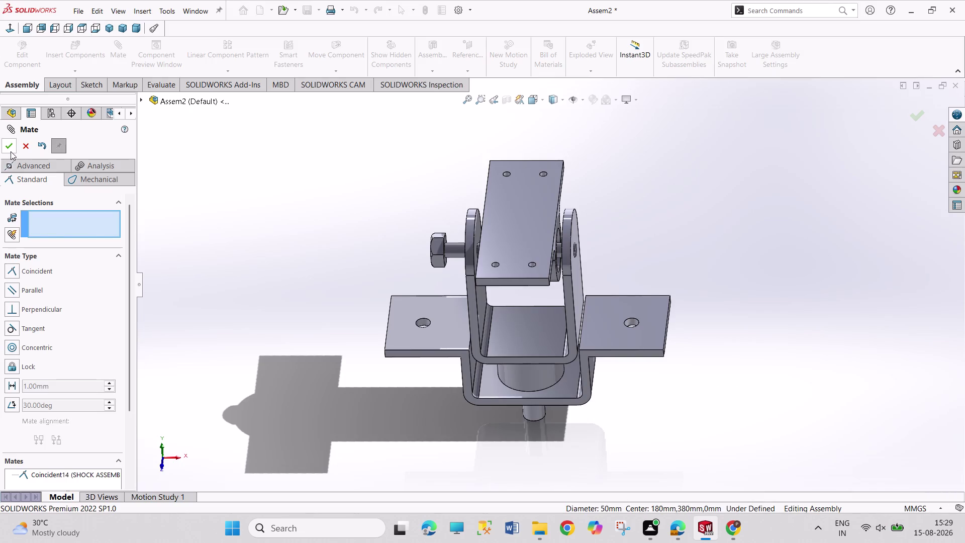
click(11, 151)
Insert SHOCK ASSEMBLY 4 BUSHING and place it beside the U-support.
click(61, 50)
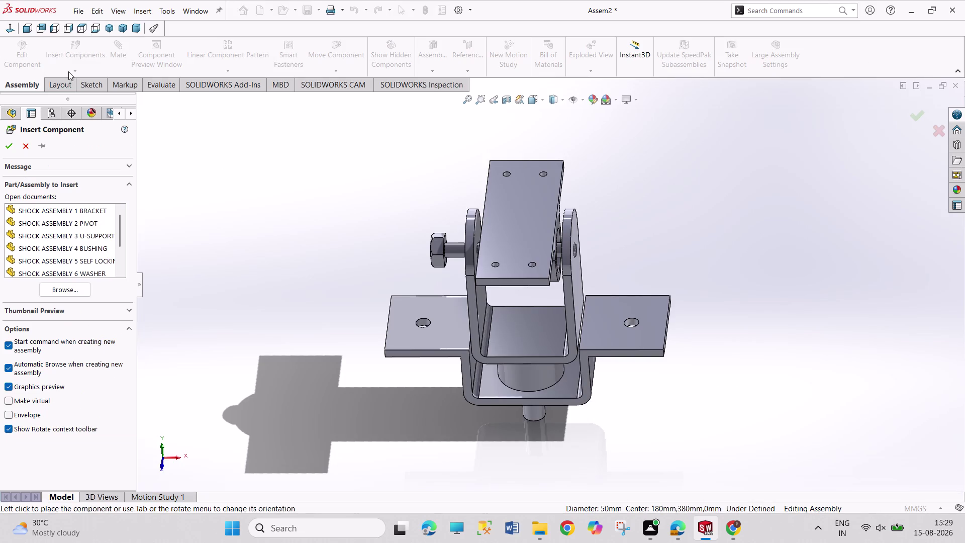
scroll(down, 3)
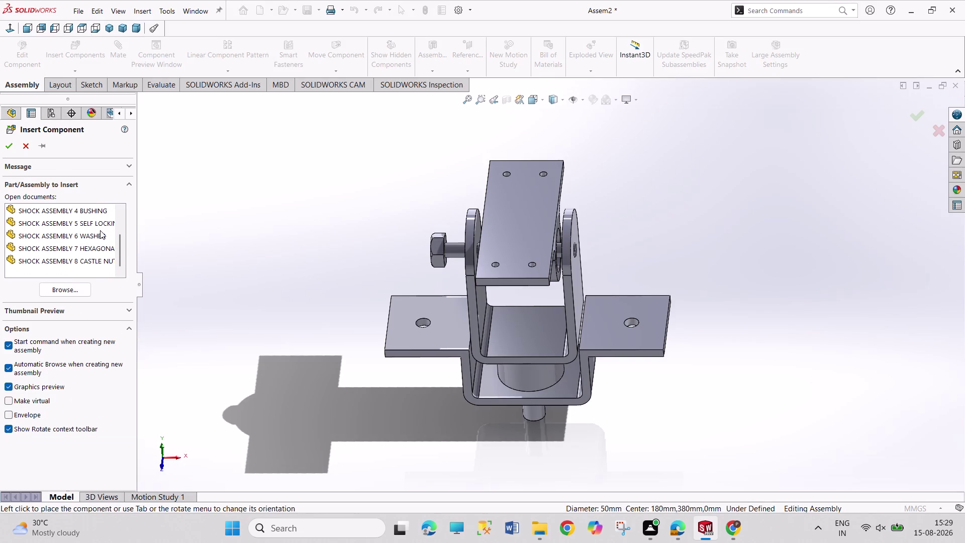
double_click(98, 207)
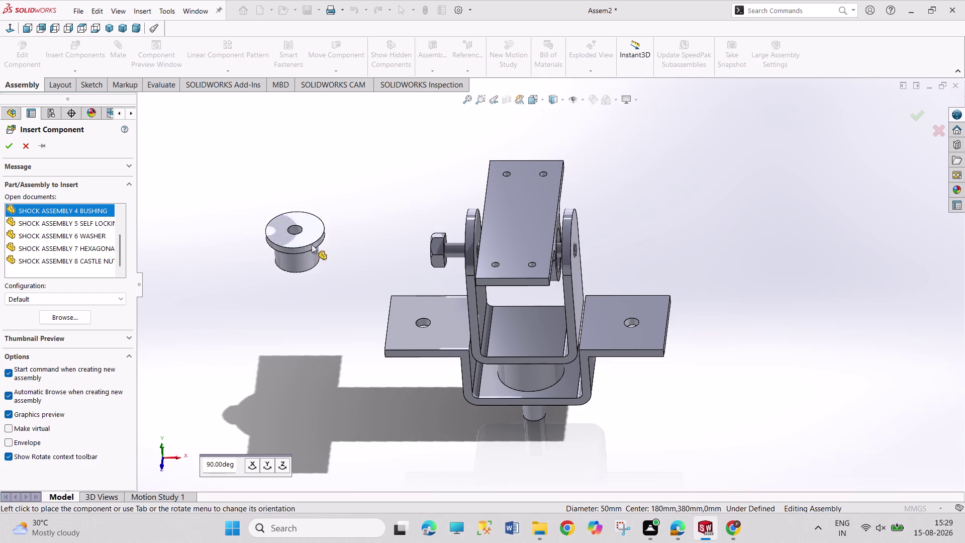
click(343, 249)
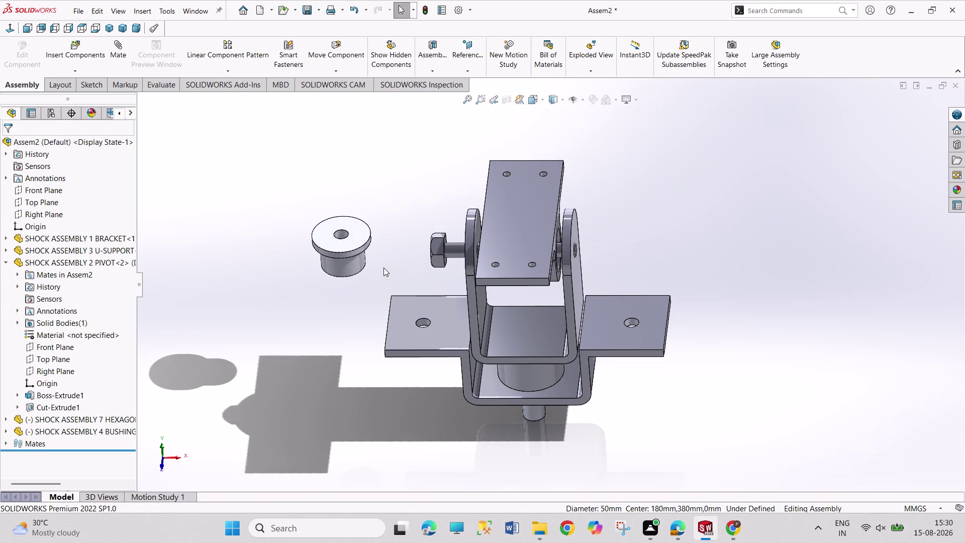
Orbit toward the ears and start a mate on a bushing edge.
middle_drag(390, 266, 432, 266)
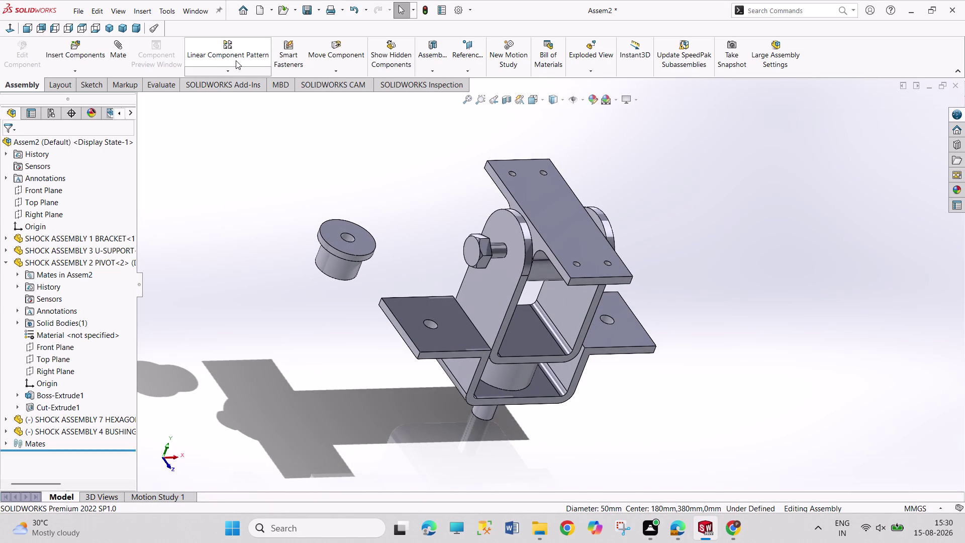
click(115, 51)
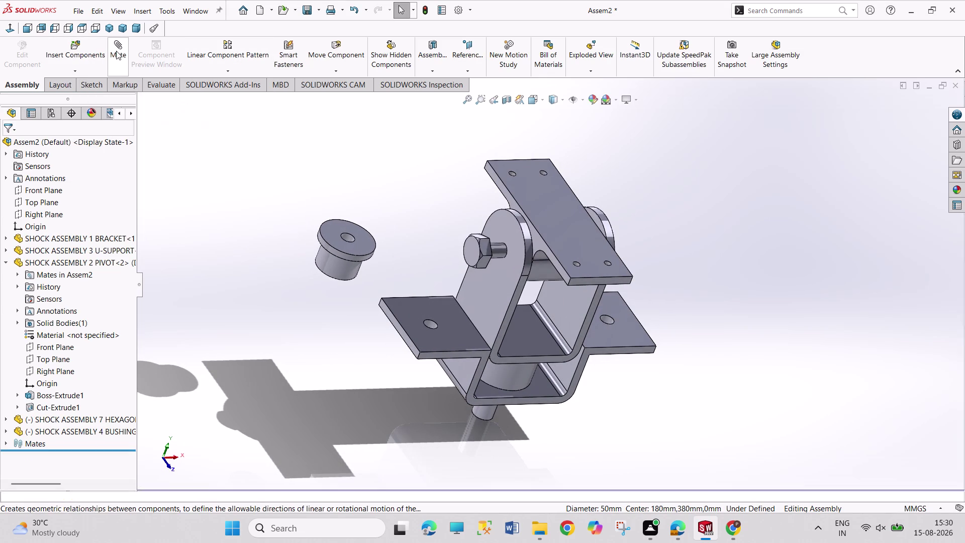
click(354, 241)
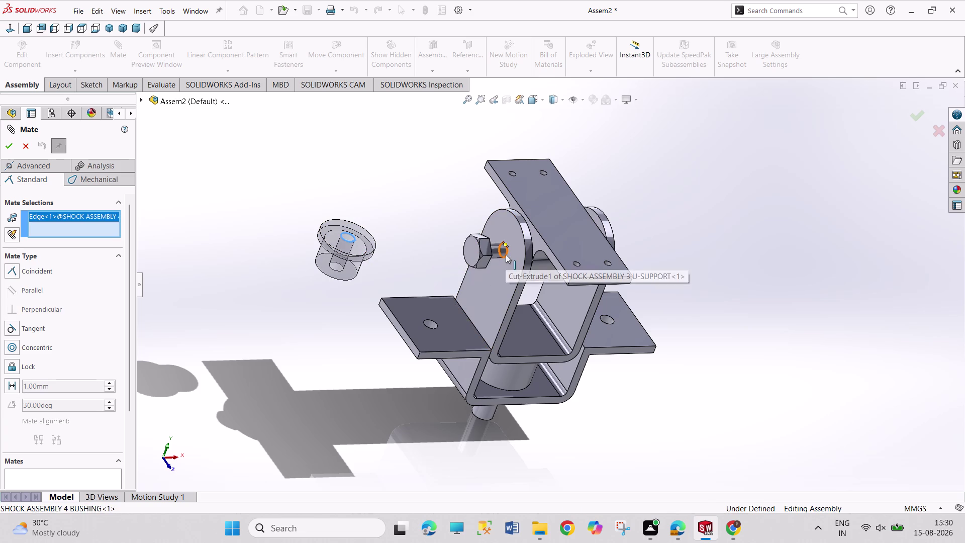
Mate the bushing edge coincident with the ear hole, then bring up the Shock Assembly PDF.
click(505, 255)
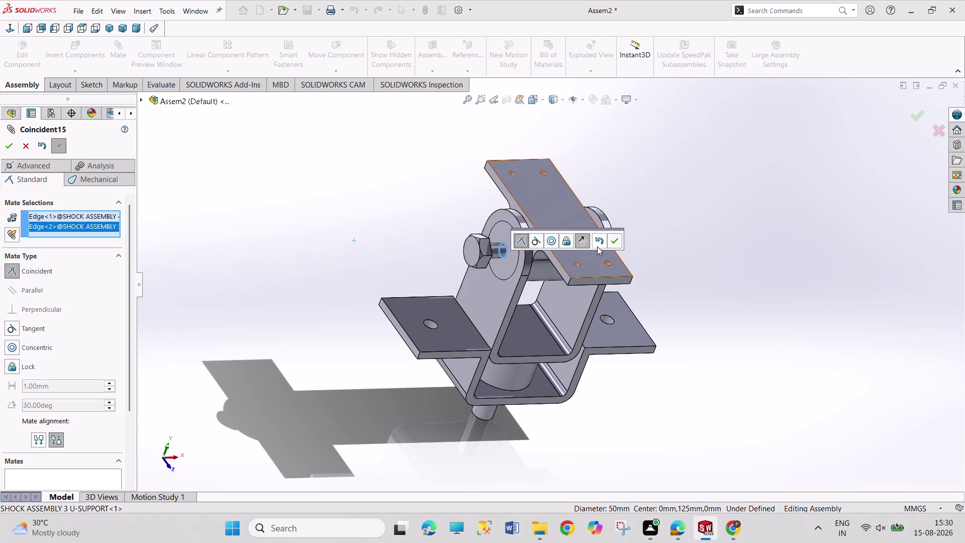
click(614, 241)
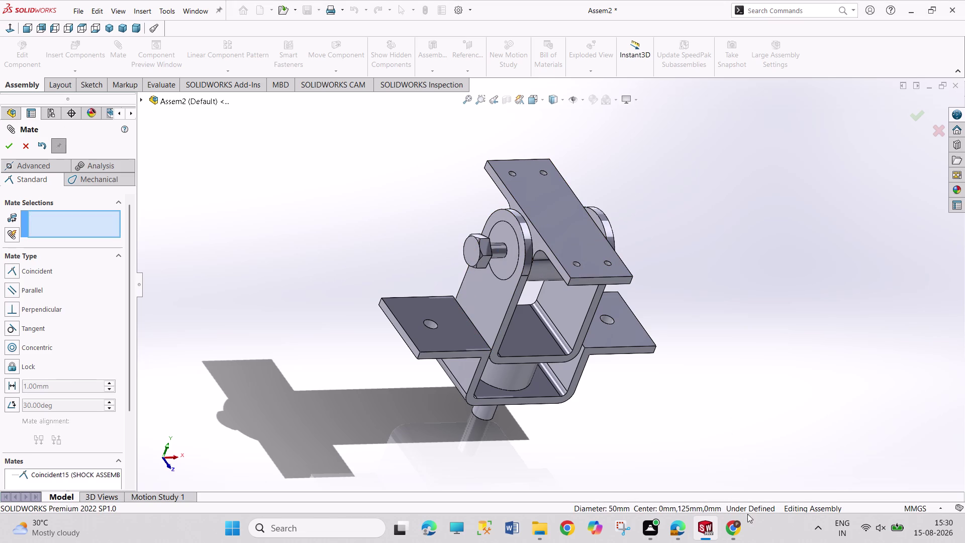
click(674, 523)
Review Figures 1 and 2 of Shock Assembly.pdf, then return to SOLIDWORKS.
scroll(up, 3)
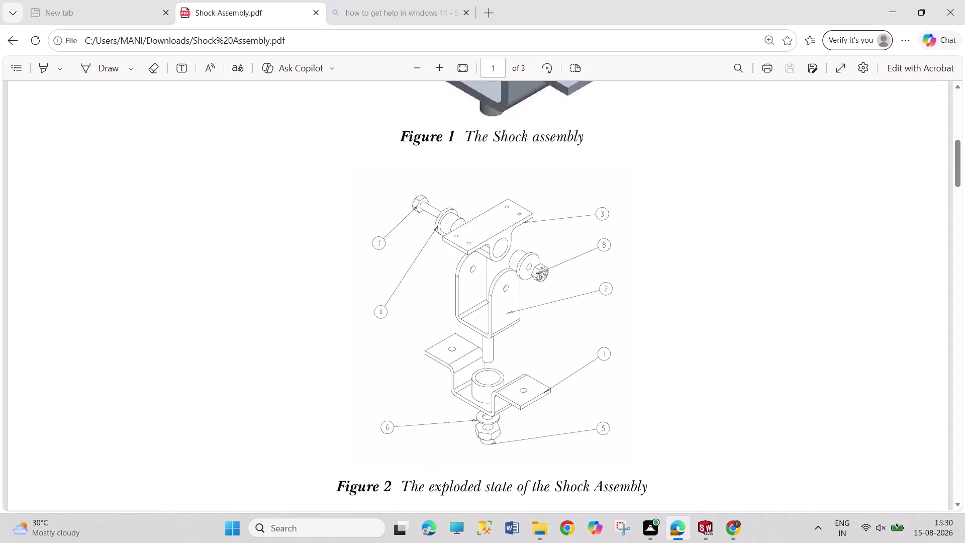
scroll(up, 3)
scroll(down, 3)
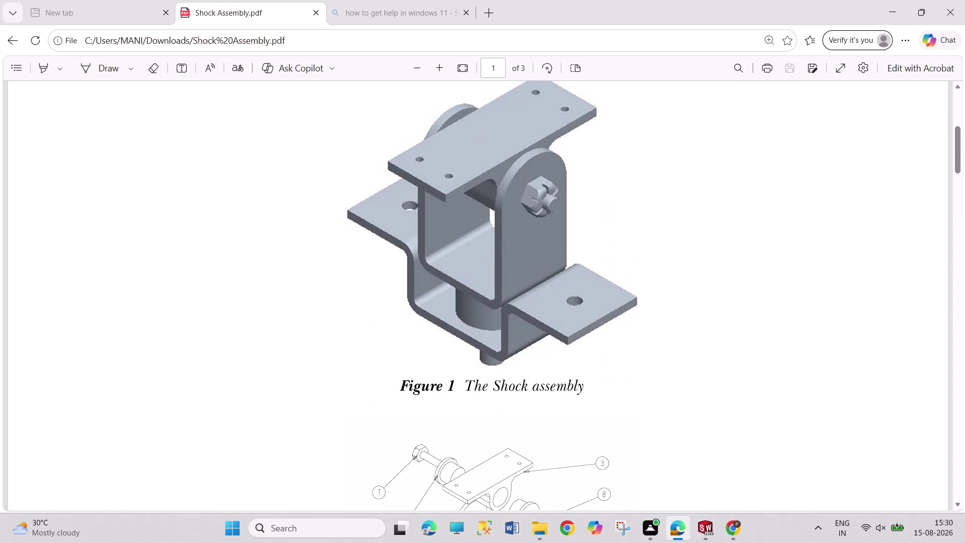
scroll(up, 3)
scroll(down, 3)
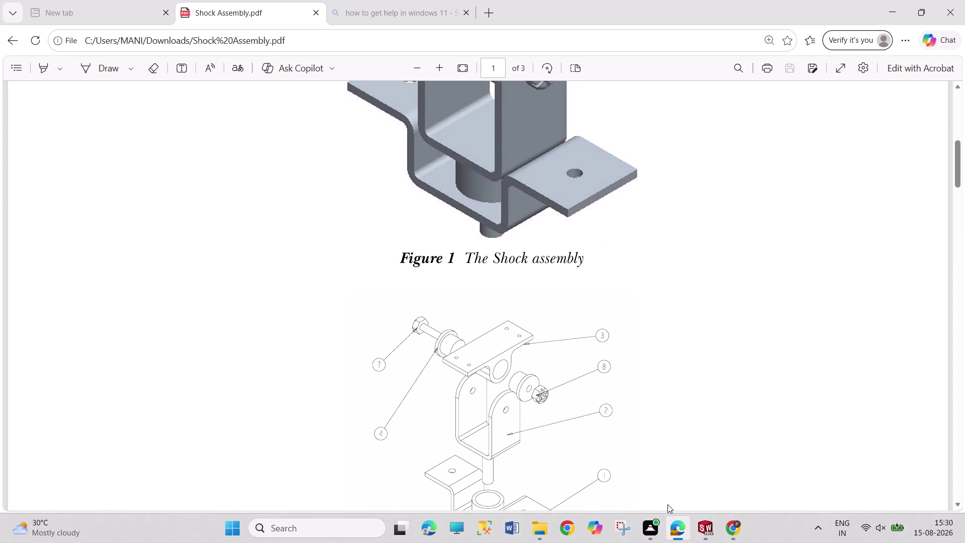
click(702, 525)
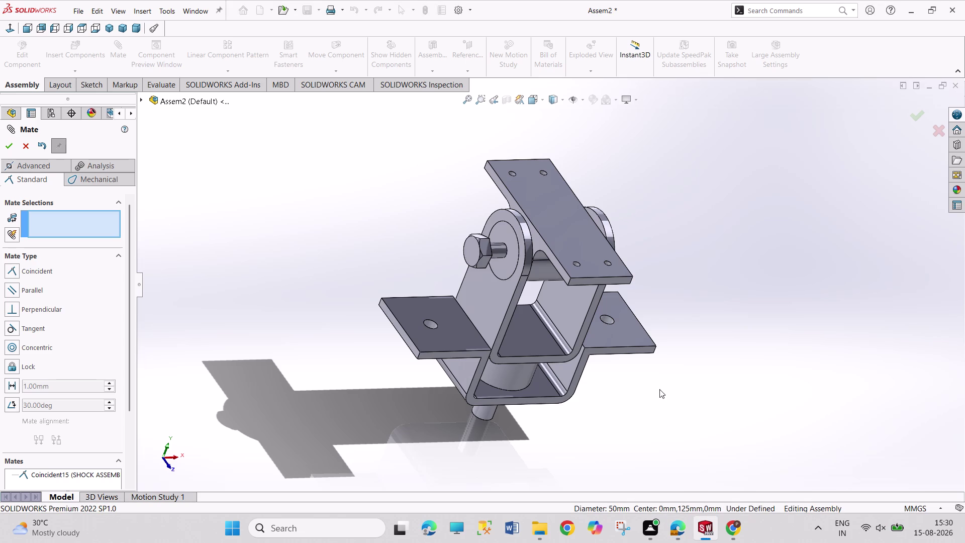
Expand the bushing and try a Top Plane angle mate, undoing it when over defined.
middle_drag(659, 389, 606, 356)
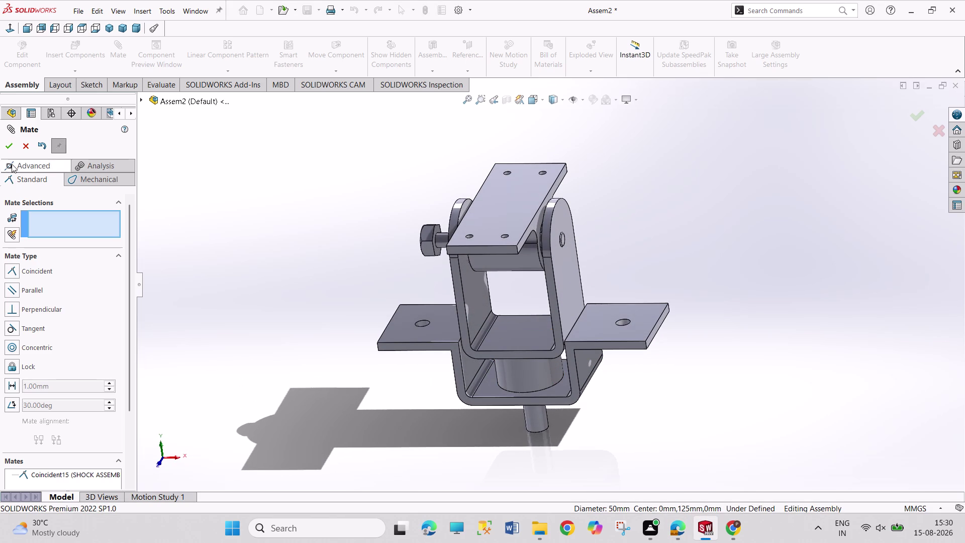
click(7, 150)
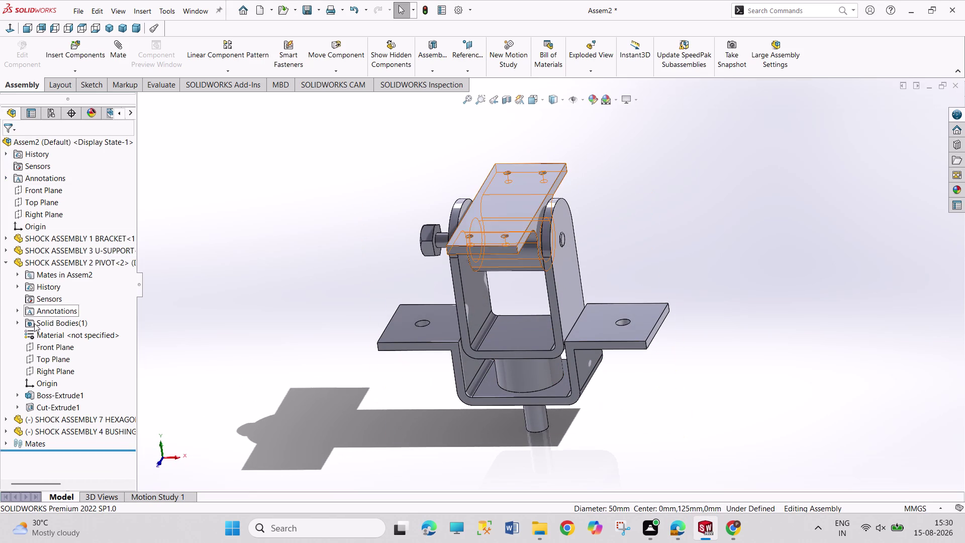
click(4, 262)
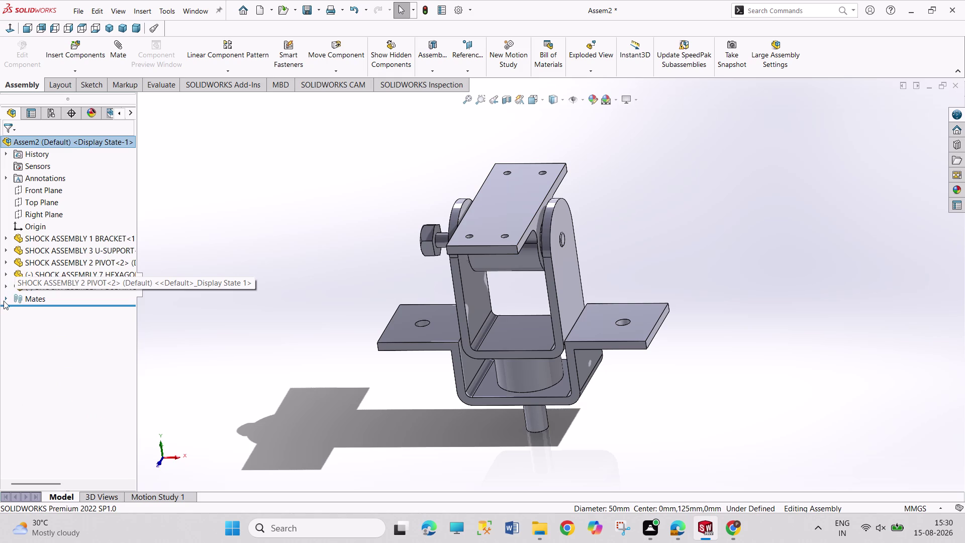
click(4, 286)
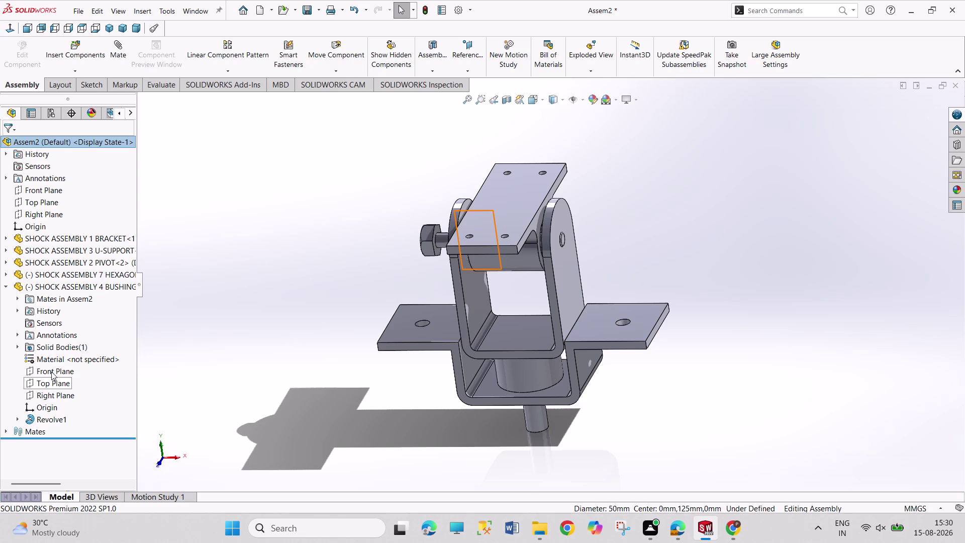
click(52, 386)
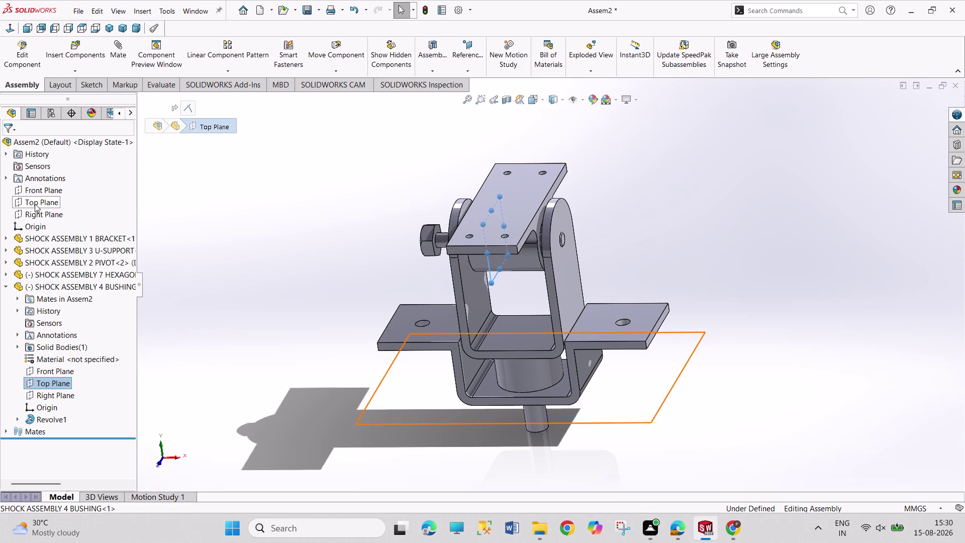
click(35, 203)
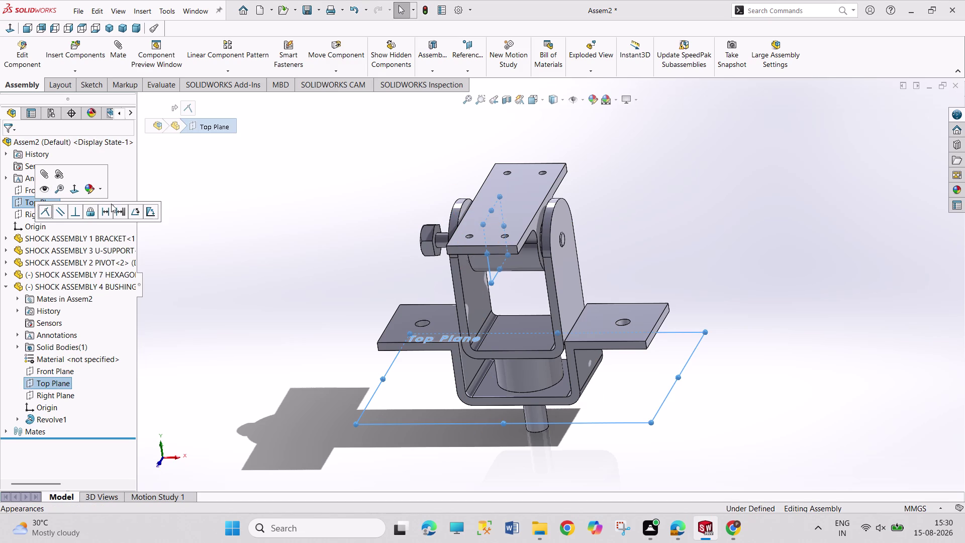
click(135, 212)
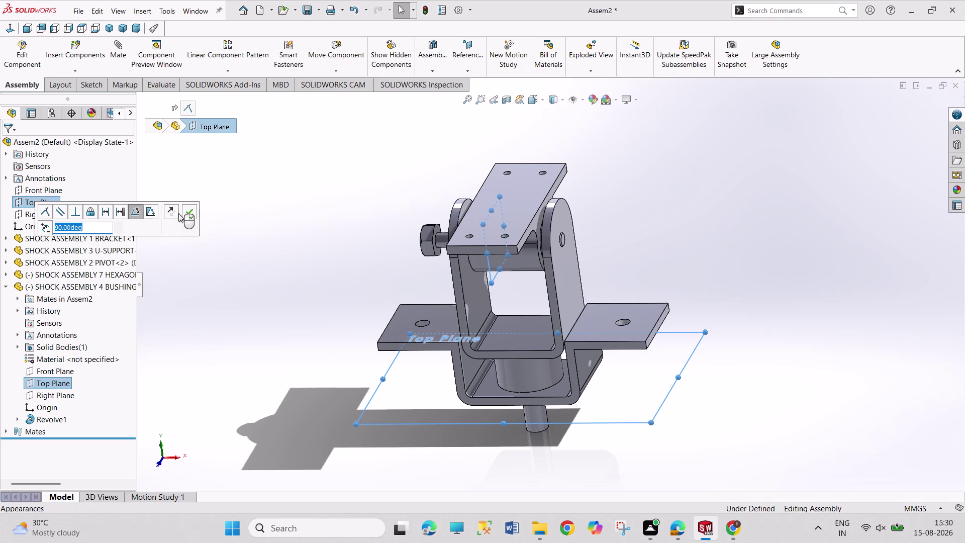
click(190, 214)
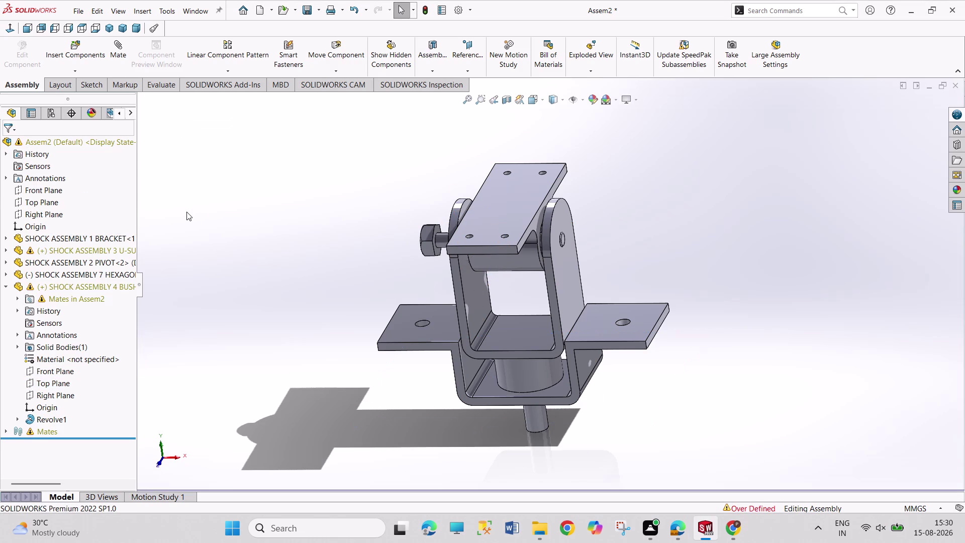
key(ctrl+z)
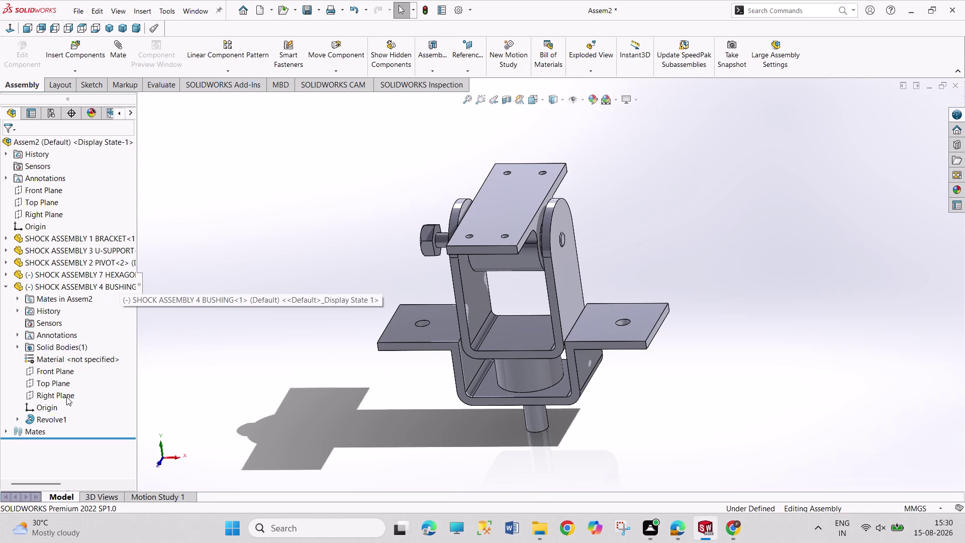
Mate the bushing's Front Plane to the assembly's Front Plane.
click(63, 372)
click(48, 188)
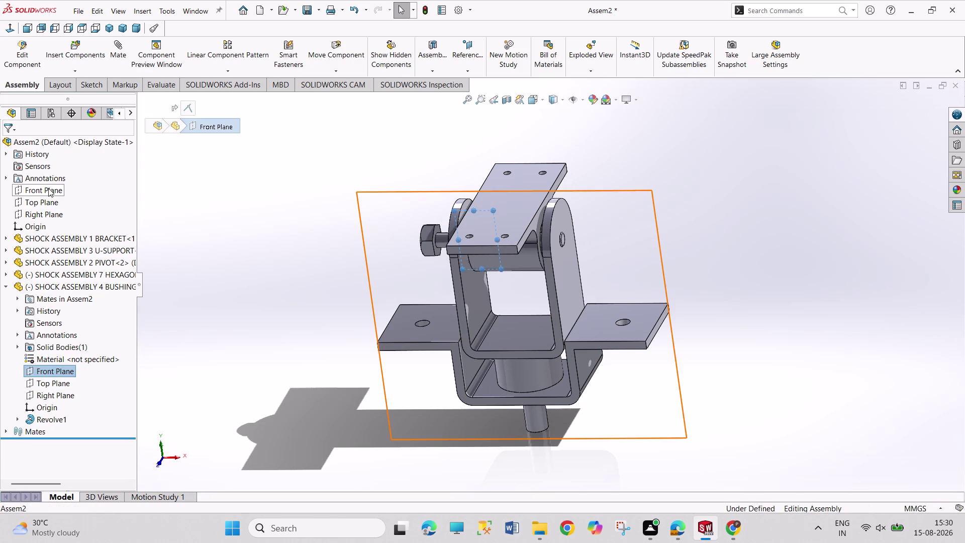
click(144, 197)
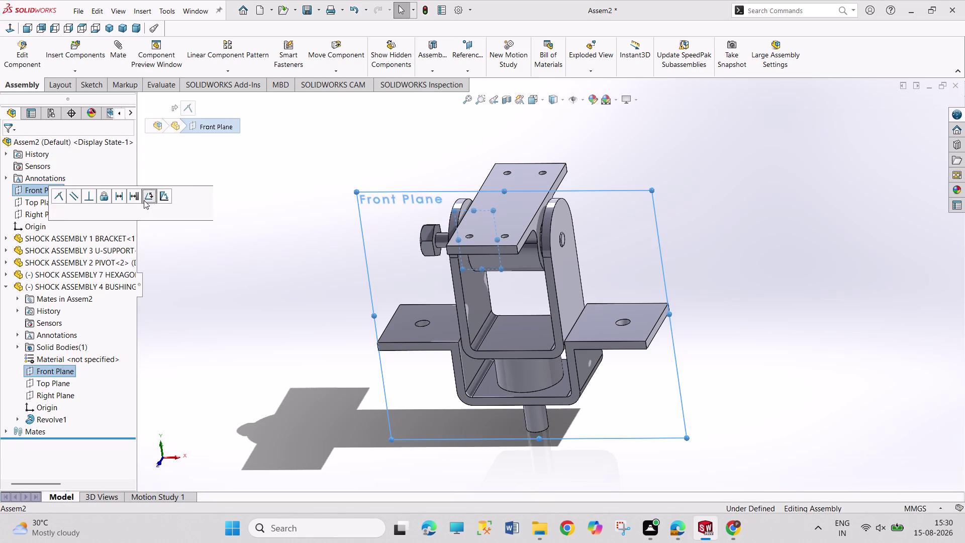
click(204, 196)
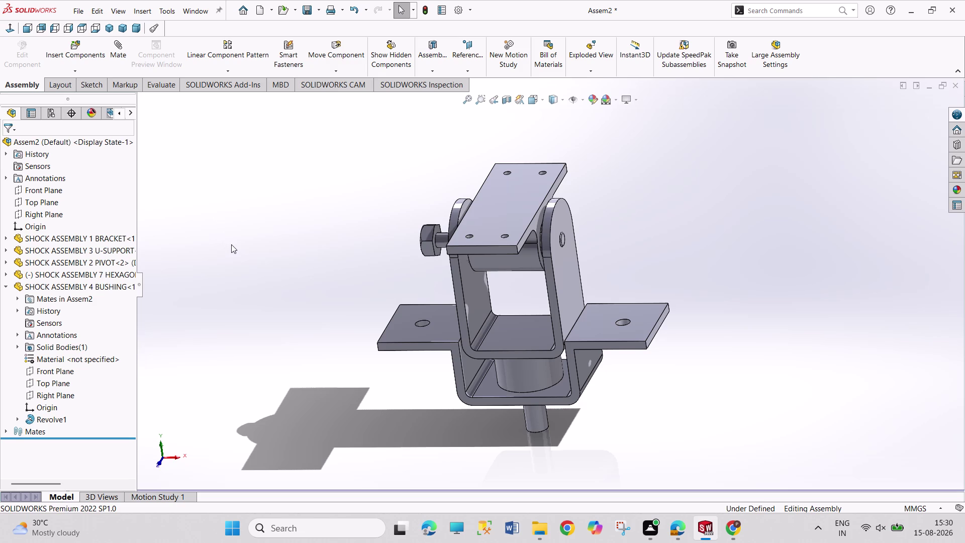
Orbit and zoom around the assembly to inspect the bushing placement.
middle_drag(201, 196, 220, 198)
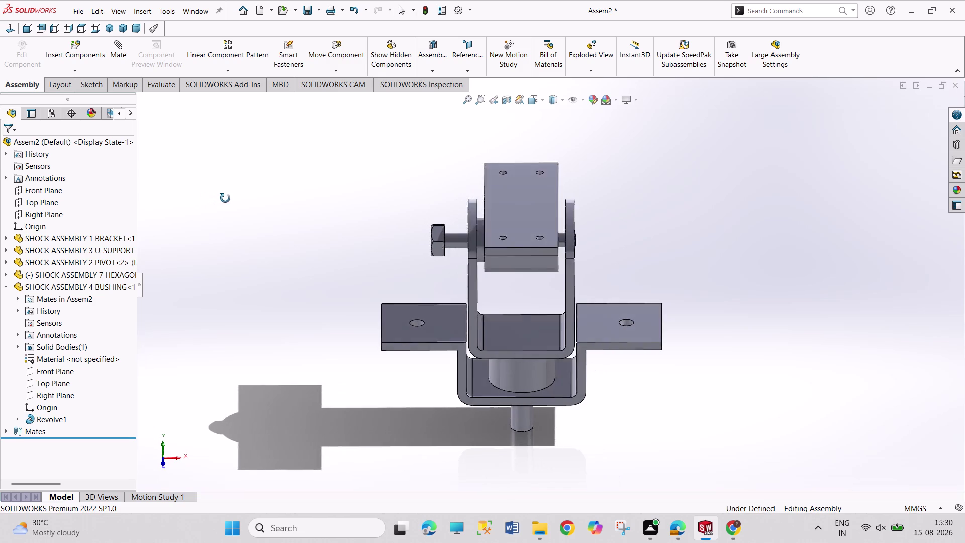
middle_drag(220, 198, 234, 194)
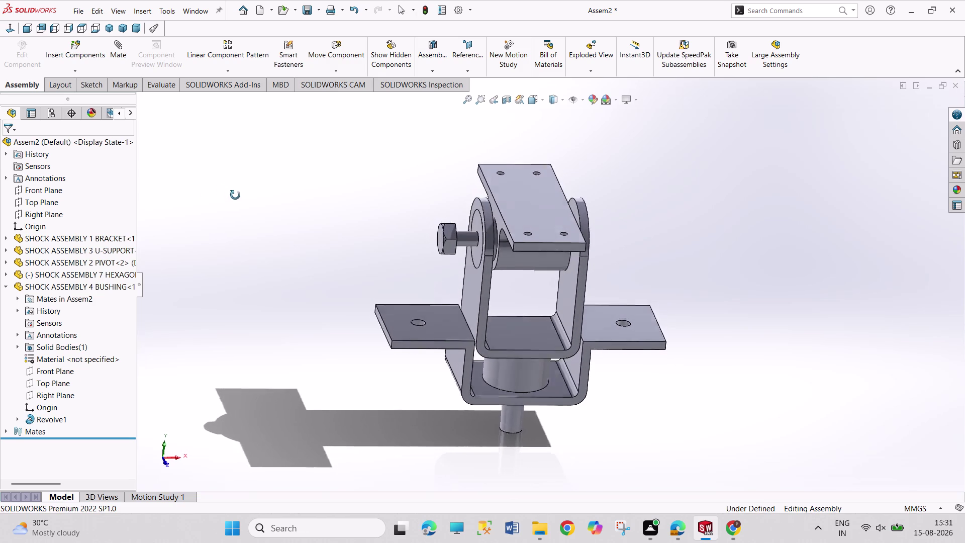
middle_drag(234, 194, 221, 185)
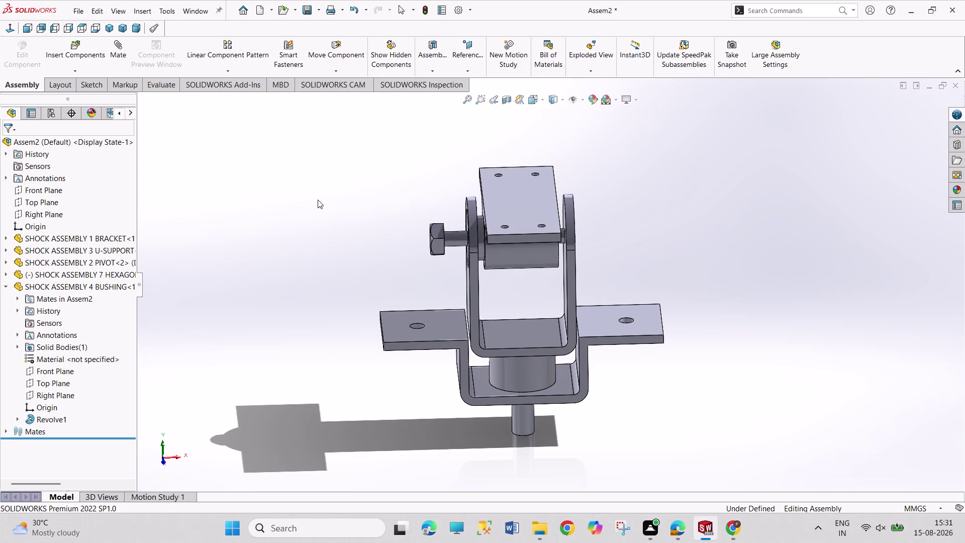
scroll(up, 3)
scroll(down, 3)
scroll(up, 3)
scroll(down, 3)
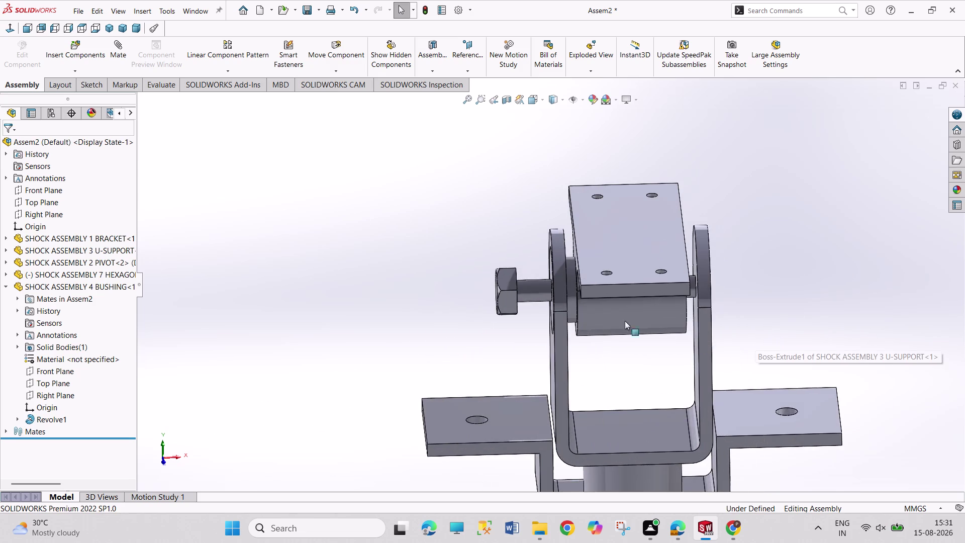
scroll(down, 3)
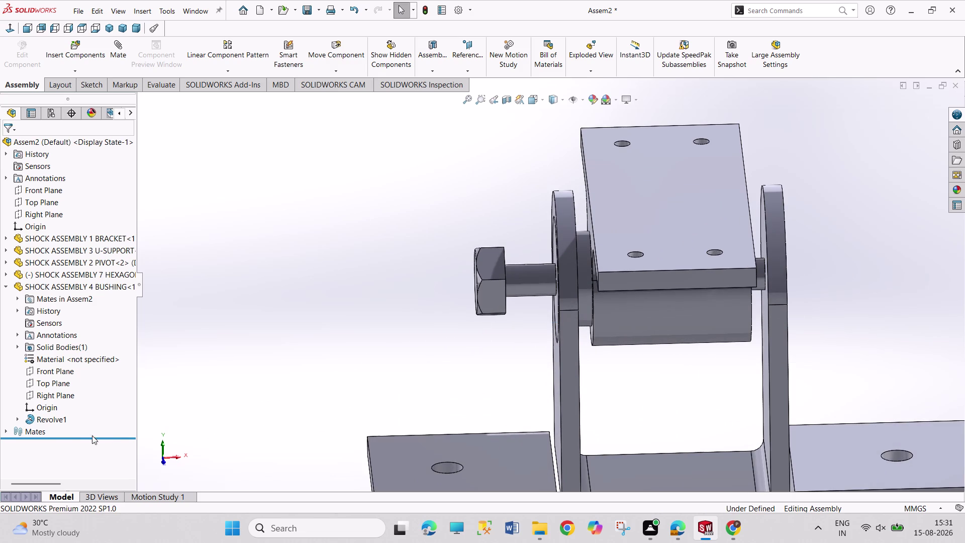
Delete the Coincident15 mate between U-support and bushing from the Mates folder.
click(3, 431)
scroll(down, 3)
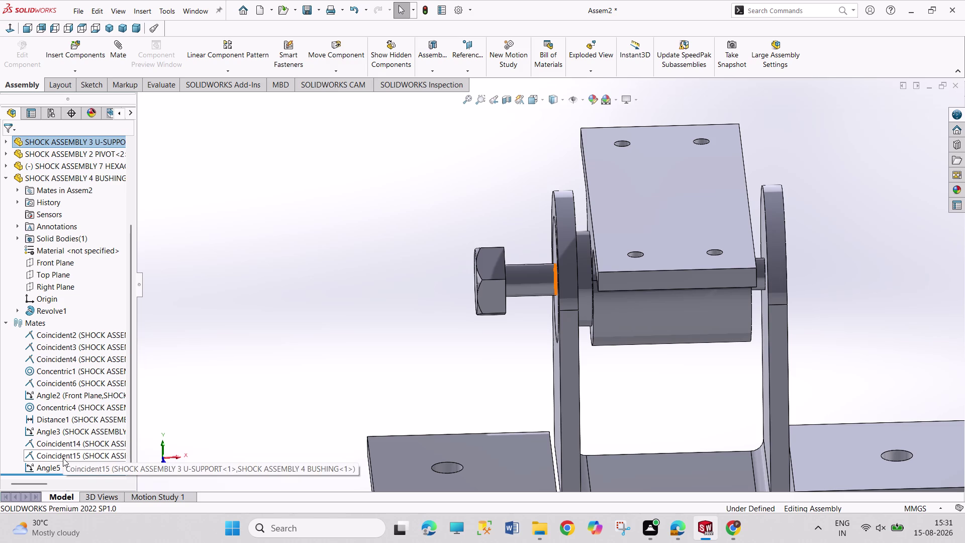
right_click(63, 458)
click(106, 385)
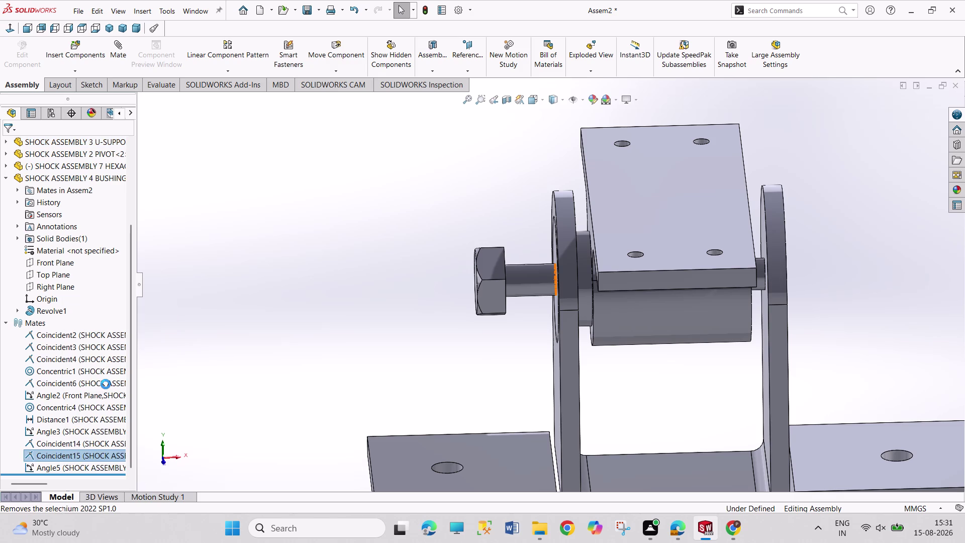
click(561, 198)
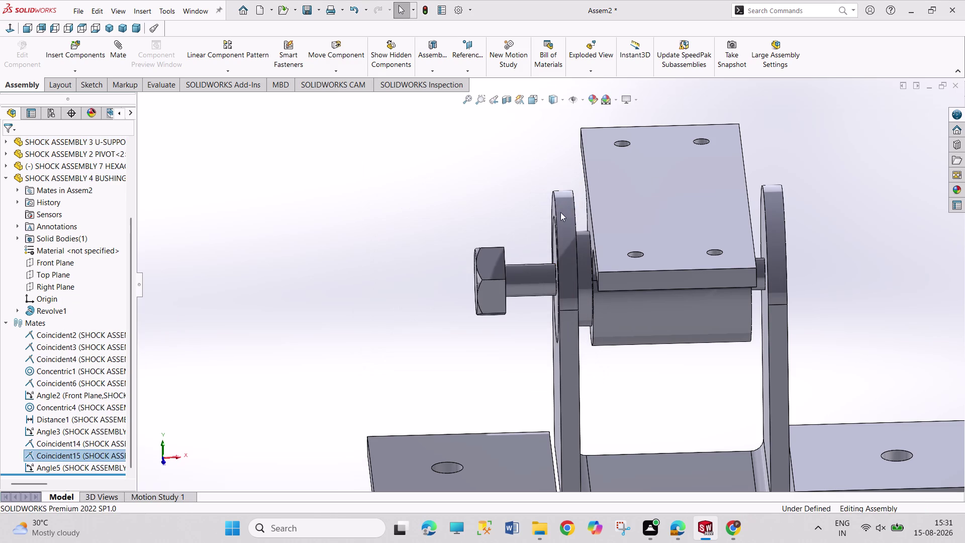
middle_drag(321, 303, 349, 316)
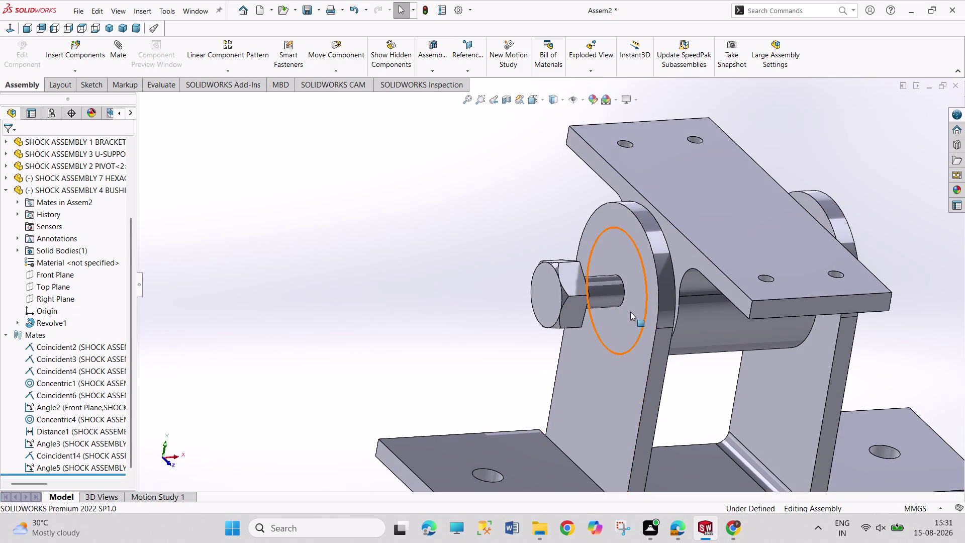
Try dragging the U-support to confirm it stays fixed.
drag(630, 312, 539, 315)
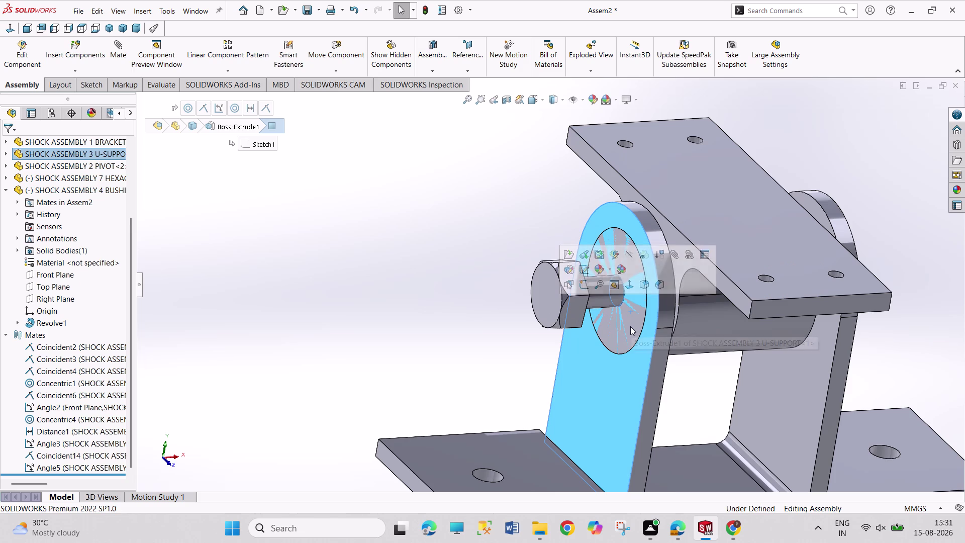
drag(628, 322, 481, 310)
click(444, 255)
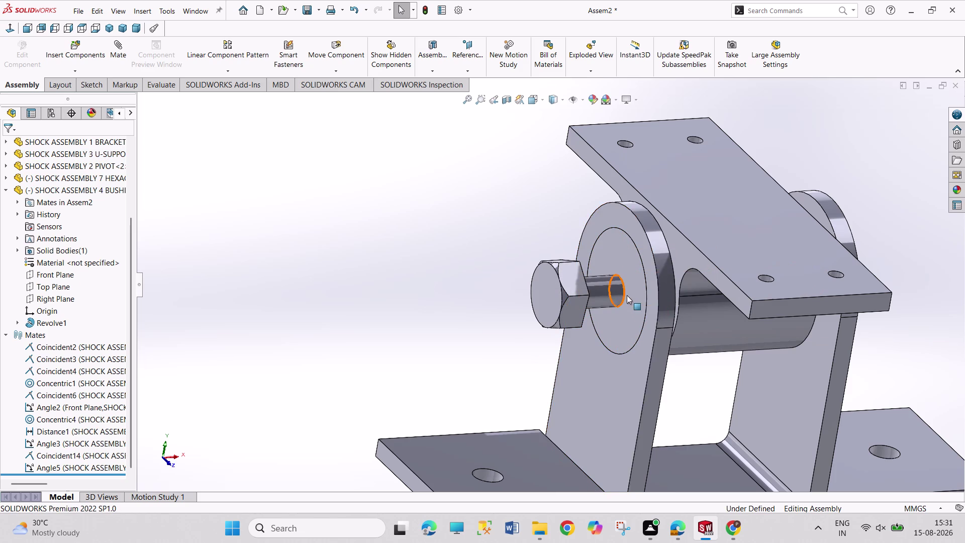
drag(638, 302, 558, 302)
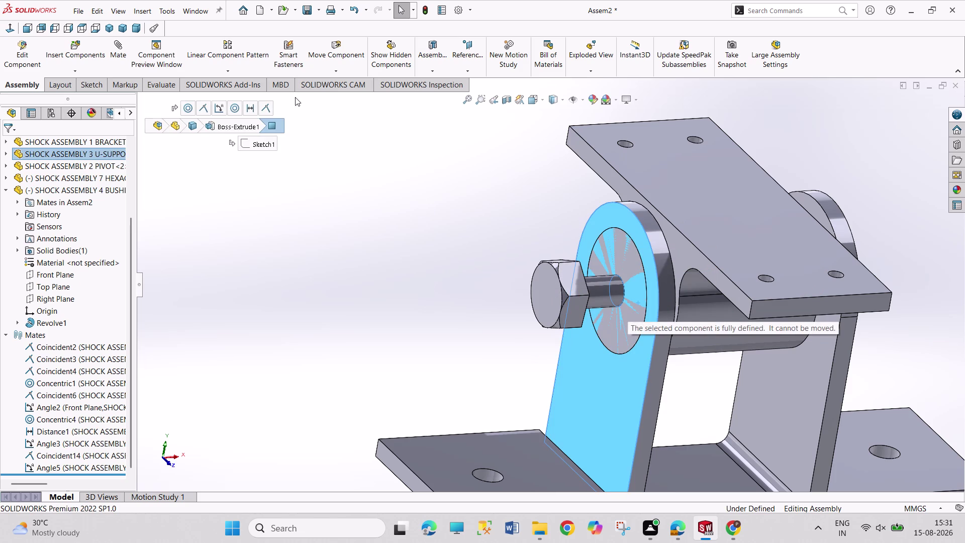
click(340, 55)
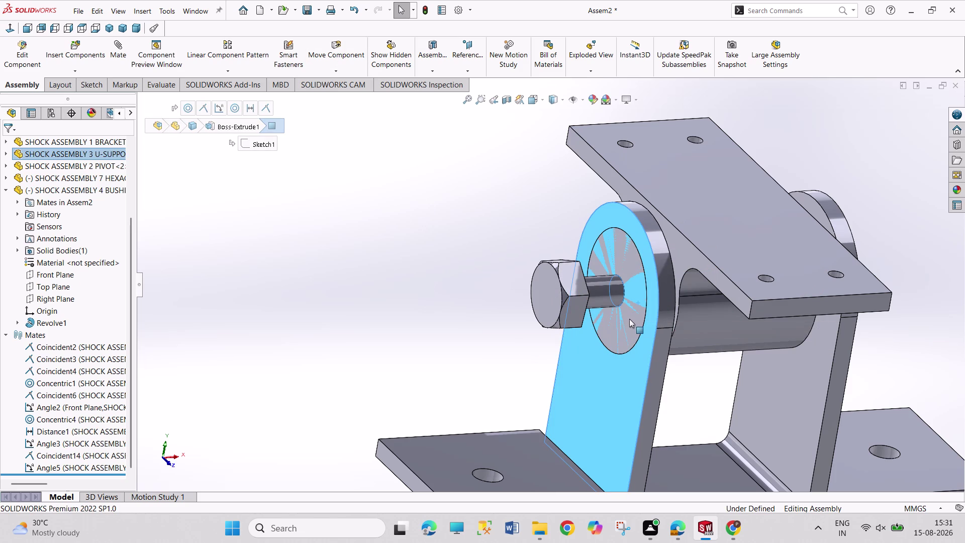
drag(629, 319, 454, 334)
drag(634, 320, 369, 371)
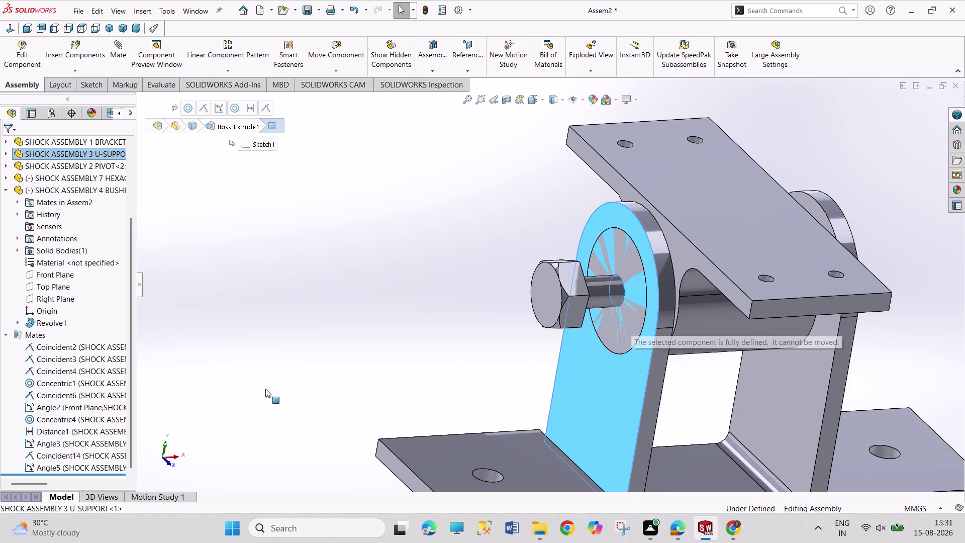
Inspect the Coincident14, Angle3 and Angle5 mates, then undo the Coincident15 deletion.
click(84, 460)
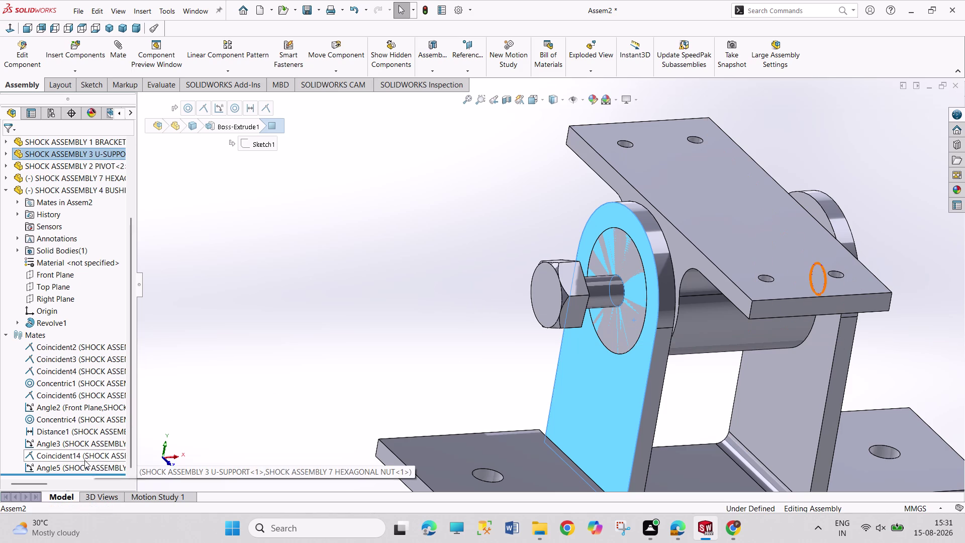
middle_drag(276, 404, 249, 388)
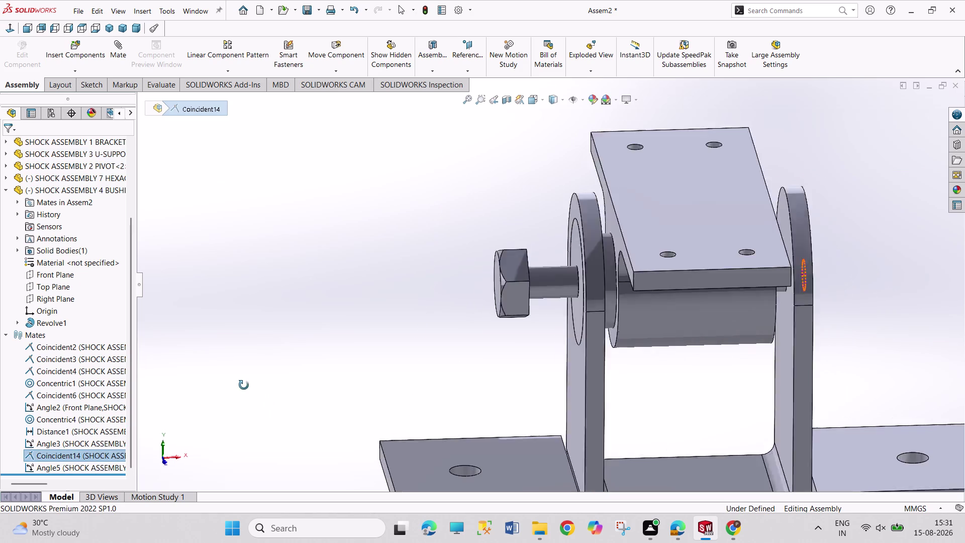
middle_drag(250, 388, 242, 384)
middle_click(242, 384)
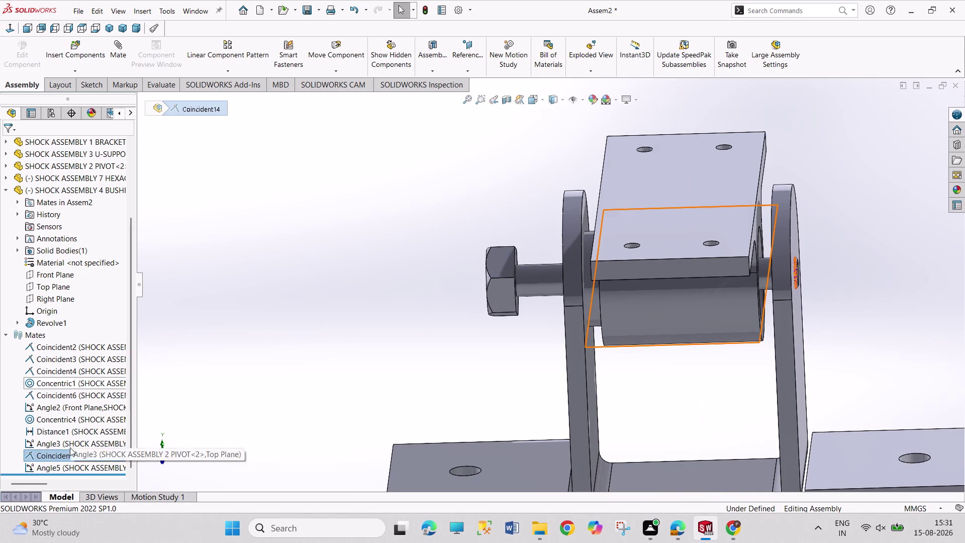
click(62, 440)
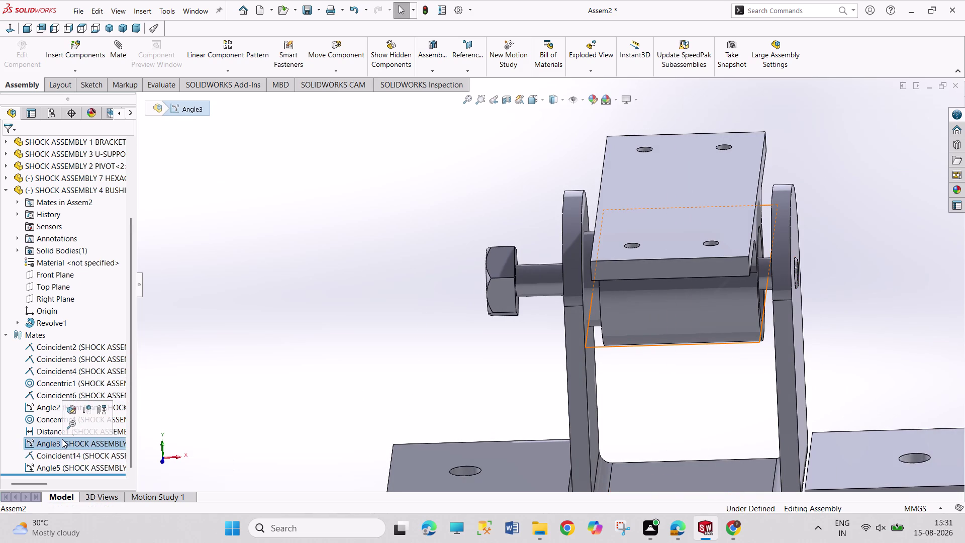
click(60, 465)
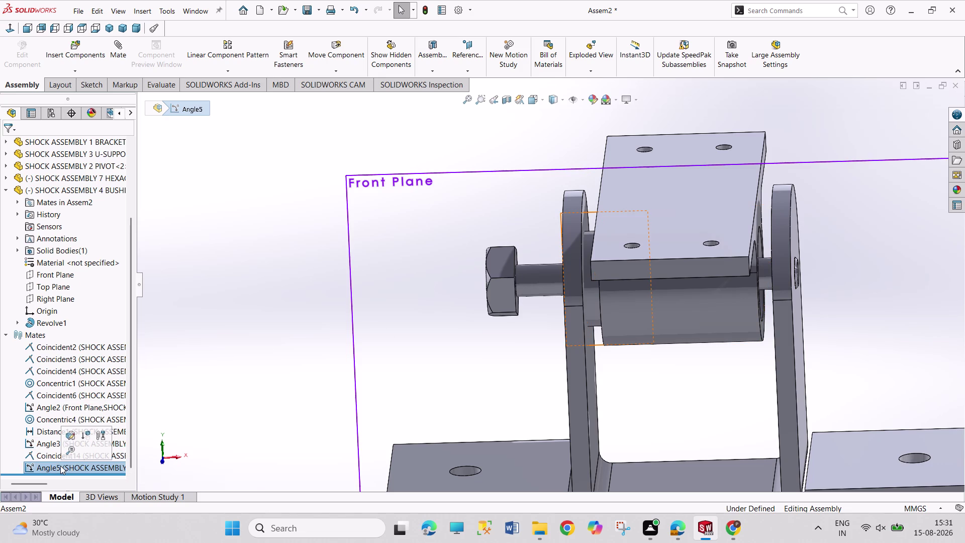
click(46, 458)
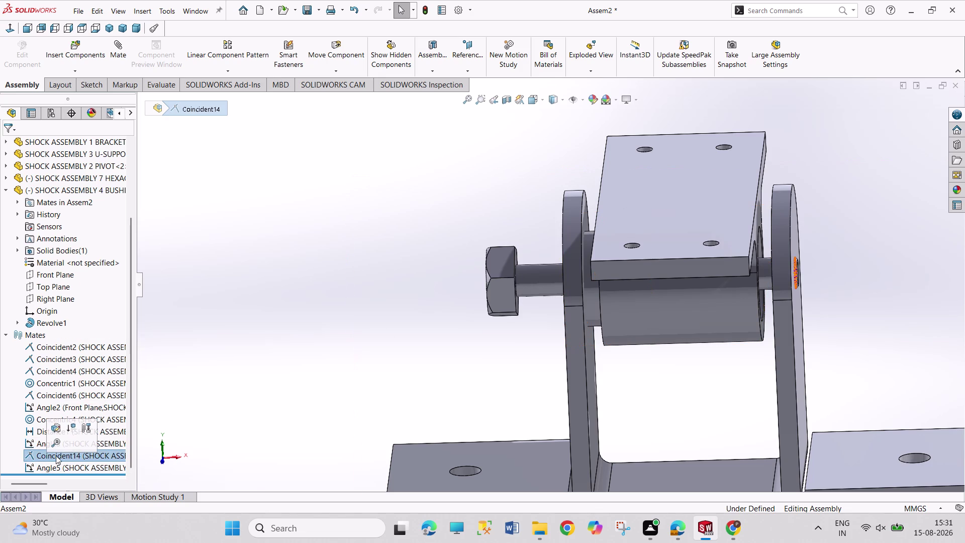
middle_drag(482, 374, 495, 377)
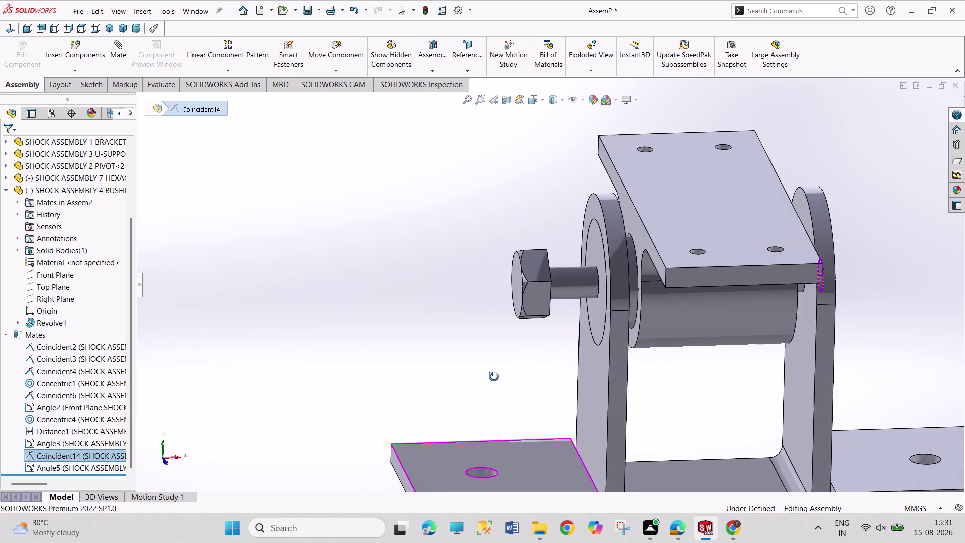
middle_drag(495, 377, 494, 378)
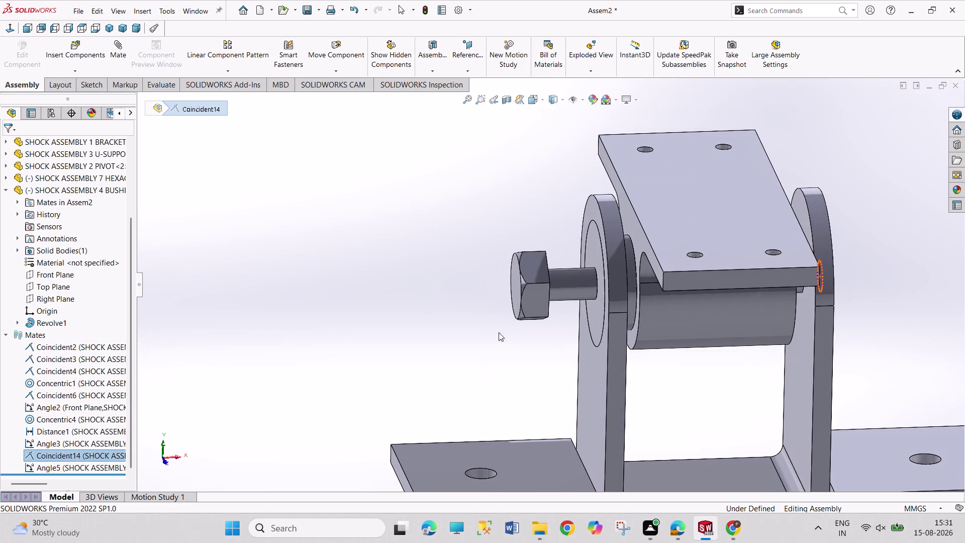
drag(593, 314, 473, 330)
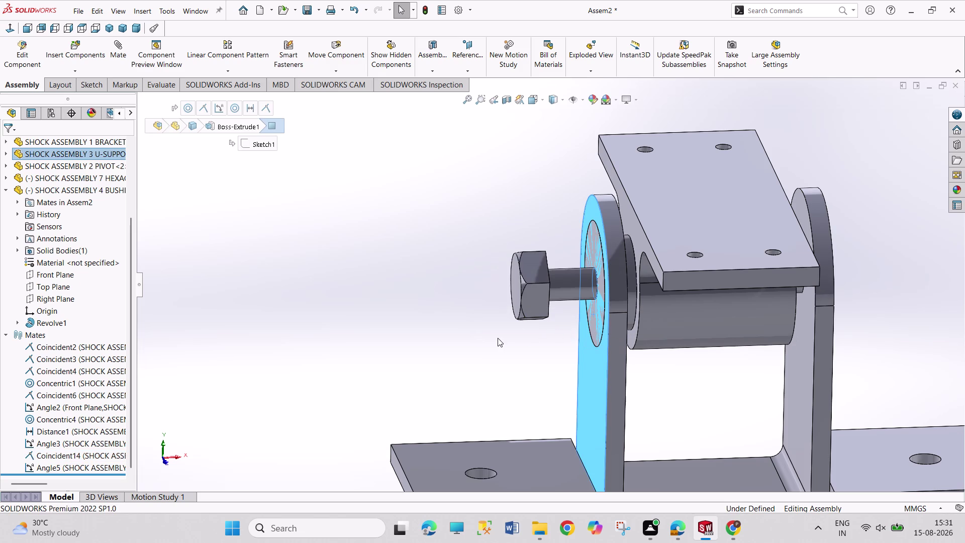
key(ctrl+z)
Add Coincident16 between the bushing and bolt circular edges, then undo it.
key(ctrl+z)
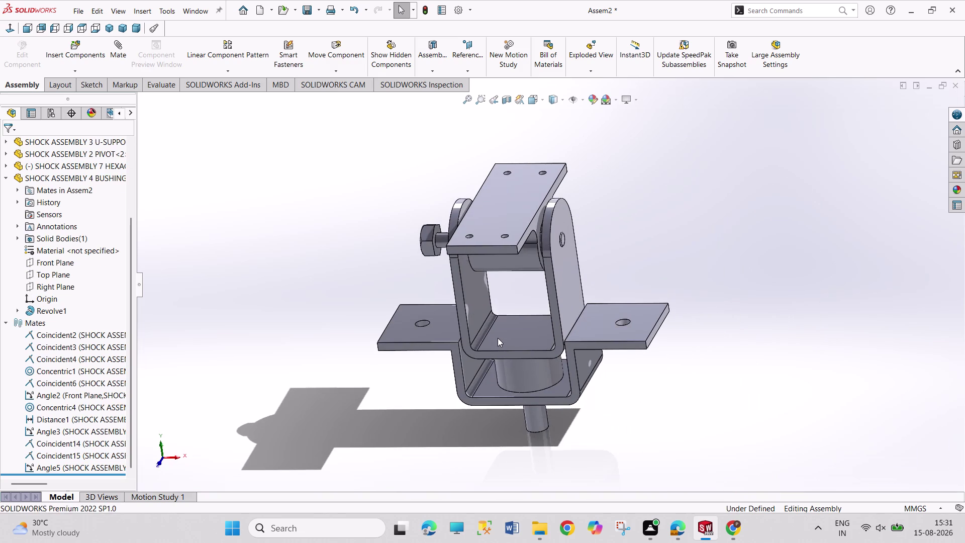
key(ctrl+z)
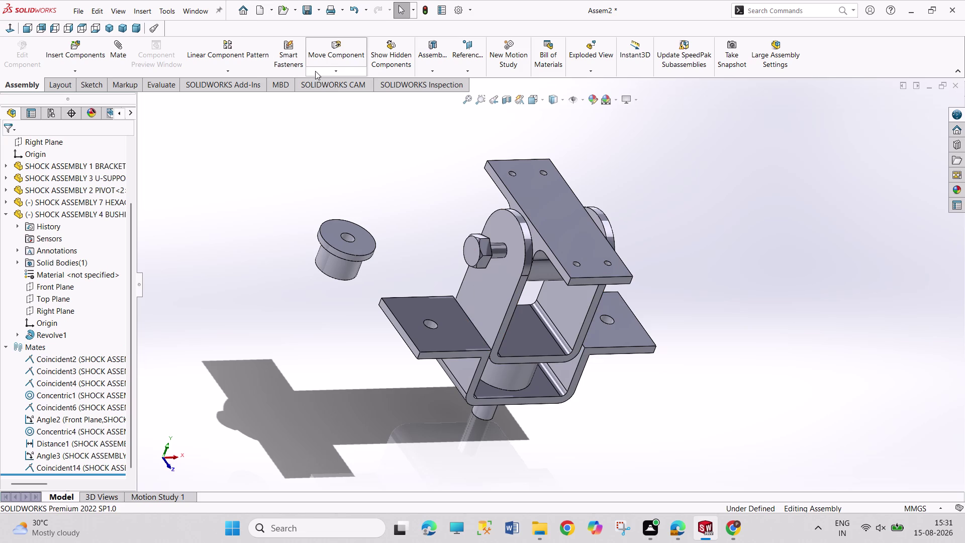
click(108, 52)
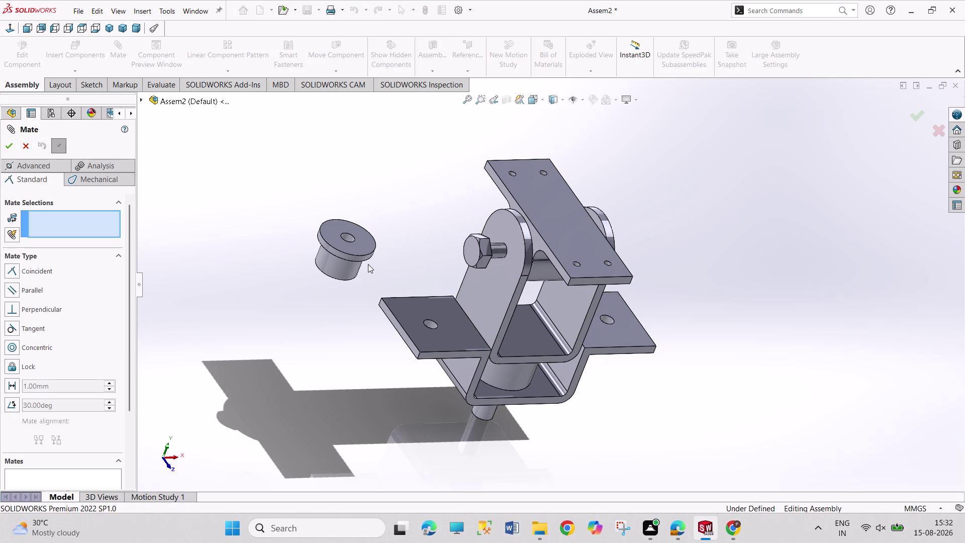
click(355, 240)
click(508, 253)
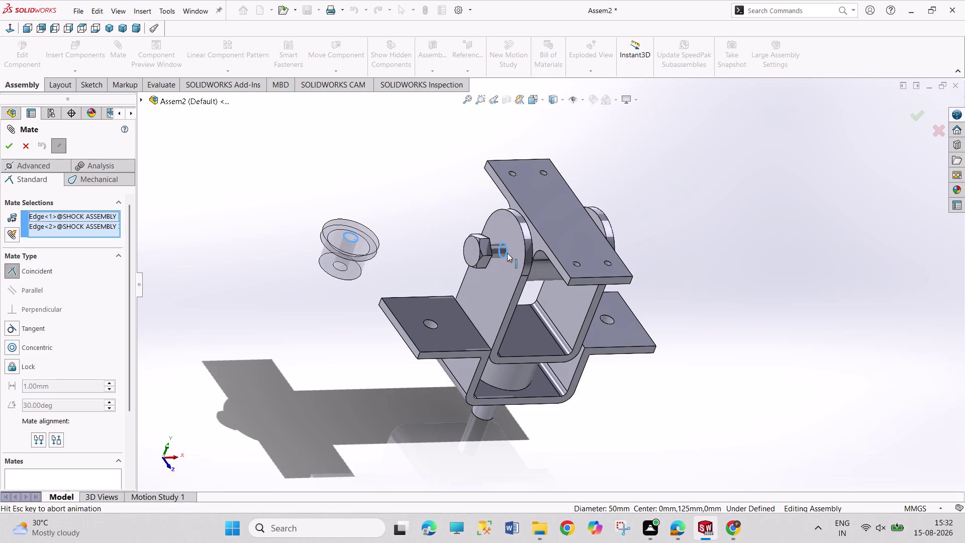
click(624, 259)
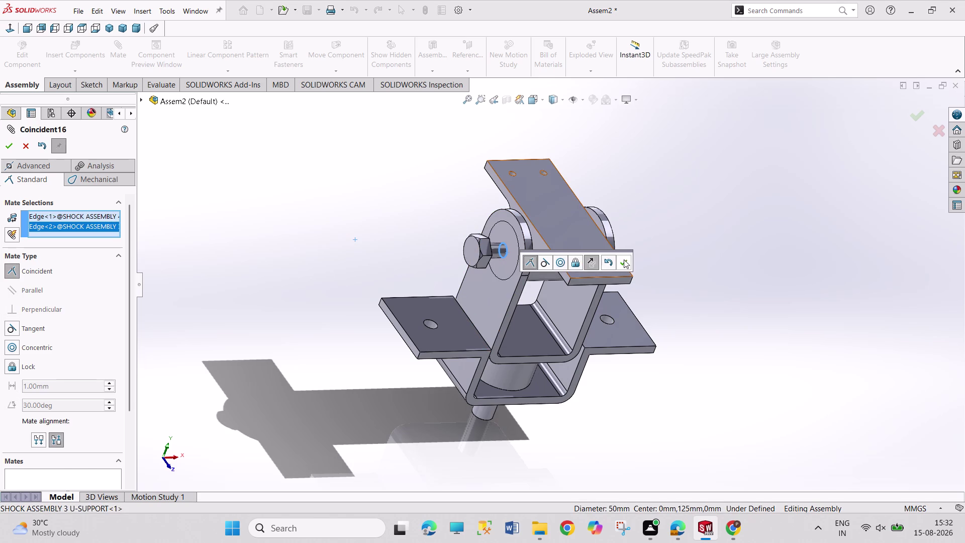
drag(511, 263, 412, 272)
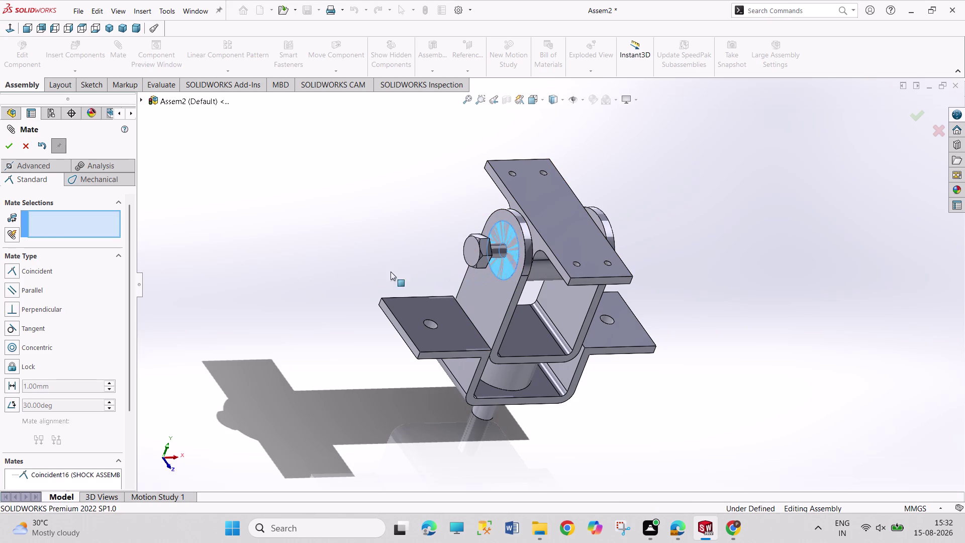
drag(413, 272, 235, 298)
click(9, 148)
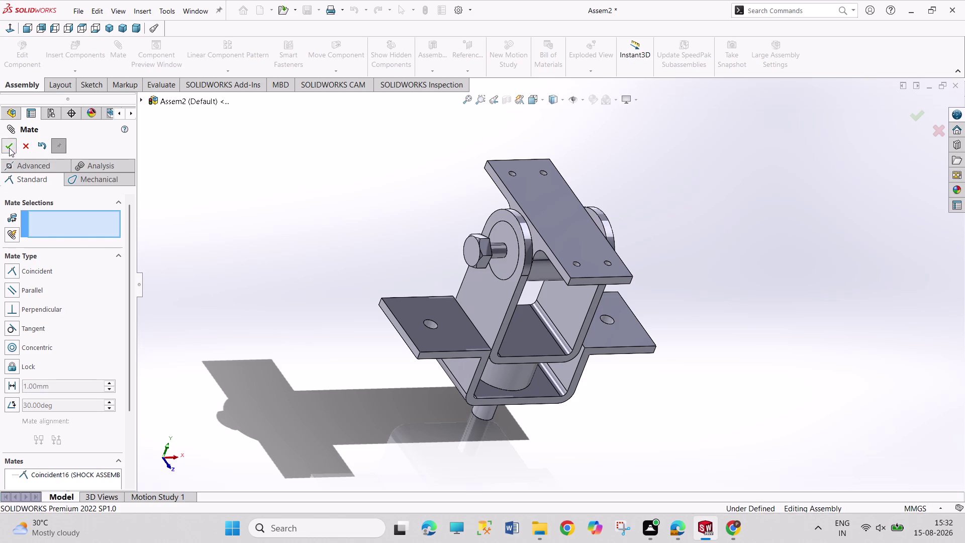
scroll(down, 3)
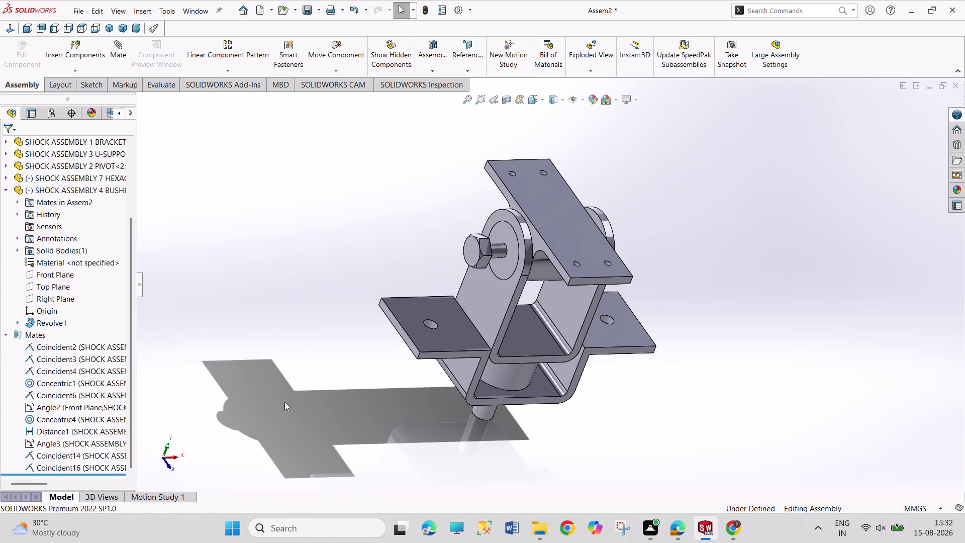
key(ctrl+z)
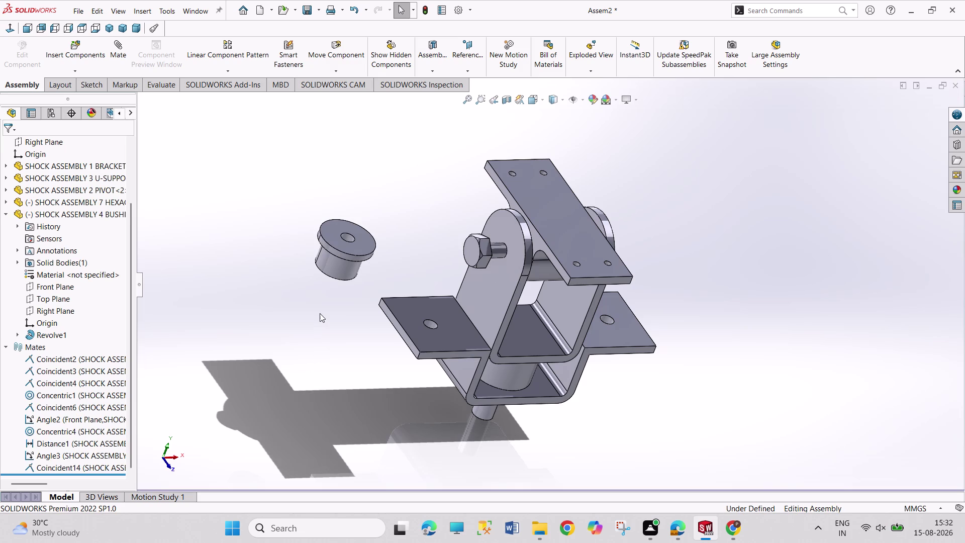
Make the bushing flange face coincident with the ear's inner face.
scroll(up, 3)
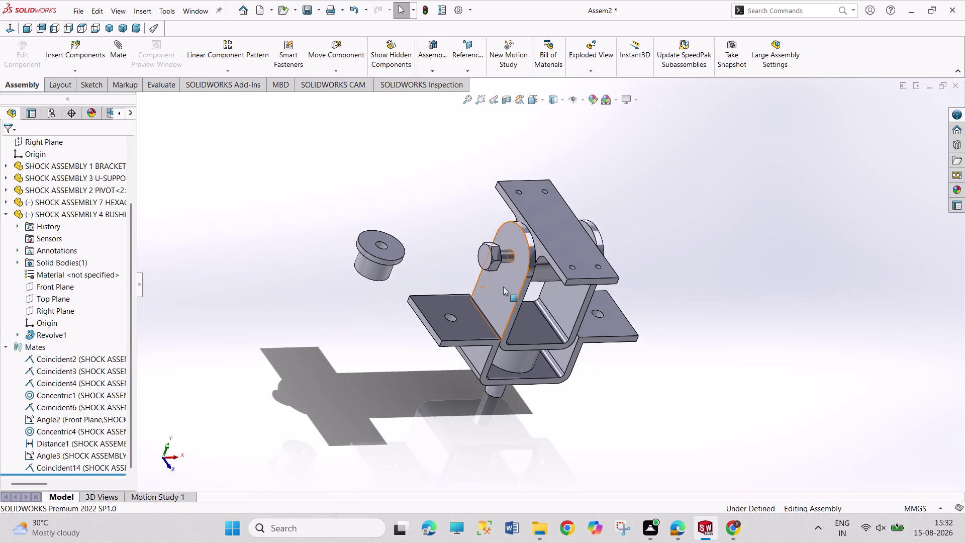
scroll(down, 3)
scroll(down, 3)
middle_drag(271, 282, 215, 205)
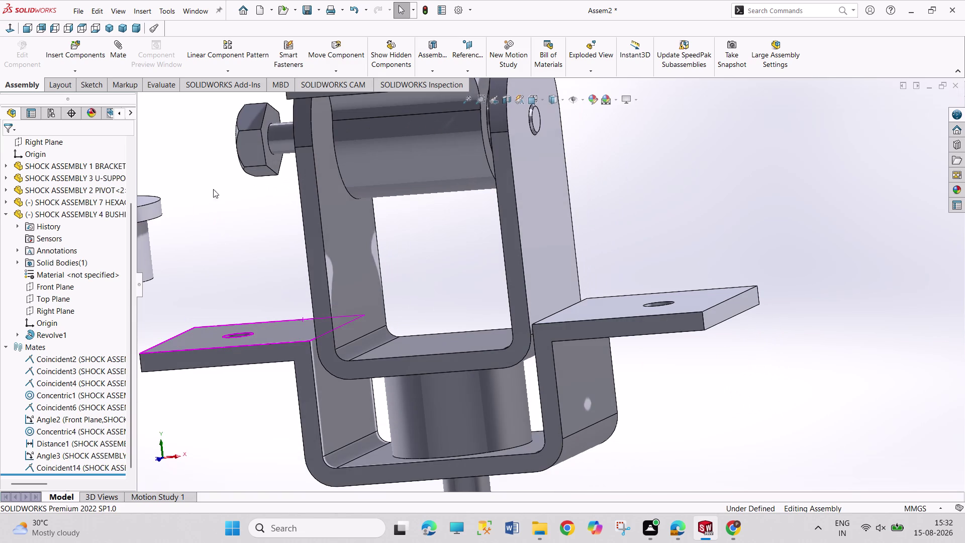
middle_drag(201, 222, 213, 145)
scroll(up, 3)
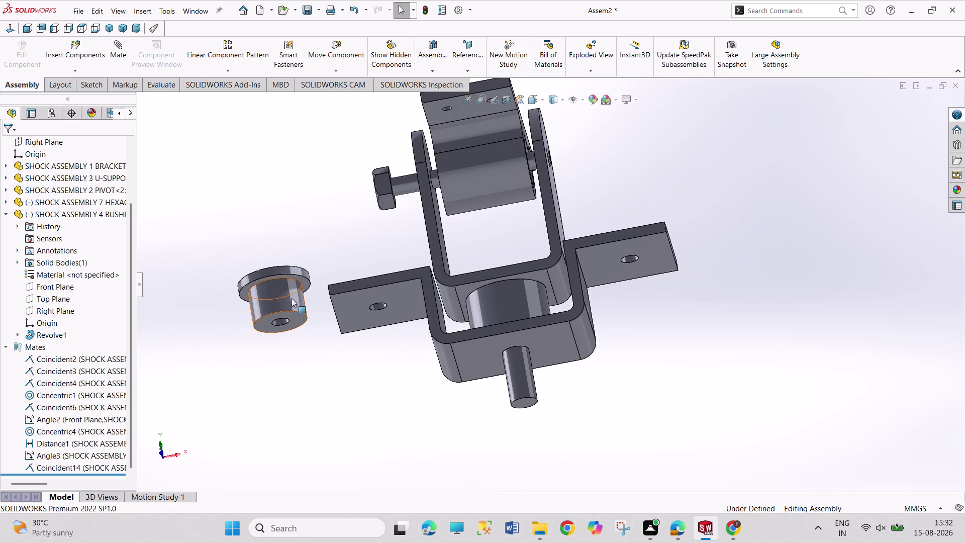
click(301, 279)
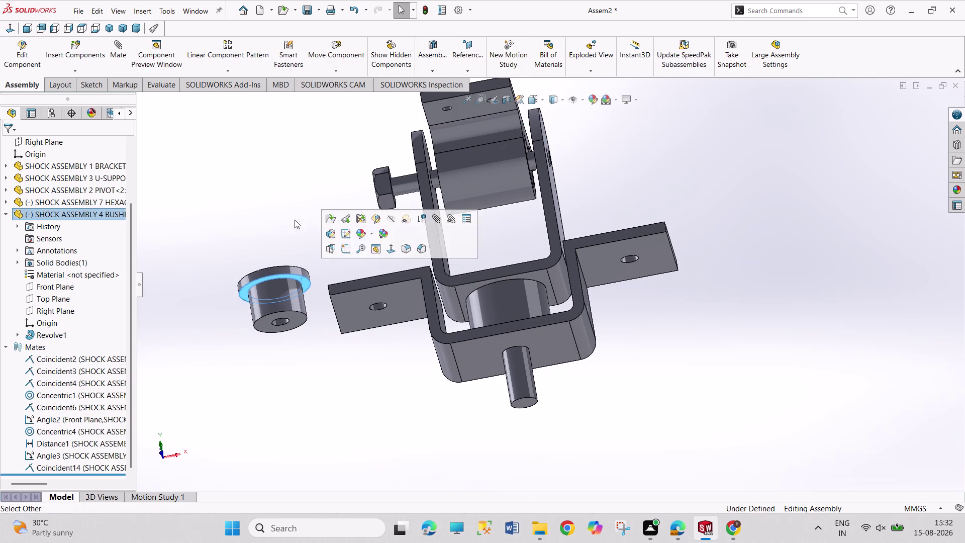
middle_drag(286, 193, 311, 304)
scroll(down, 3)
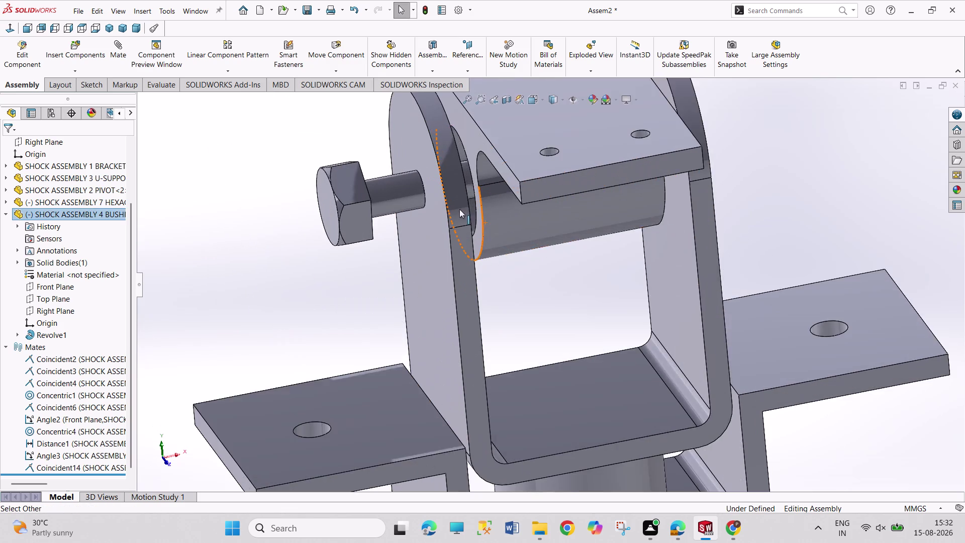
scroll(down, 3)
click(510, 232)
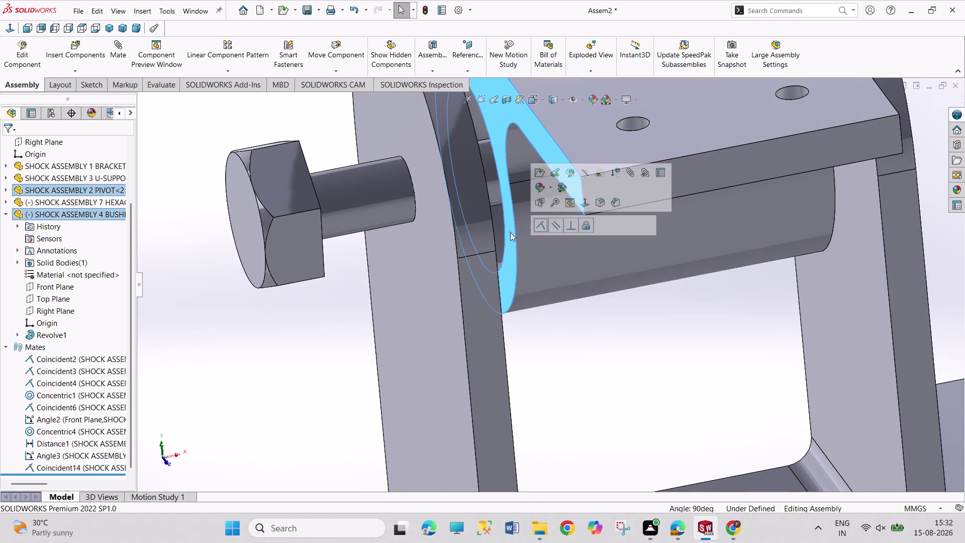
click(539, 227)
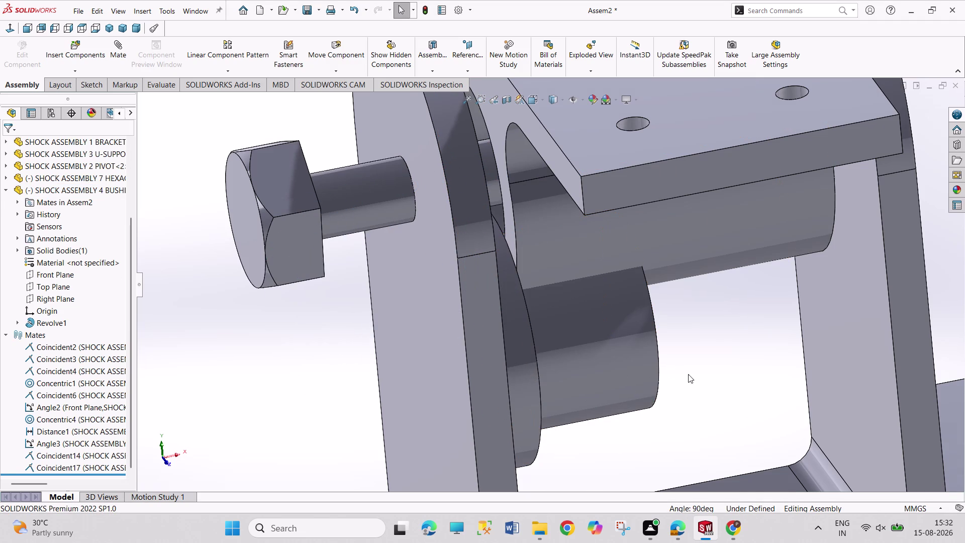
Make the bushing bore edge concentric with the bolt shaft edge.
middle_drag(699, 370, 678, 365)
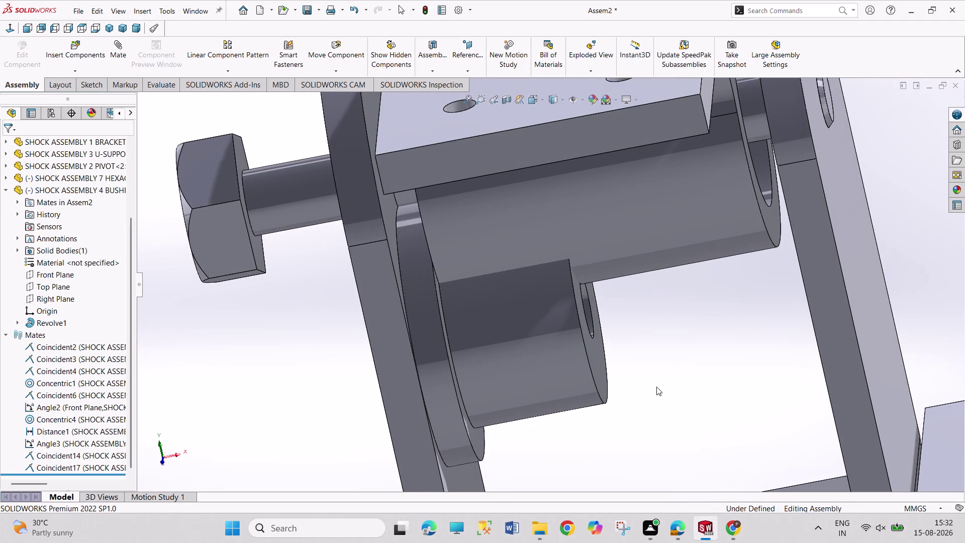
click(604, 401)
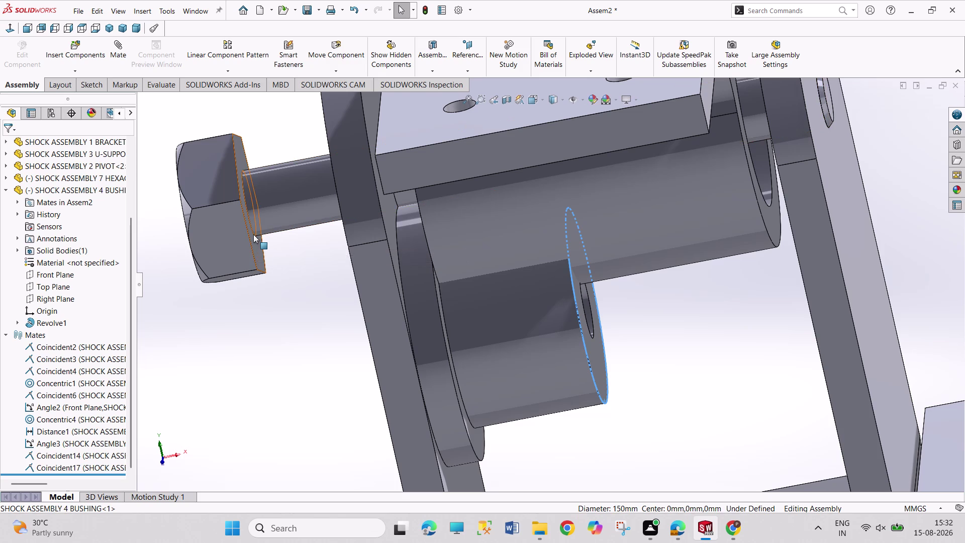
click(254, 234)
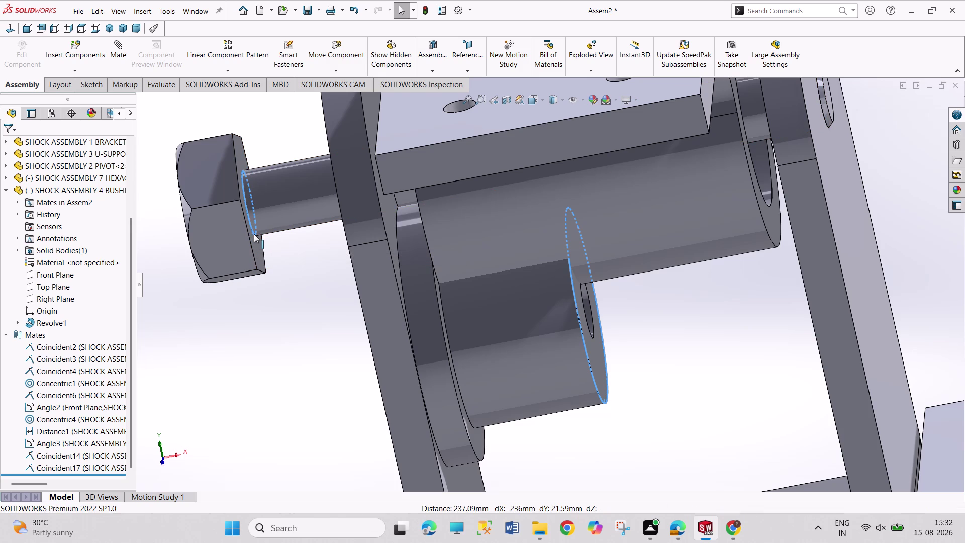
click(298, 227)
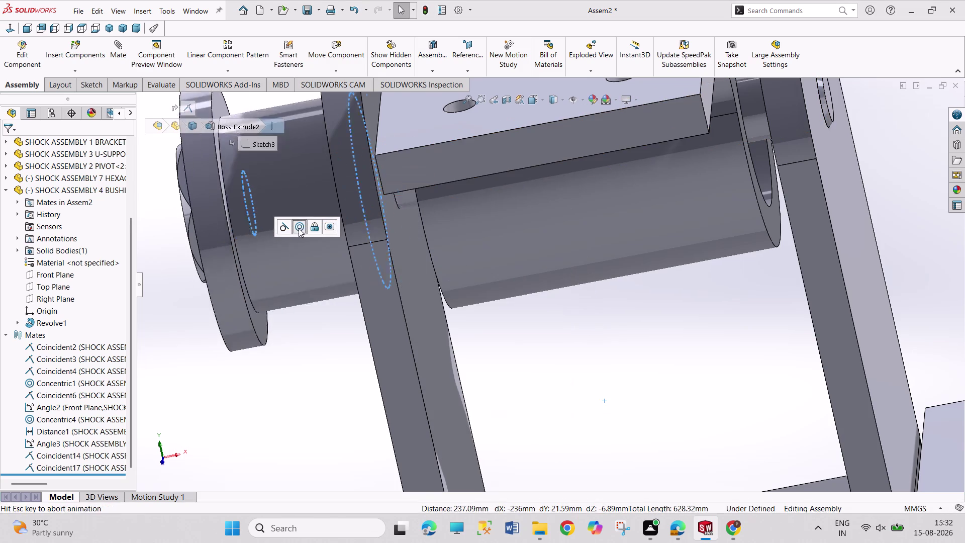
middle_drag(298, 363, 316, 368)
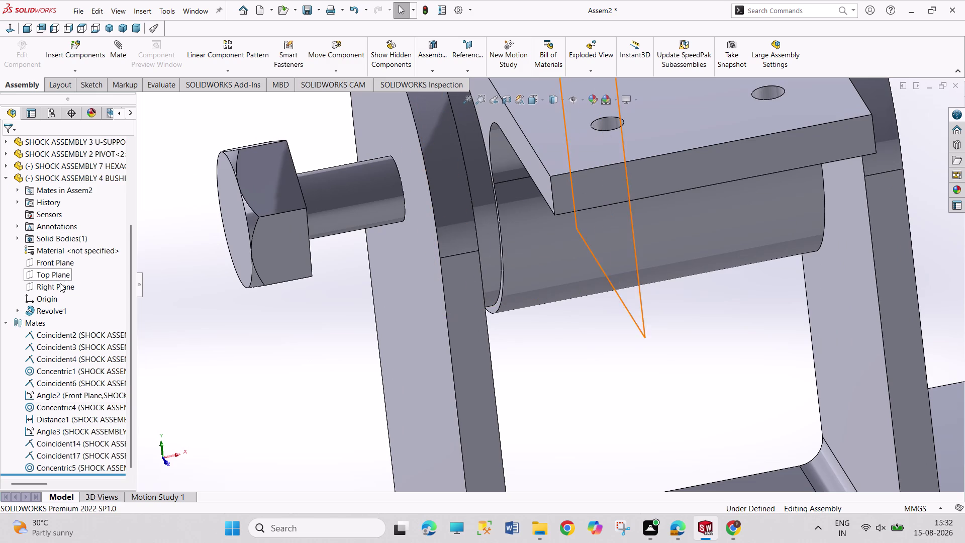
Add a 0° angle mate between the bushing and assembly Front Planes.
click(50, 261)
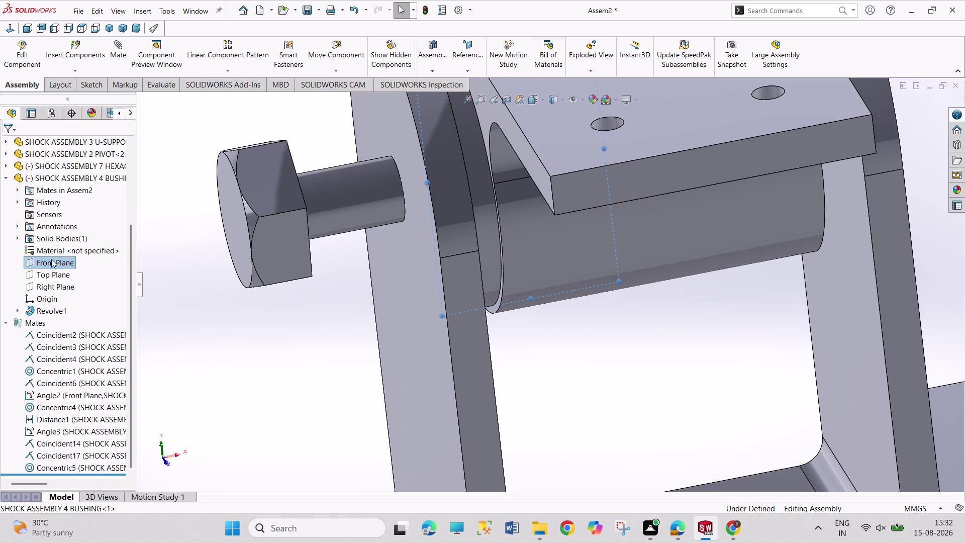
scroll(up, 3)
scroll(up, 3)
scroll(up, 3)
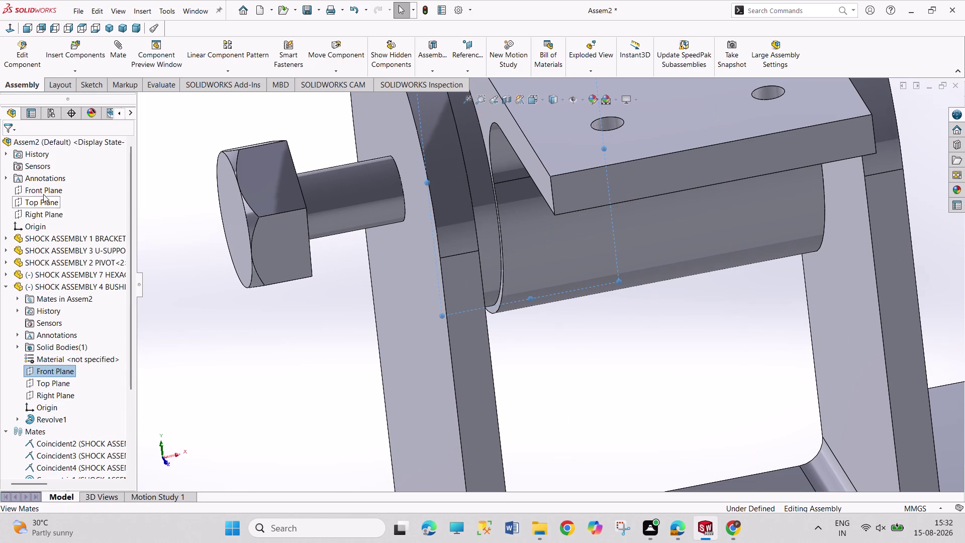
click(43, 191)
click(143, 198)
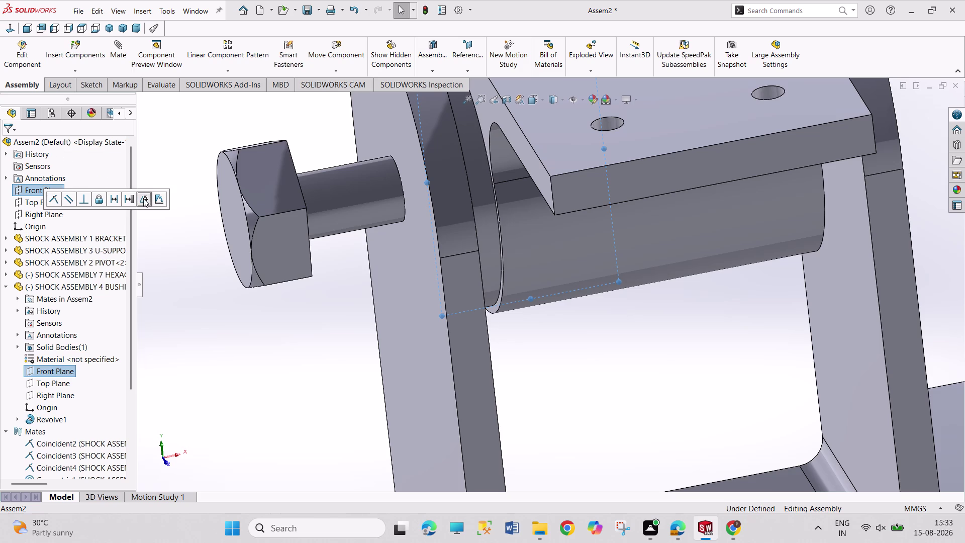
click(193, 197)
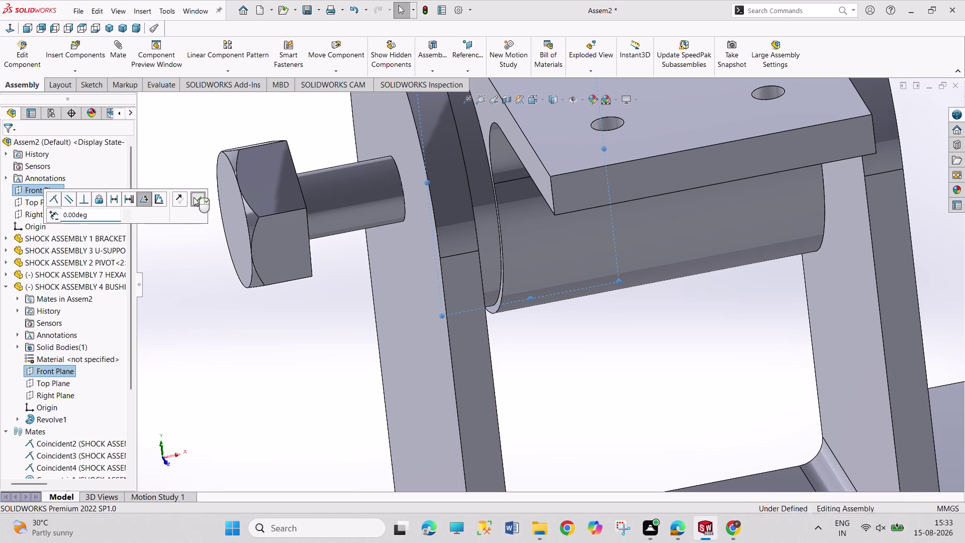
scroll(up, 3)
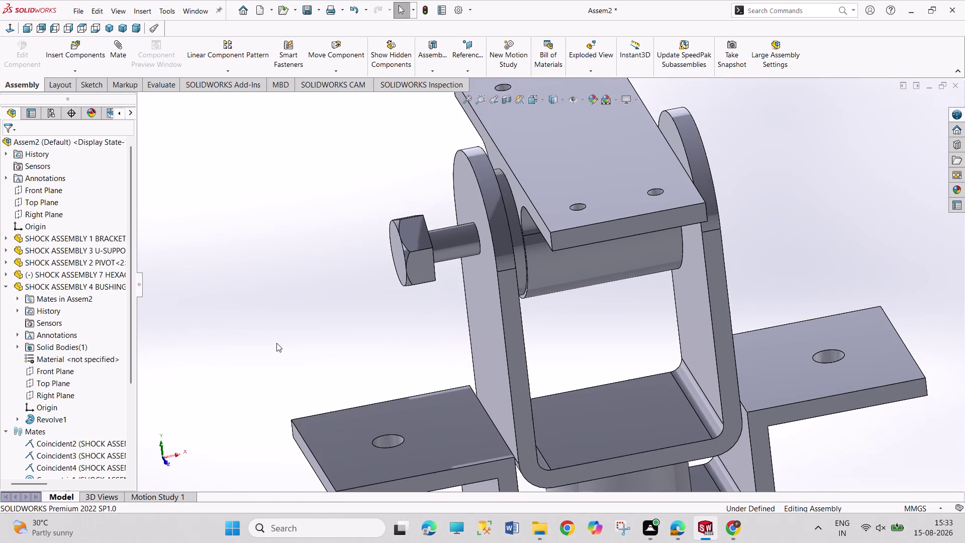